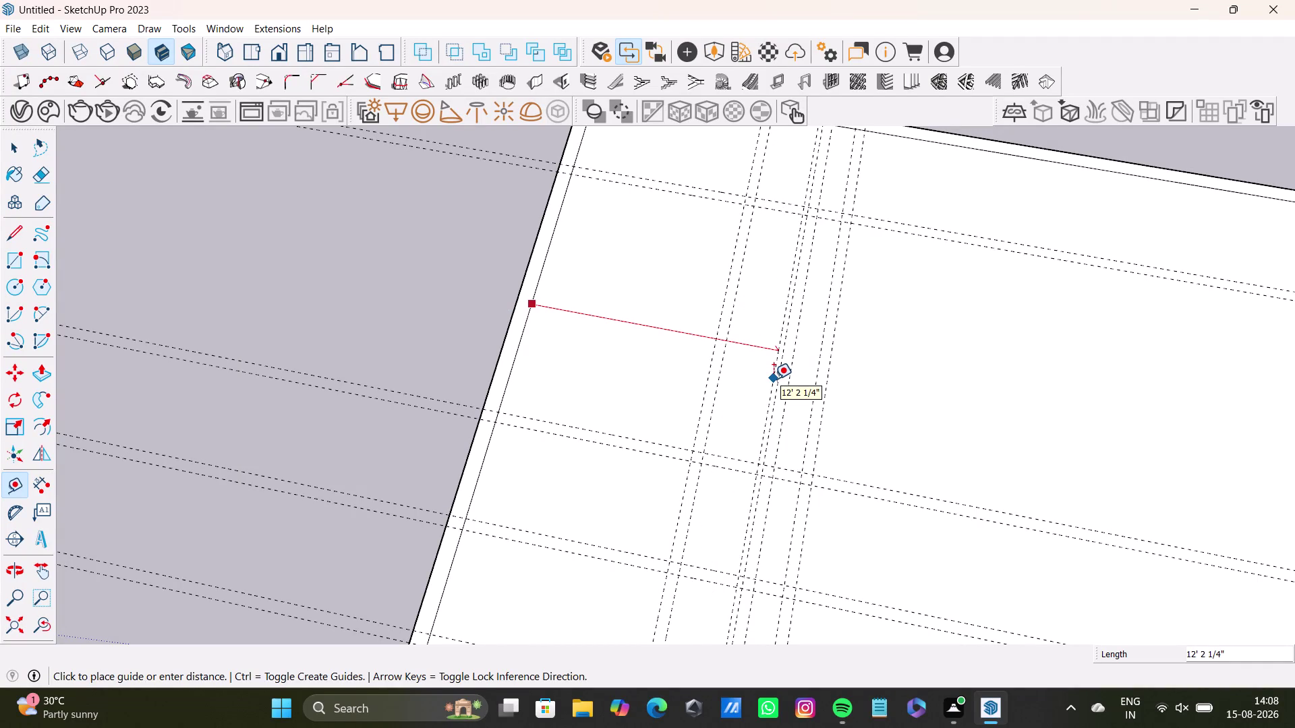
Cancel and remove a misplaced guide line.
key(1)
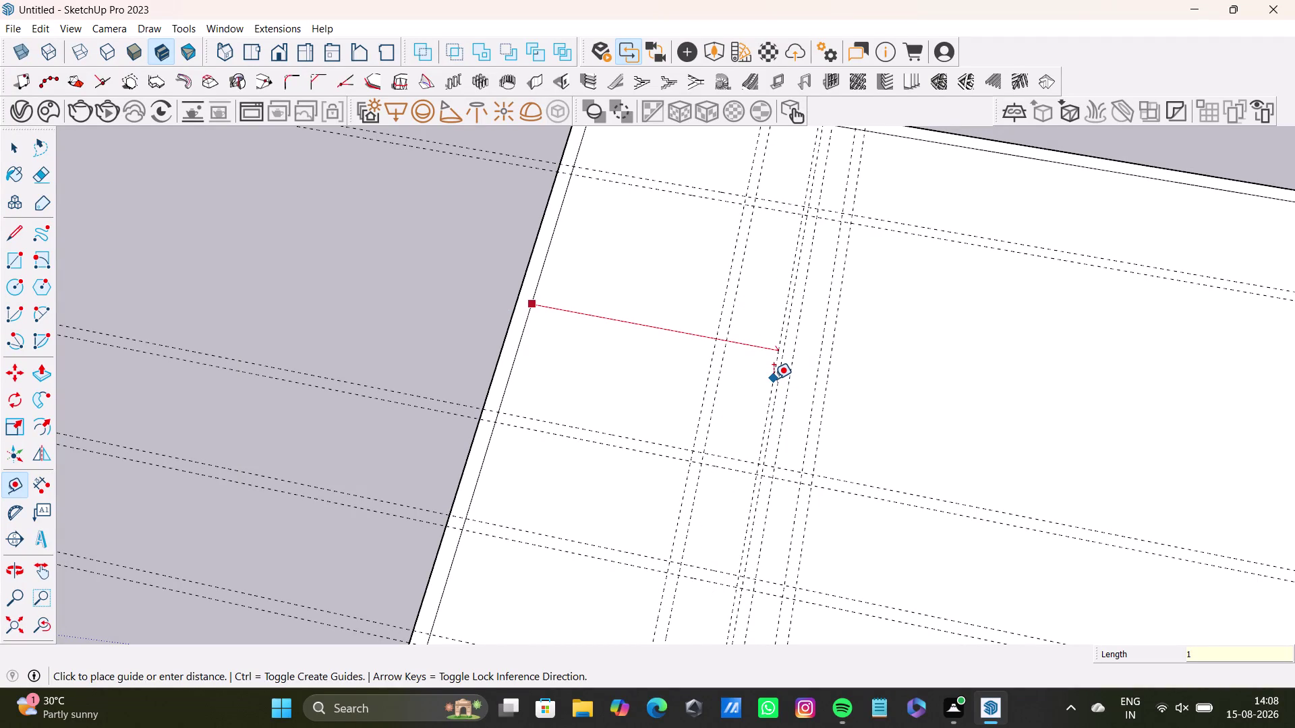
key(BackSpace)
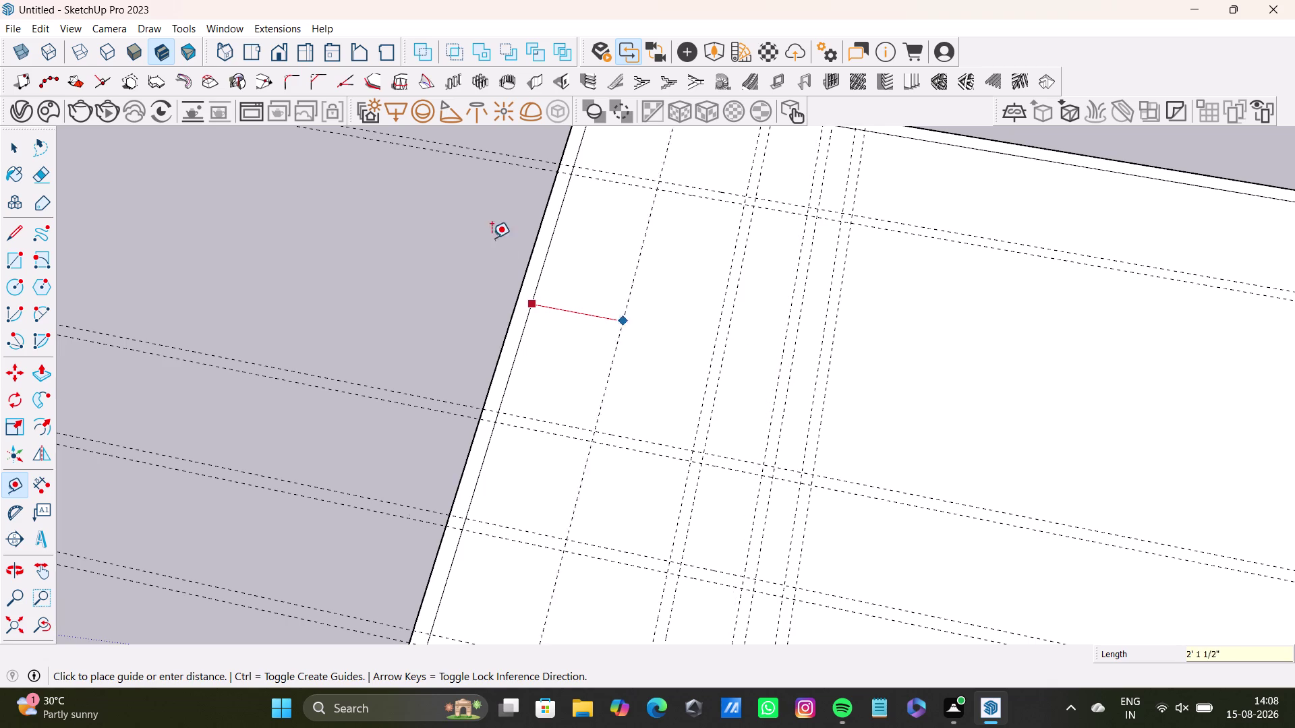
key(space)
key(space)
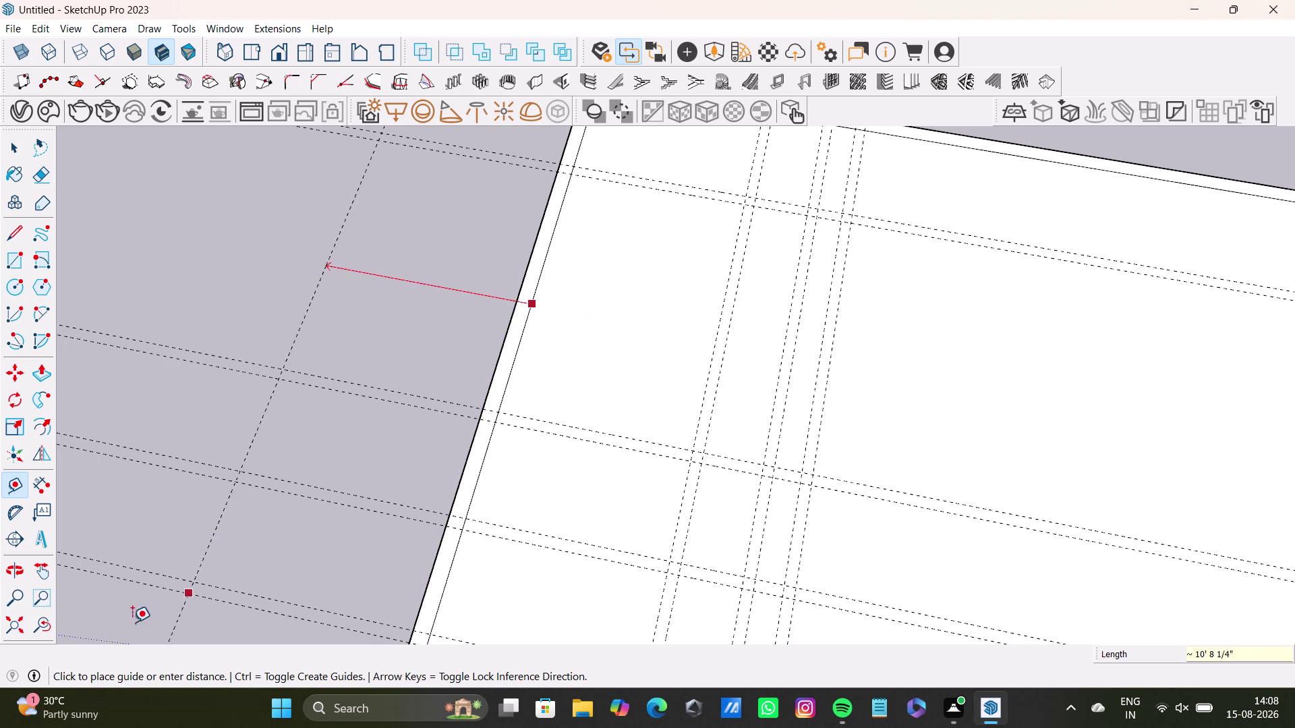
key(Return)
key(space)
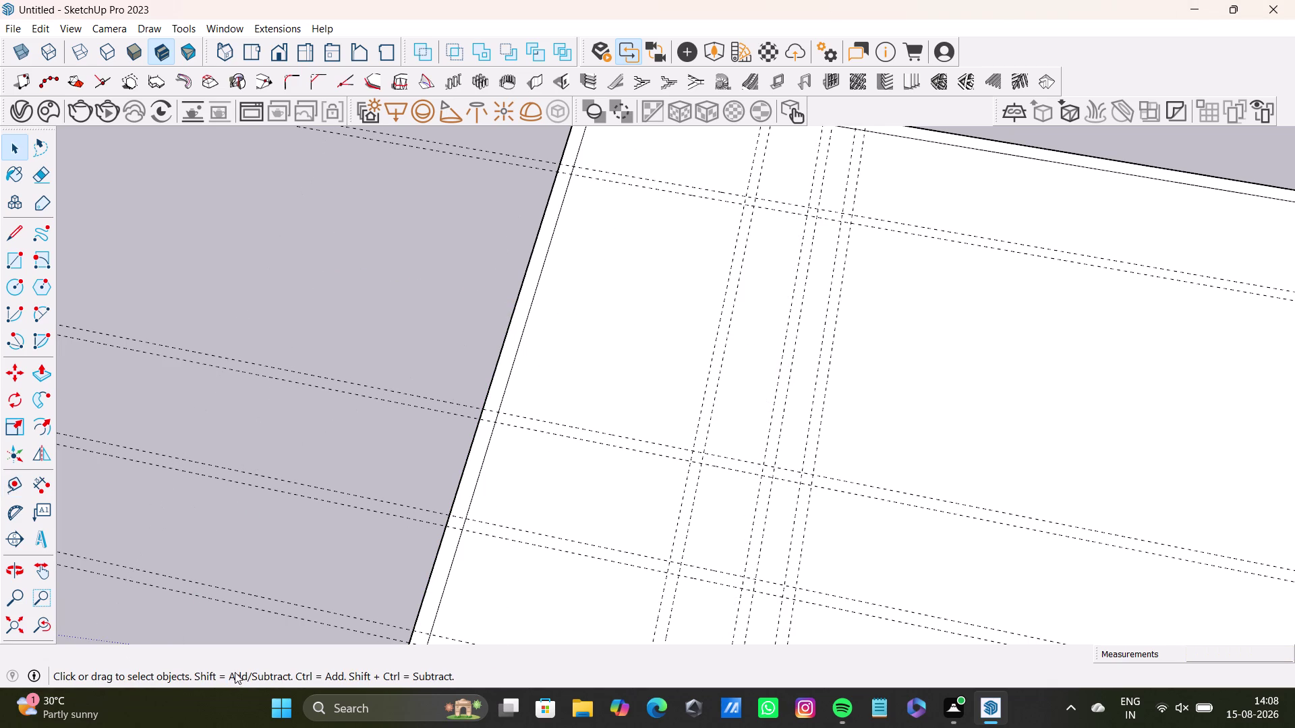
click(12, 484)
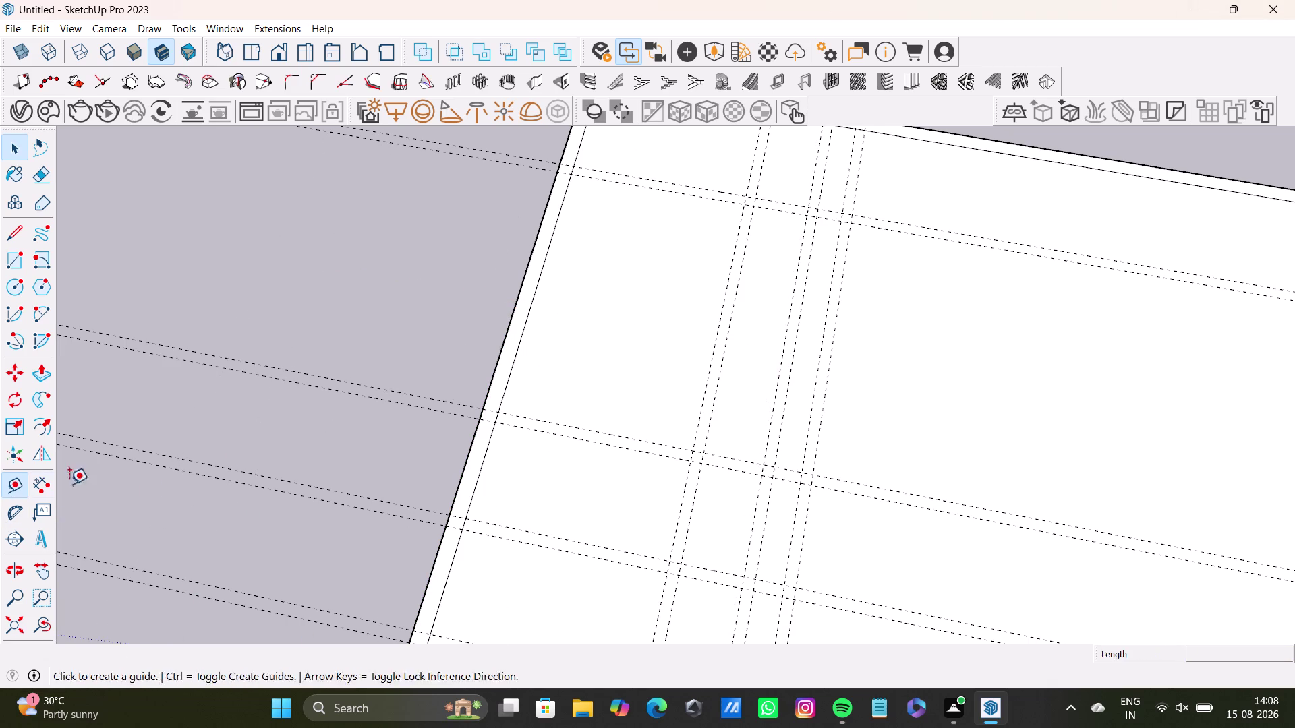
scroll(up, 3)
click(627, 396)
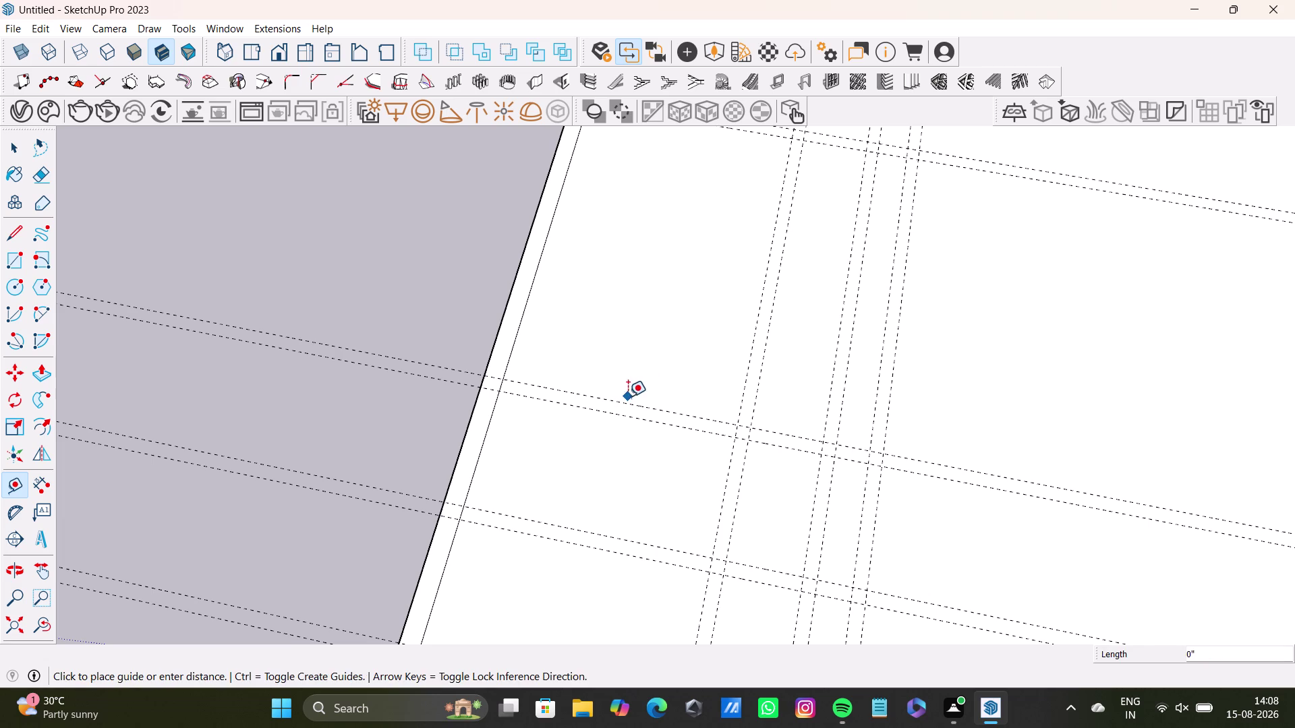
key(space)
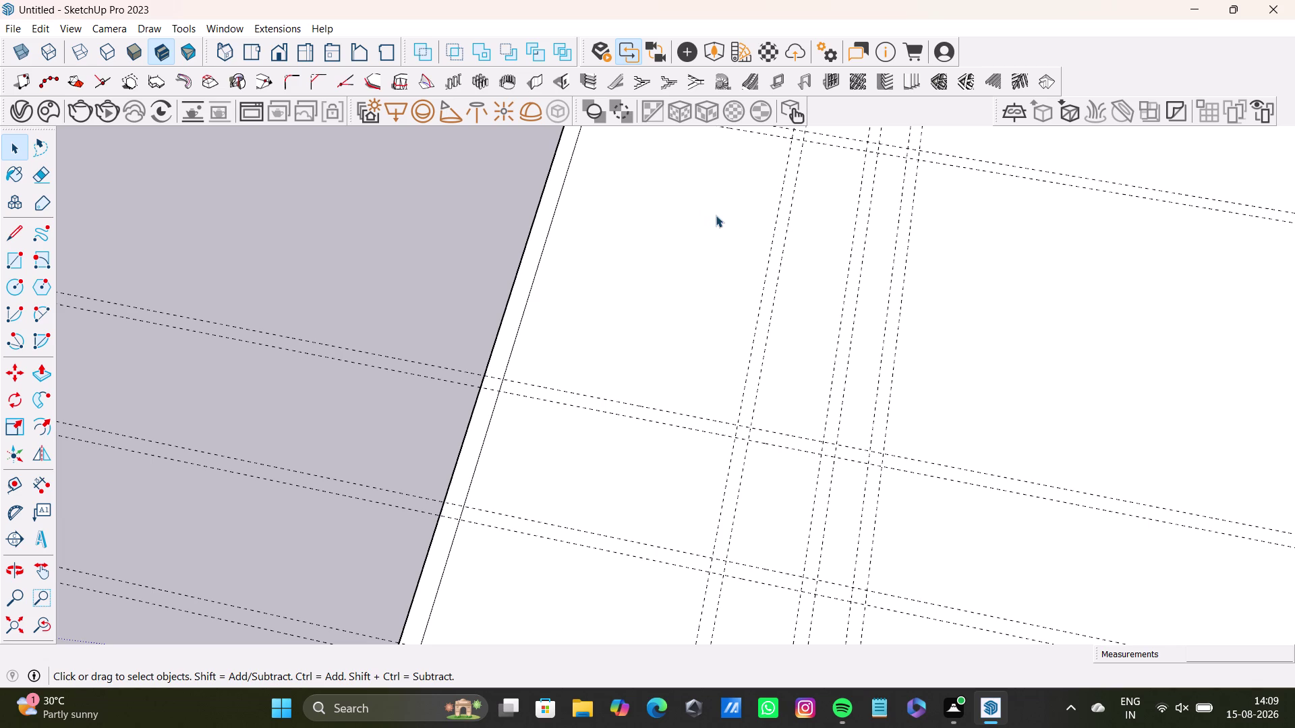
Orbit to see the whole slab and start measuring a guide from an existing guide.
scroll(down, 3)
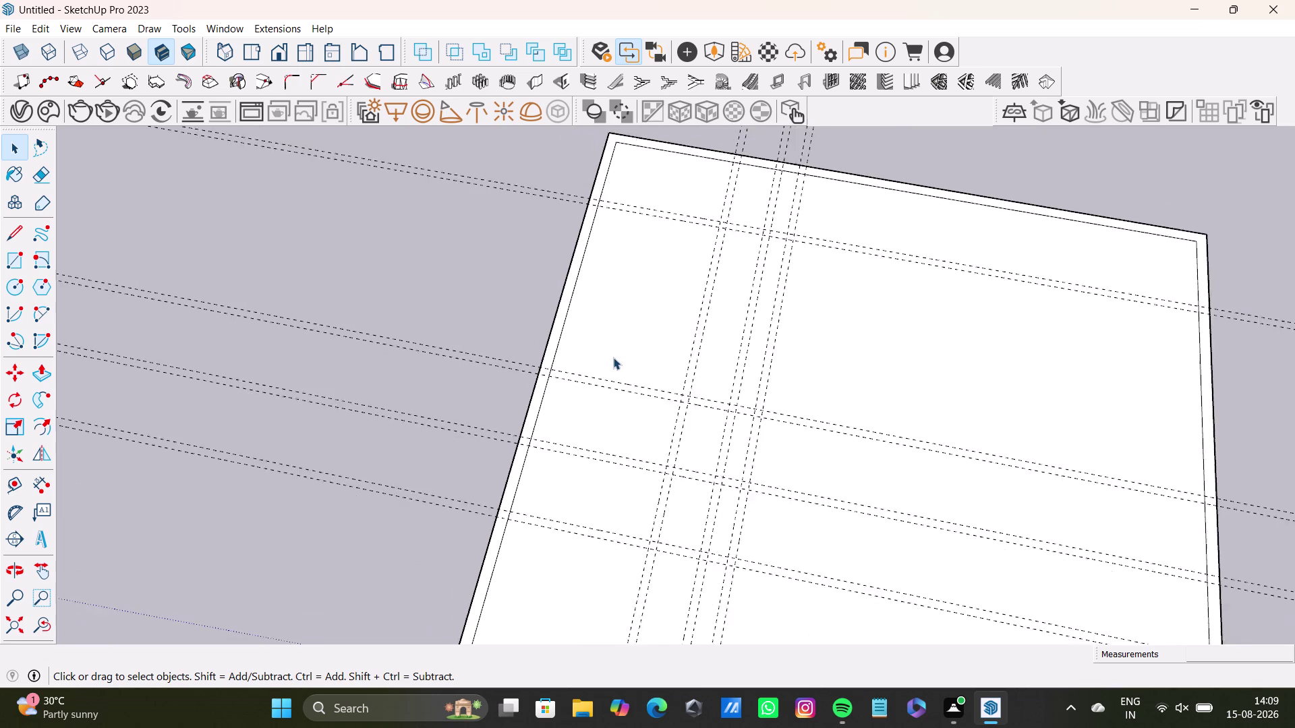
scroll(down, 3)
middle_drag(613, 358, 562, 437)
middle_drag(591, 405, 583, 287)
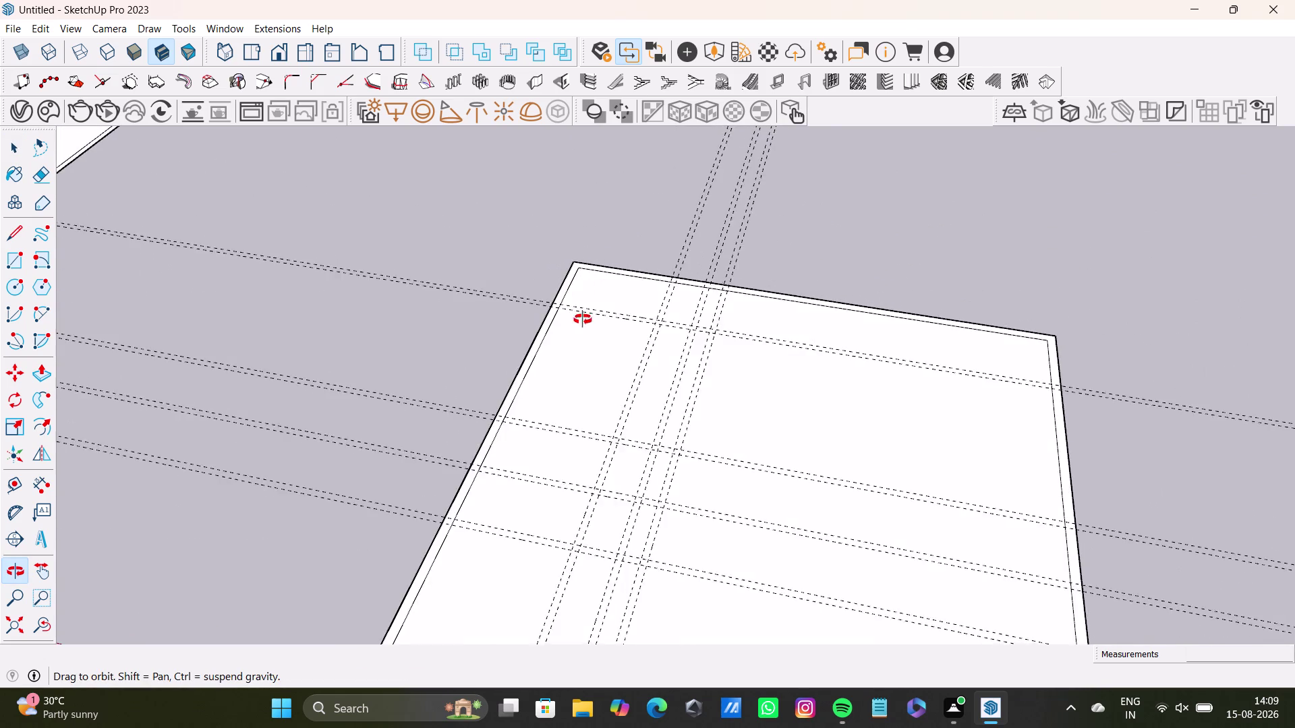
middle_drag(582, 288, 592, 436)
key(space)
click(17, 488)
scroll(up, 3)
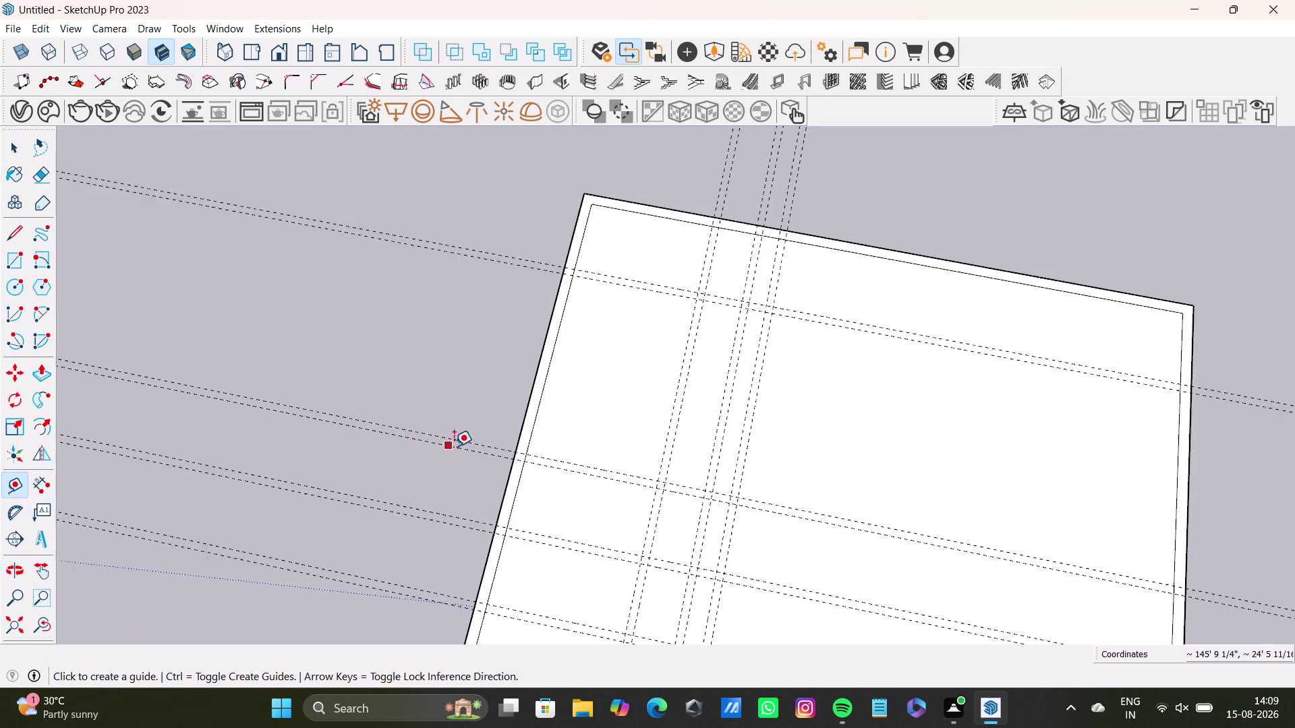
scroll(up, 3)
click(599, 464)
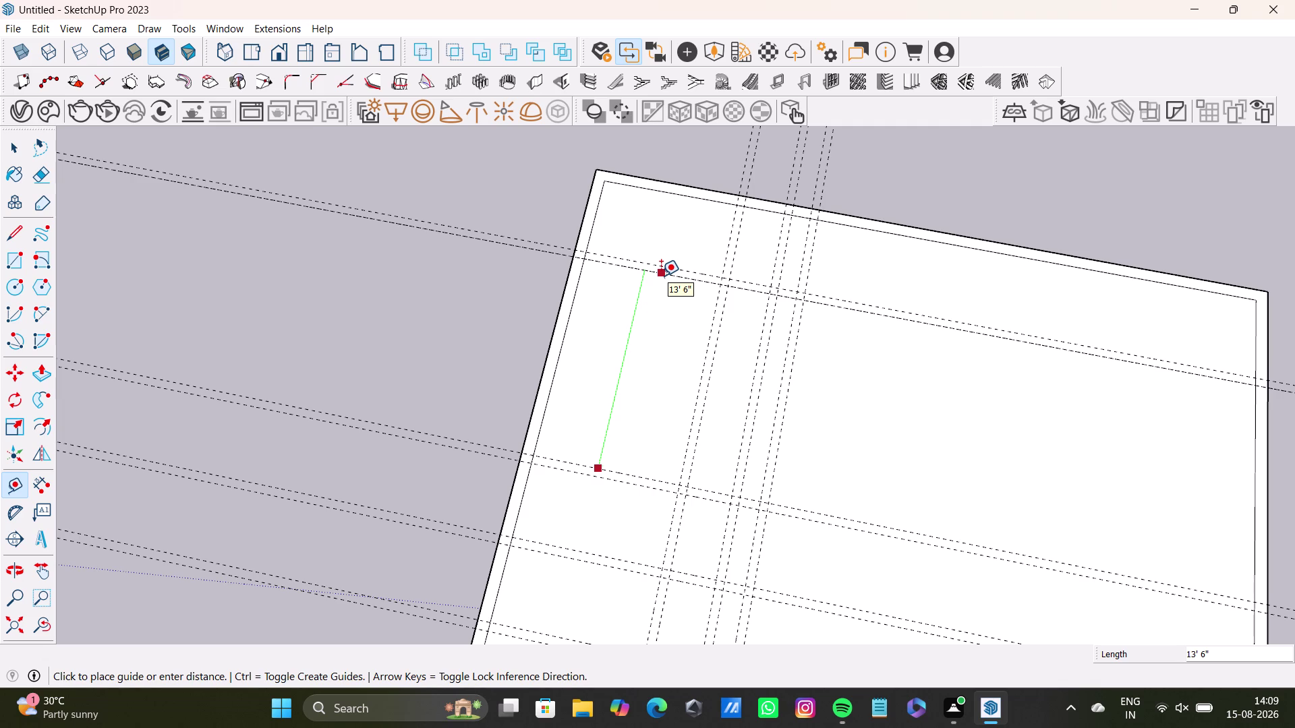
key(space)
key(t)
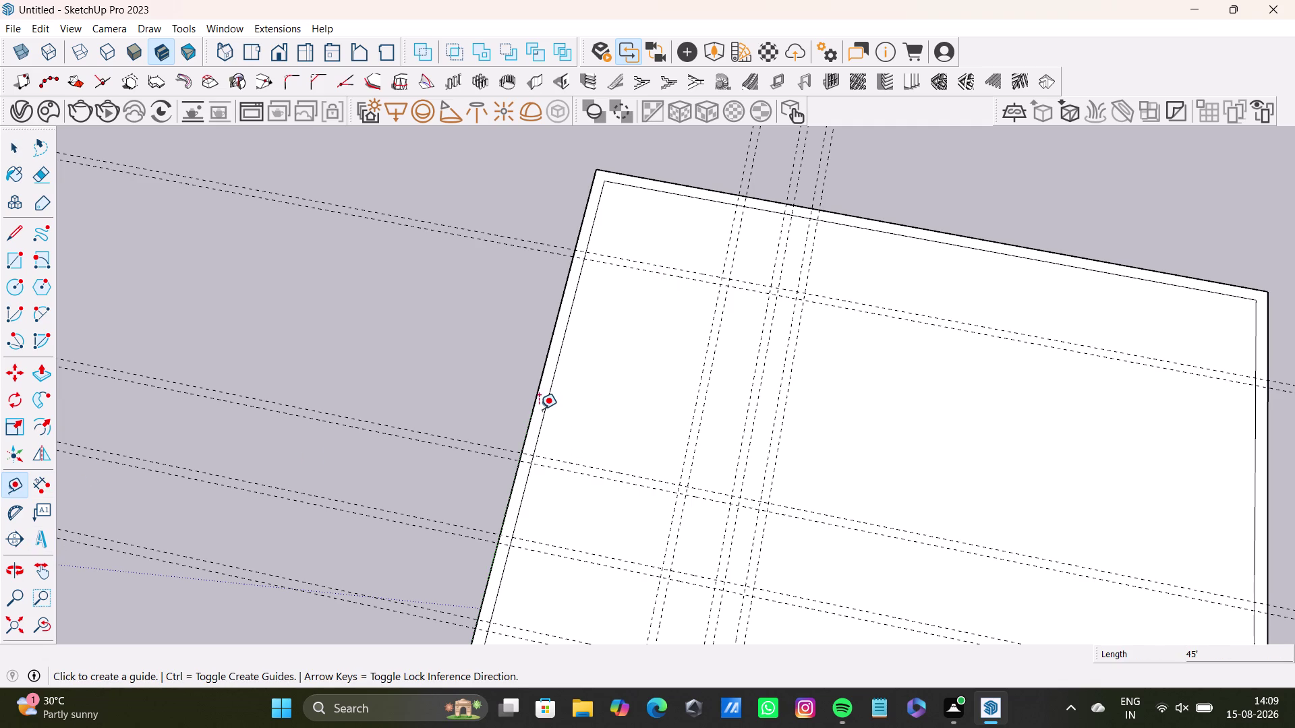
Place a dashed guide 12' in from the slab's left edge.
click(545, 409)
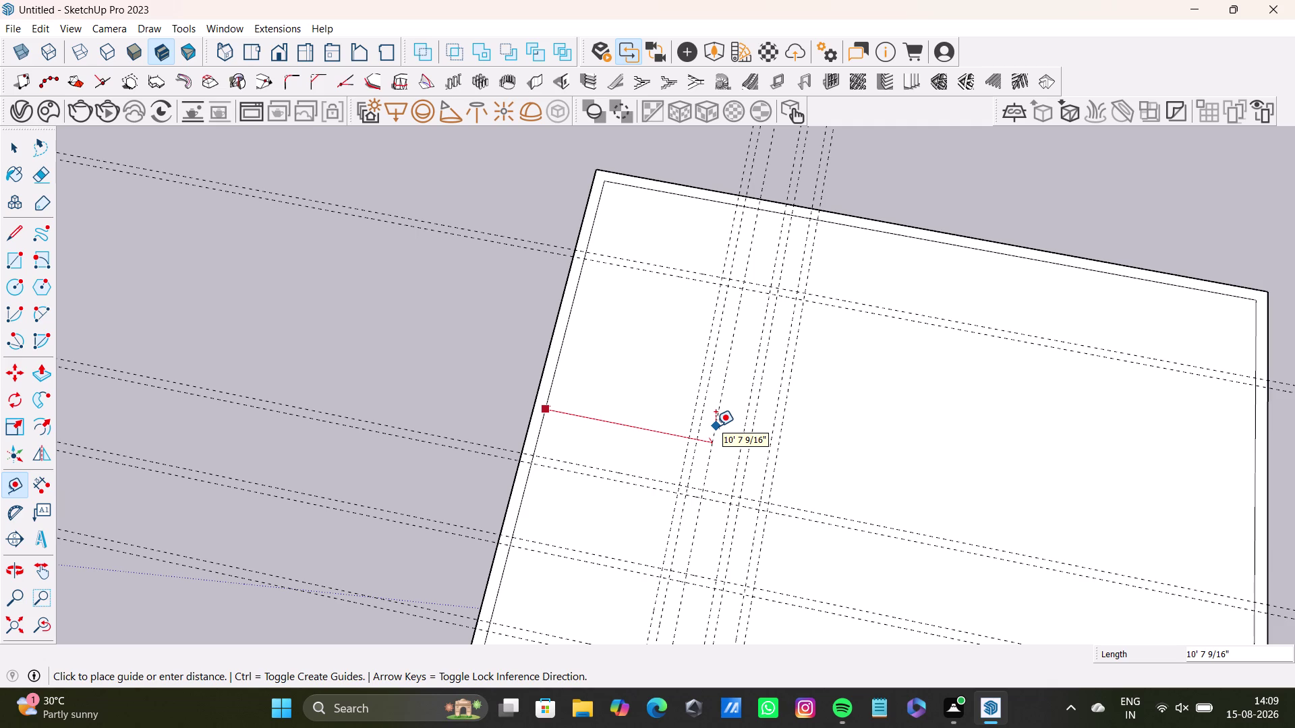
text(12)
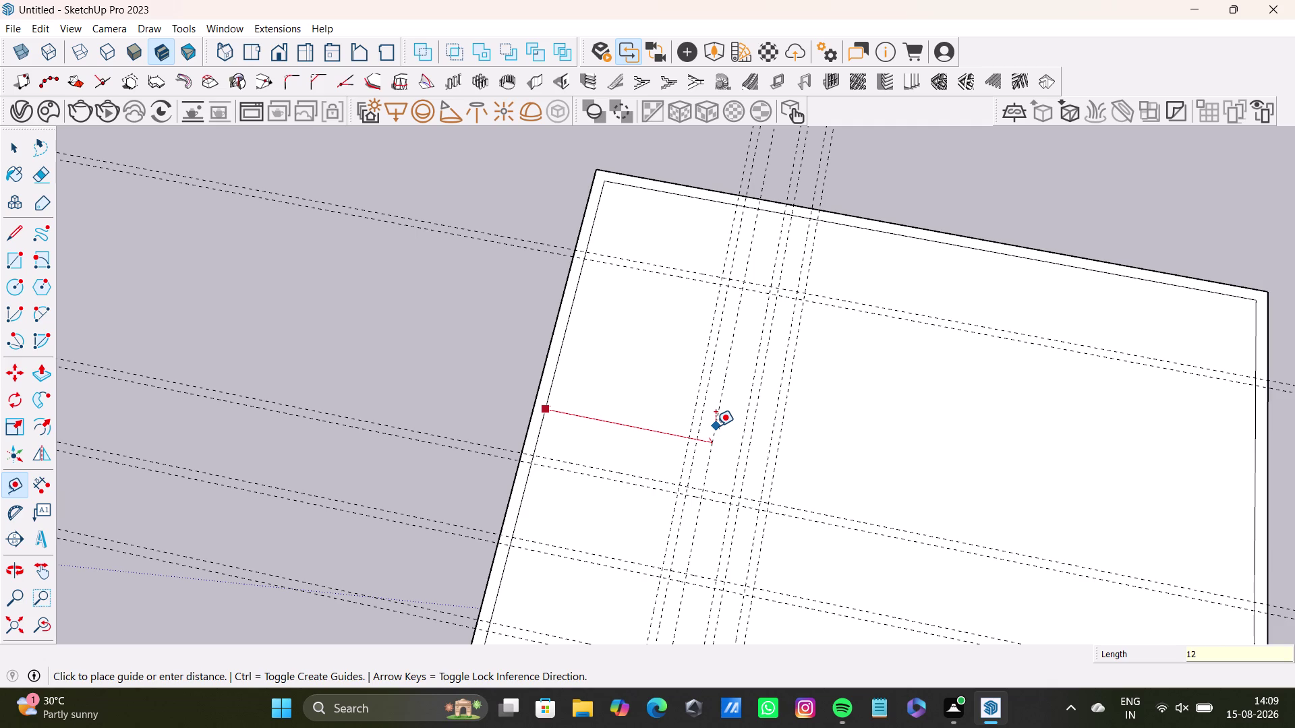
key(apostrophe)
key(Return)
key(space)
scroll(down, 3)
middle_drag(656, 499, 677, 308)
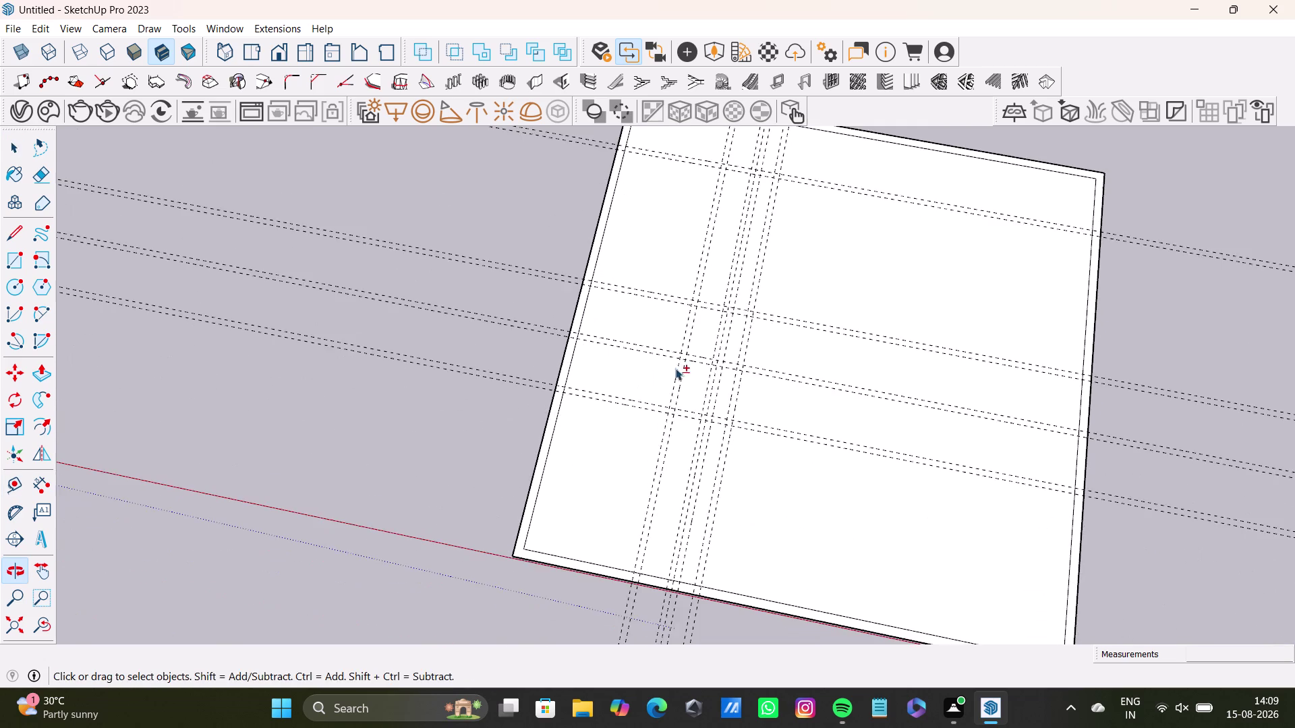
scroll(up, 3)
drag(10, 237, 15, 236)
Draw a wall line from the slab's left edge to the vertical guide, with a short return.
scroll(up, 3)
middle_drag(647, 503, 616, 332)
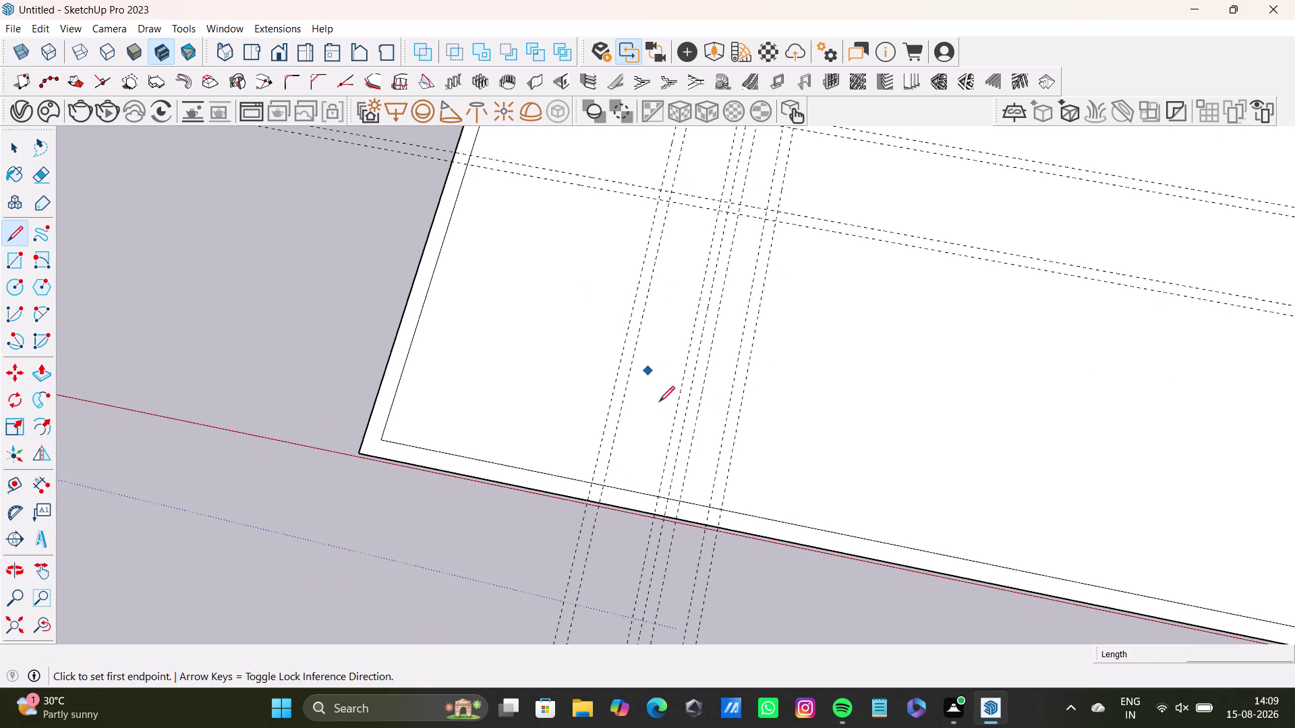
middle_drag(659, 402, 635, 410)
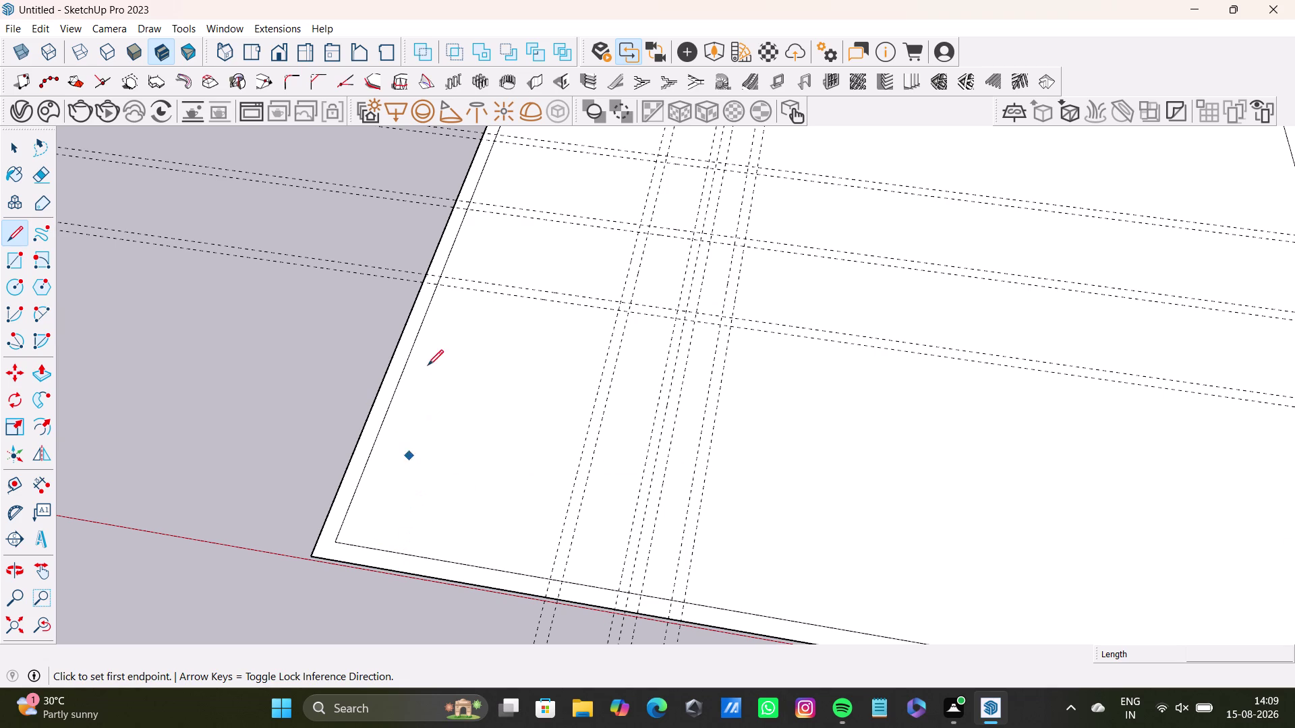
click(436, 285)
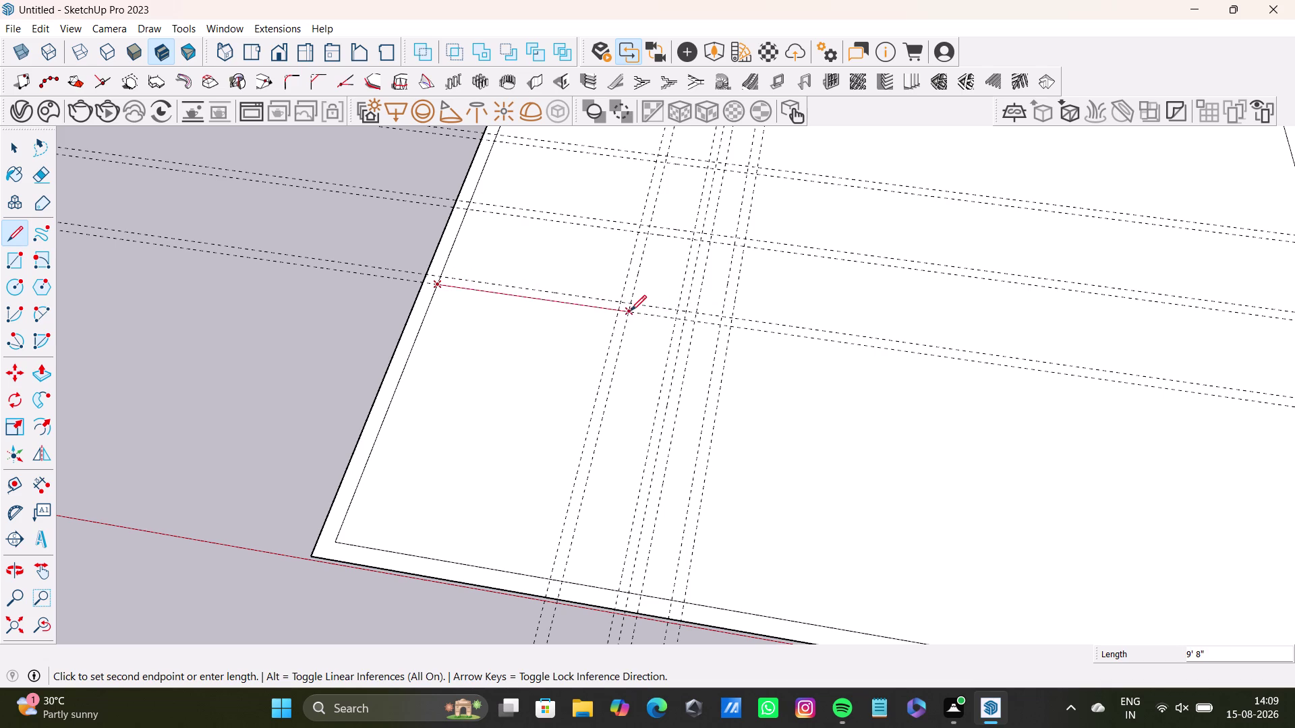
click(630, 311)
click(633, 302)
click(440, 277)
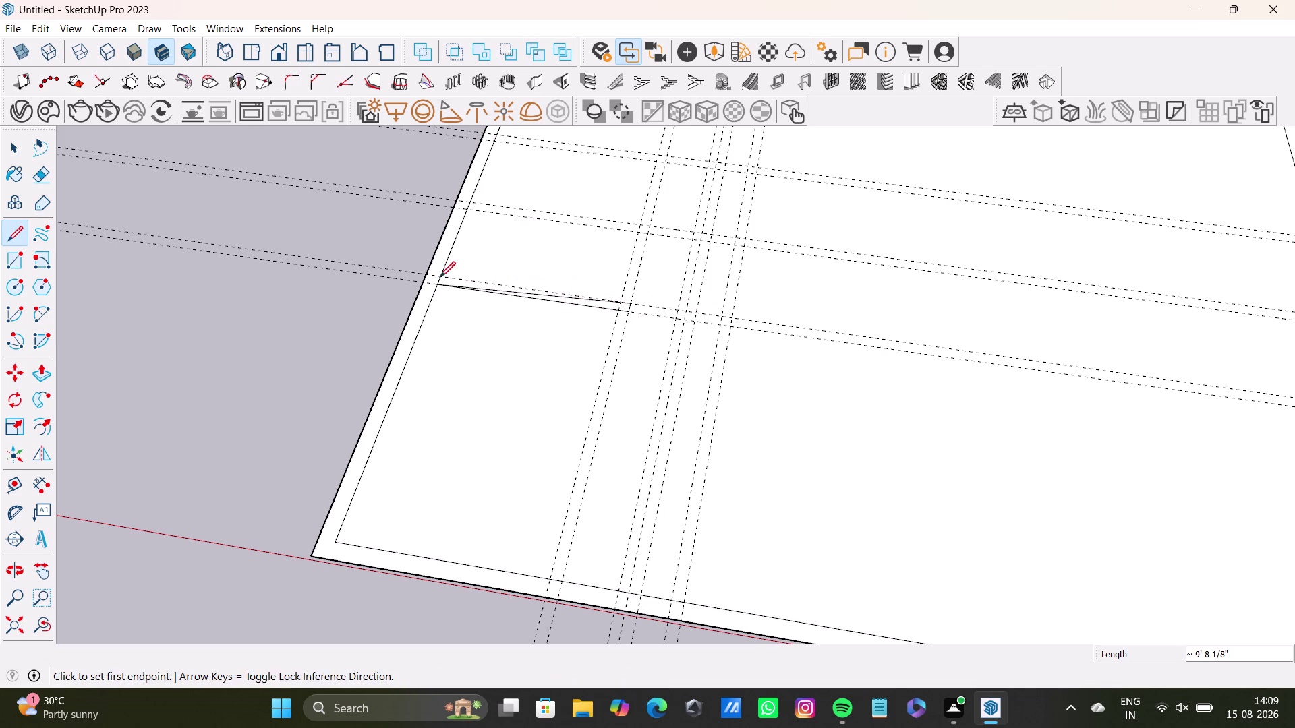
click(436, 288)
Undo the last stray segment and zoom in on the new wall line.
key(ctrl+z)
scroll(up, 3)
middle_drag(495, 310, 475, 497)
scroll(up, 3)
middle_drag(501, 423, 474, 519)
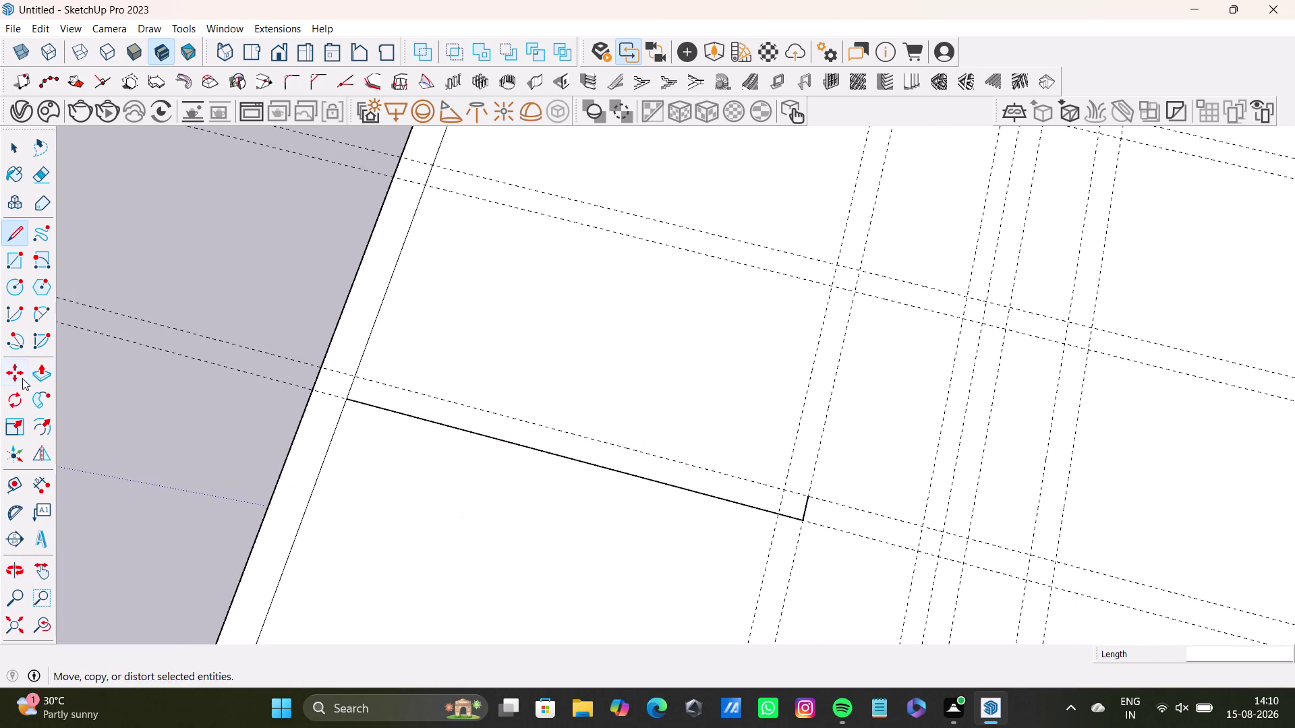
Sketch trial lines from the slab's left edge and orbit to show the upper guides.
key(l)
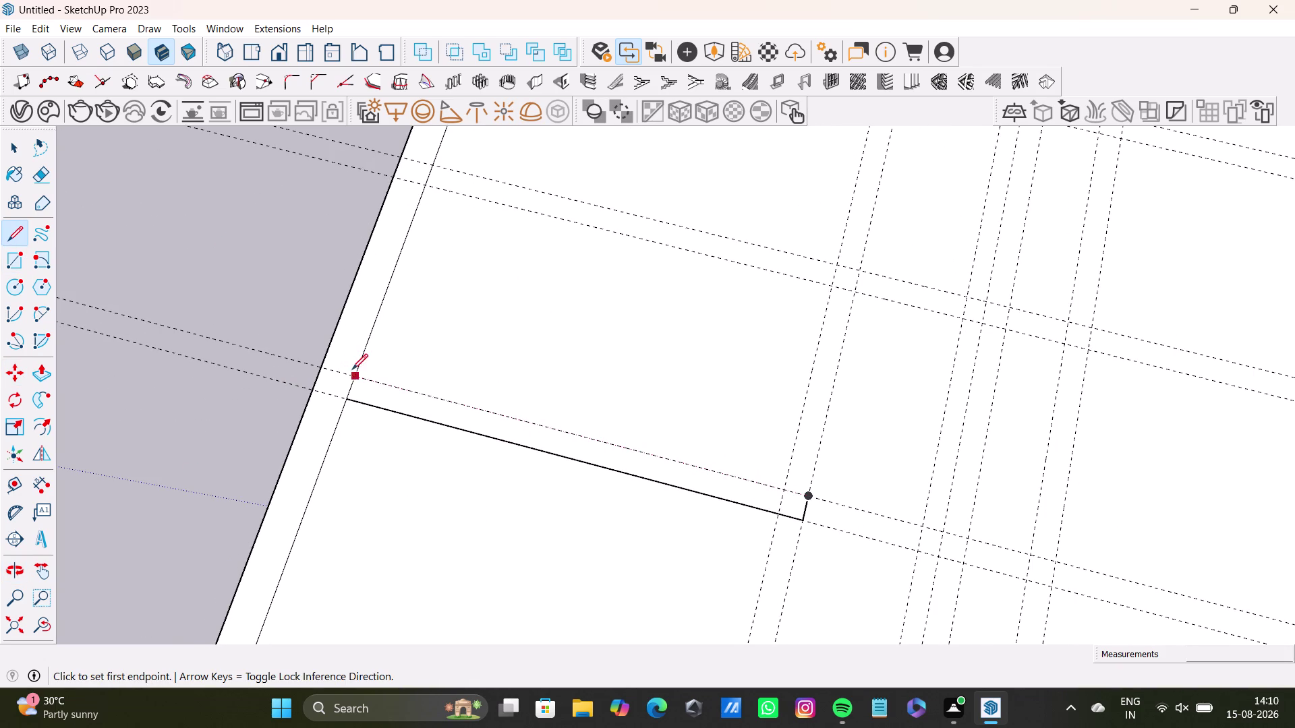
click(354, 376)
click(805, 496)
key(space)
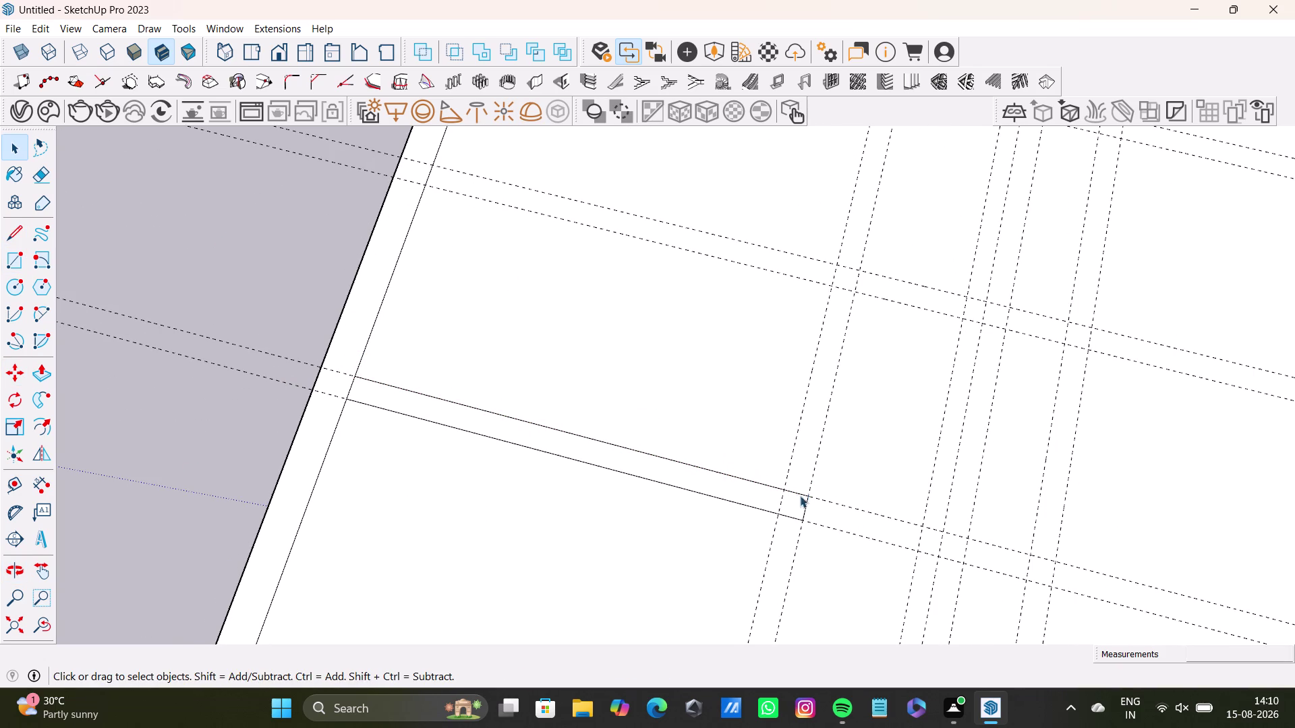
key(l)
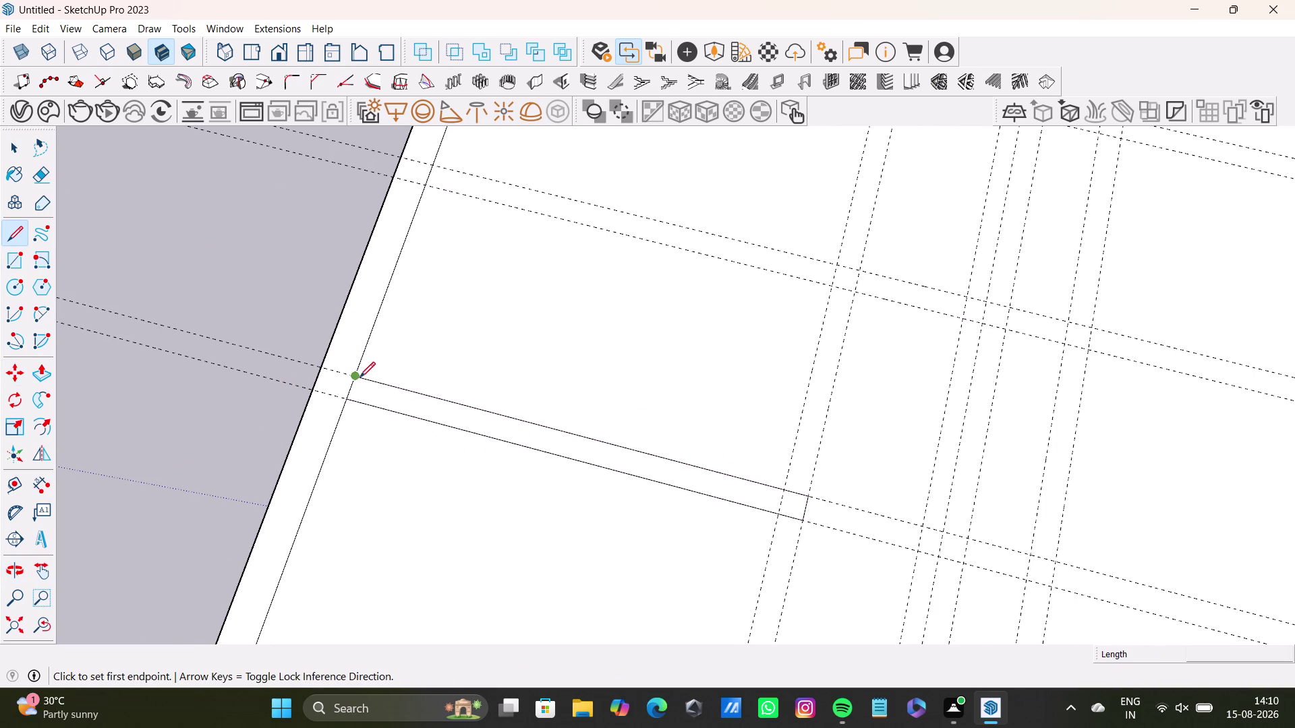
click(358, 377)
click(343, 403)
scroll(down, 3)
scroll(down, 3)
middle_drag(771, 388, 668, 436)
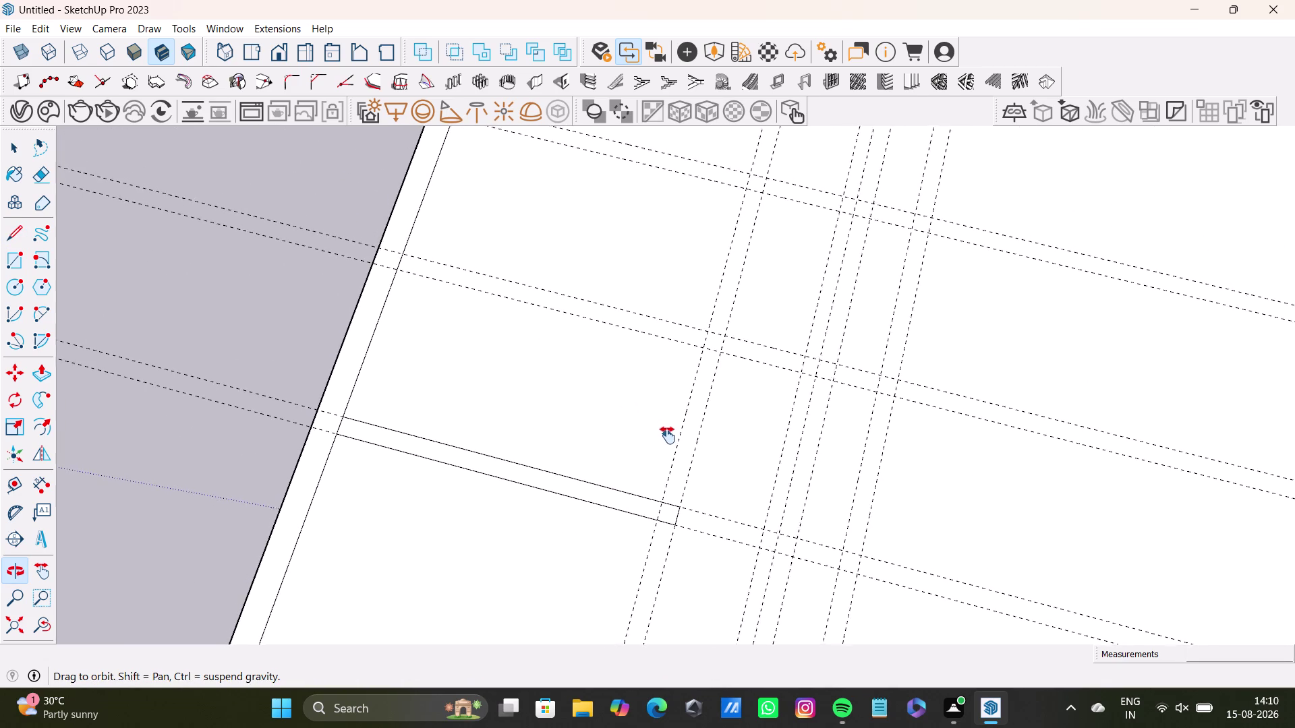
middle_drag(667, 436, 699, 441)
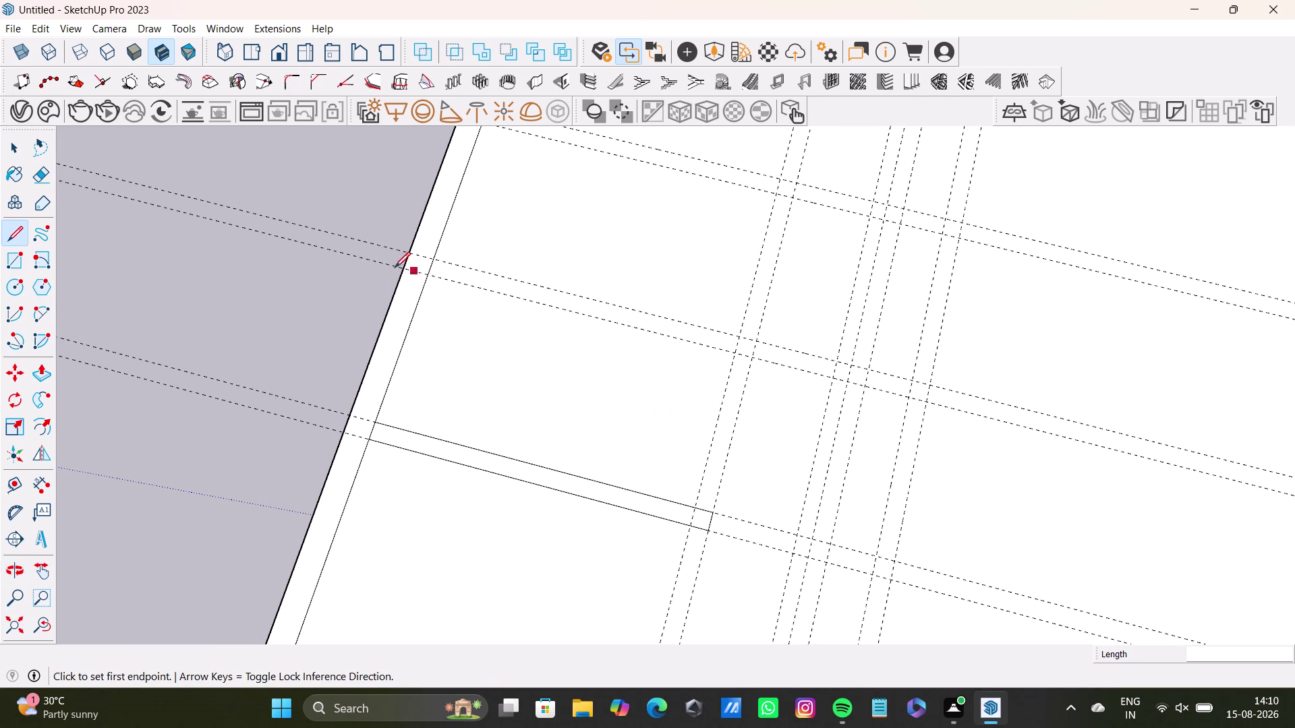
Draw the lower wall line from the slab's left edge to the guide crossing.
click(431, 259)
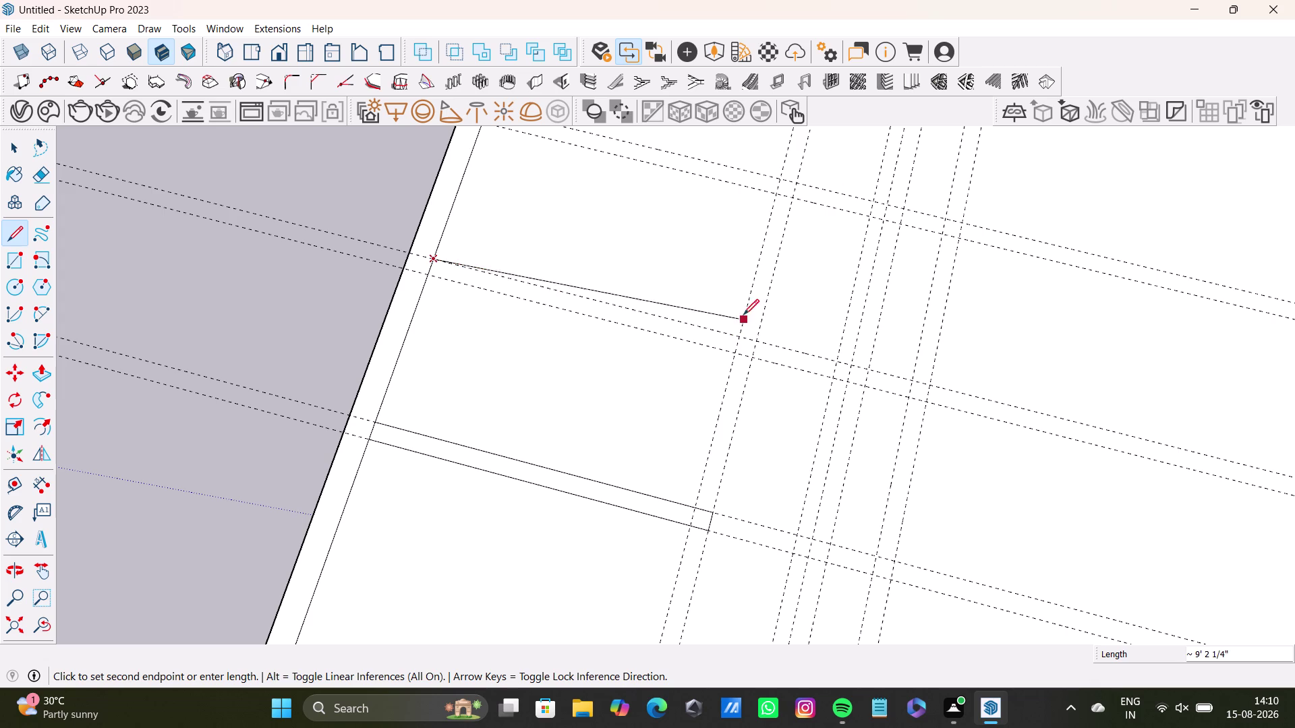
click(743, 337)
middle_drag(786, 199, 744, 419)
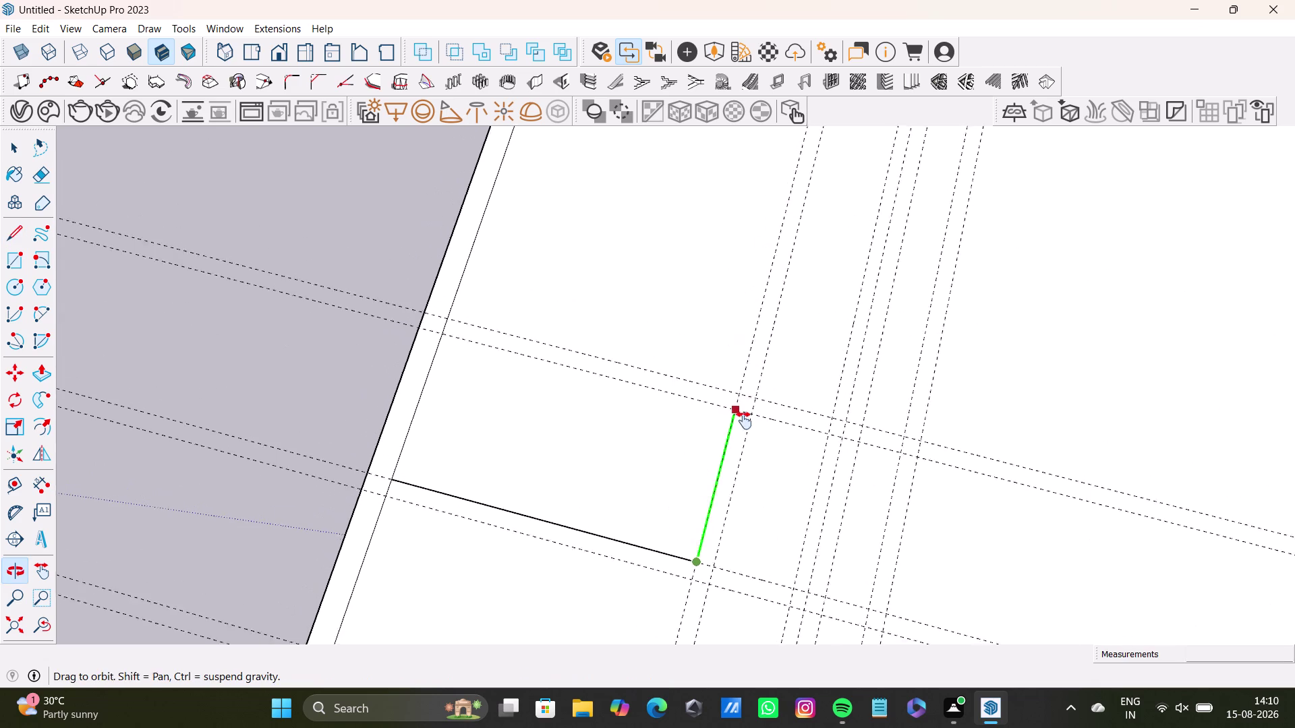
middle_drag(744, 419, 744, 422)
Run the strip up the vertical guide with a short return and close the L outline.
click(757, 314)
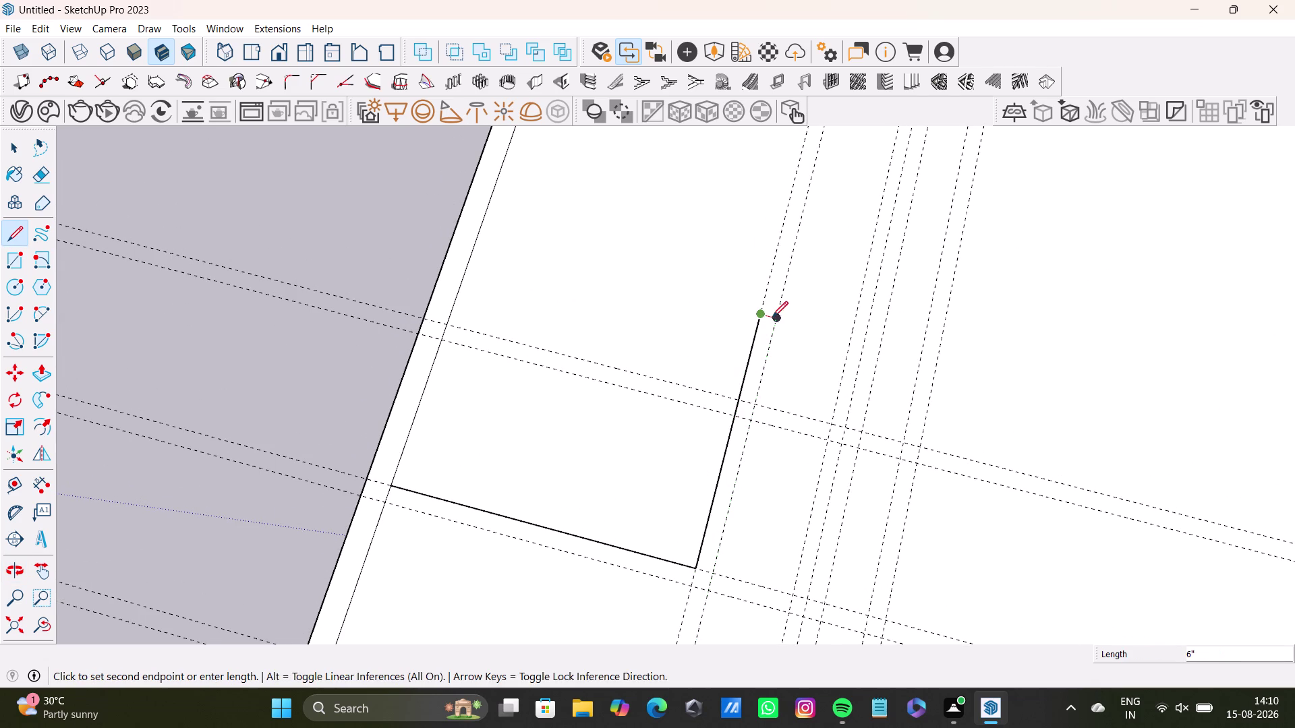
click(774, 317)
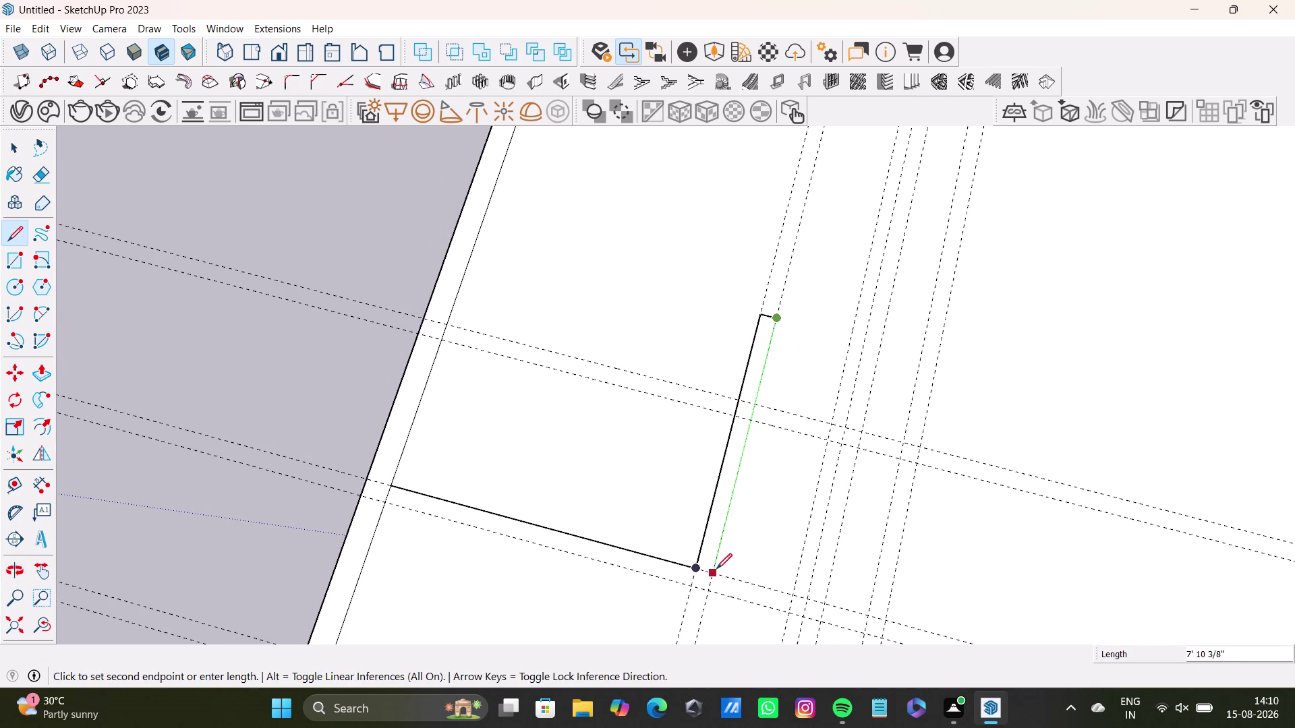
click(708, 594)
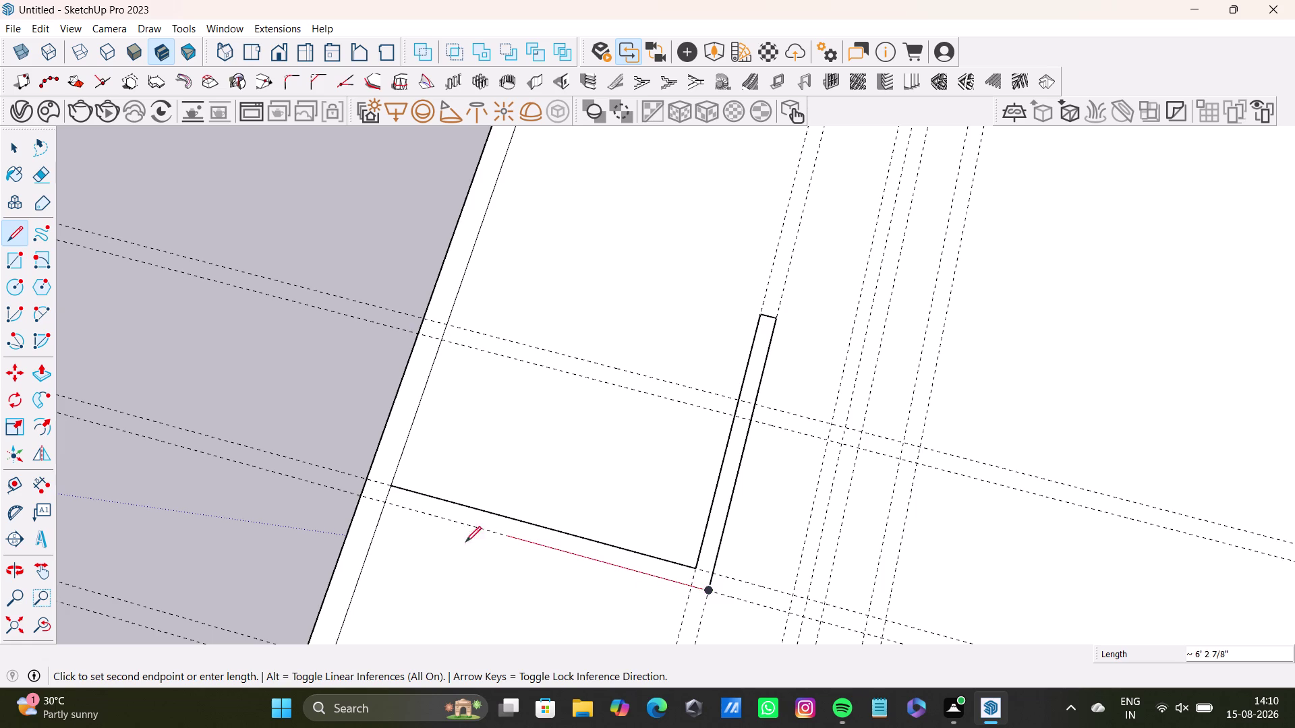
click(383, 504)
click(390, 486)
key(space)
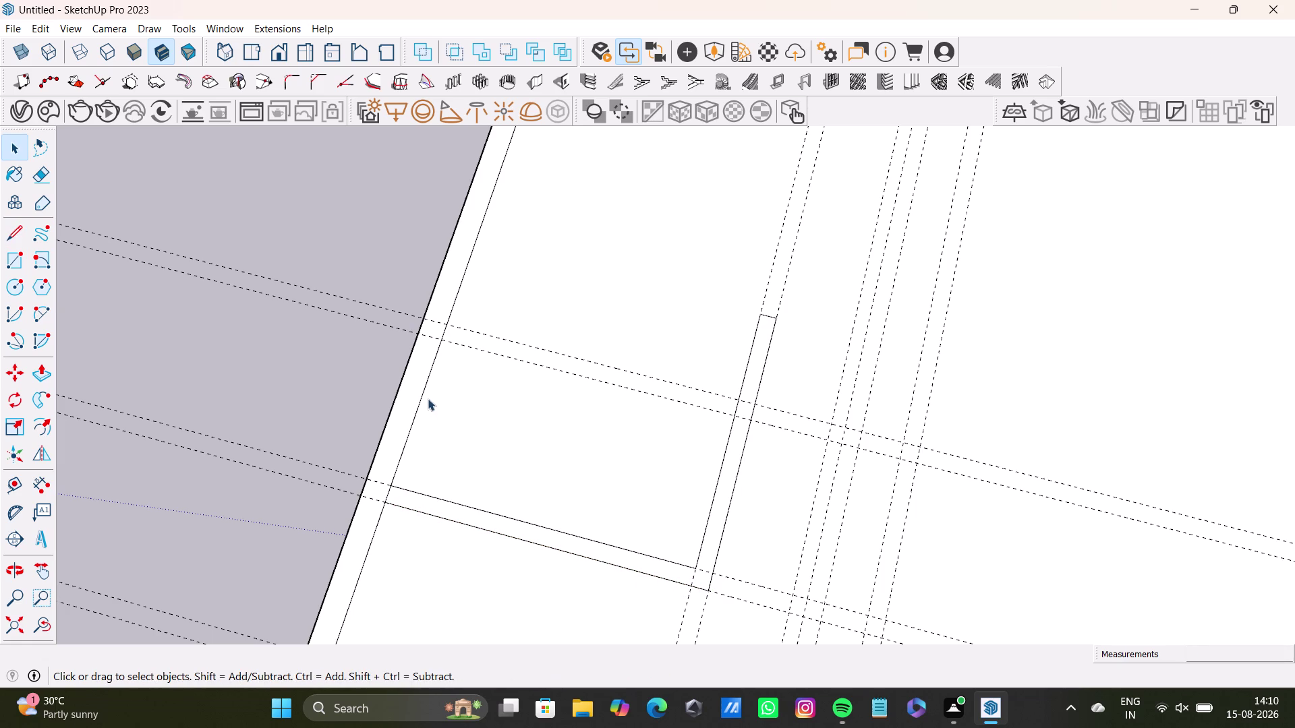
Draw two parallel edges from the slab edge to the vertical strip and close their end.
key(l)
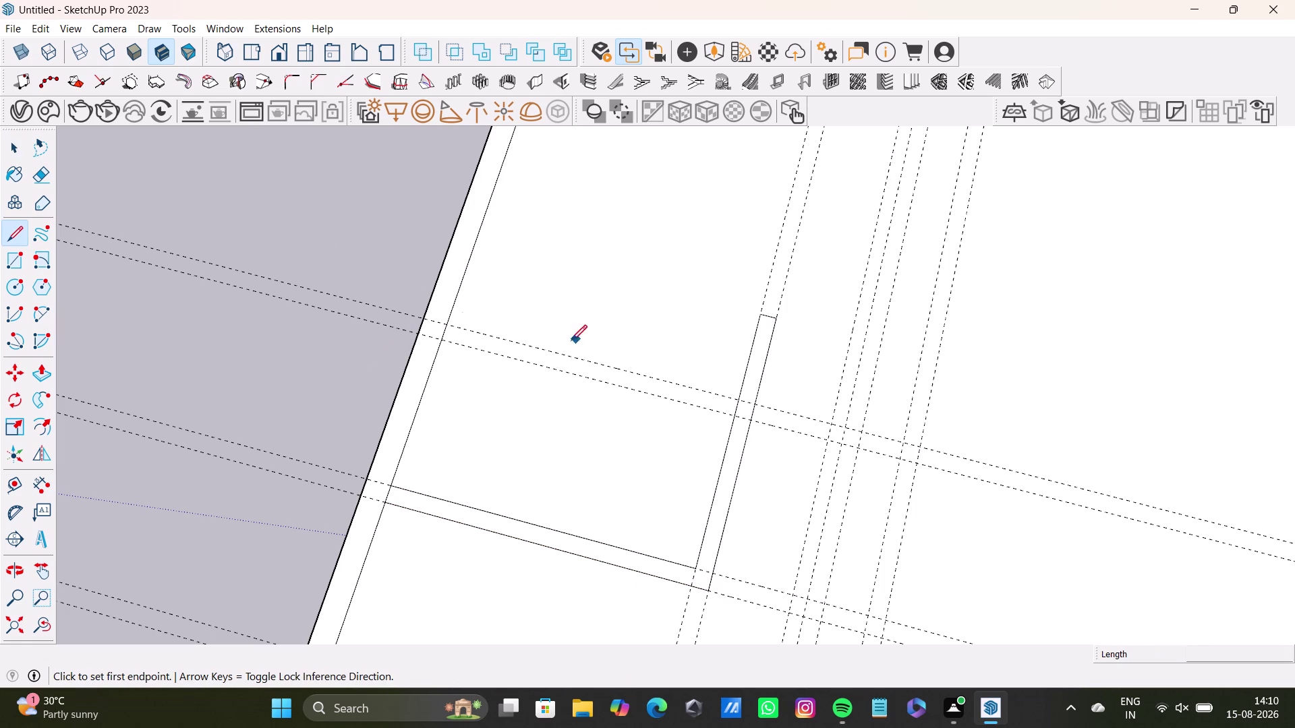
click(446, 325)
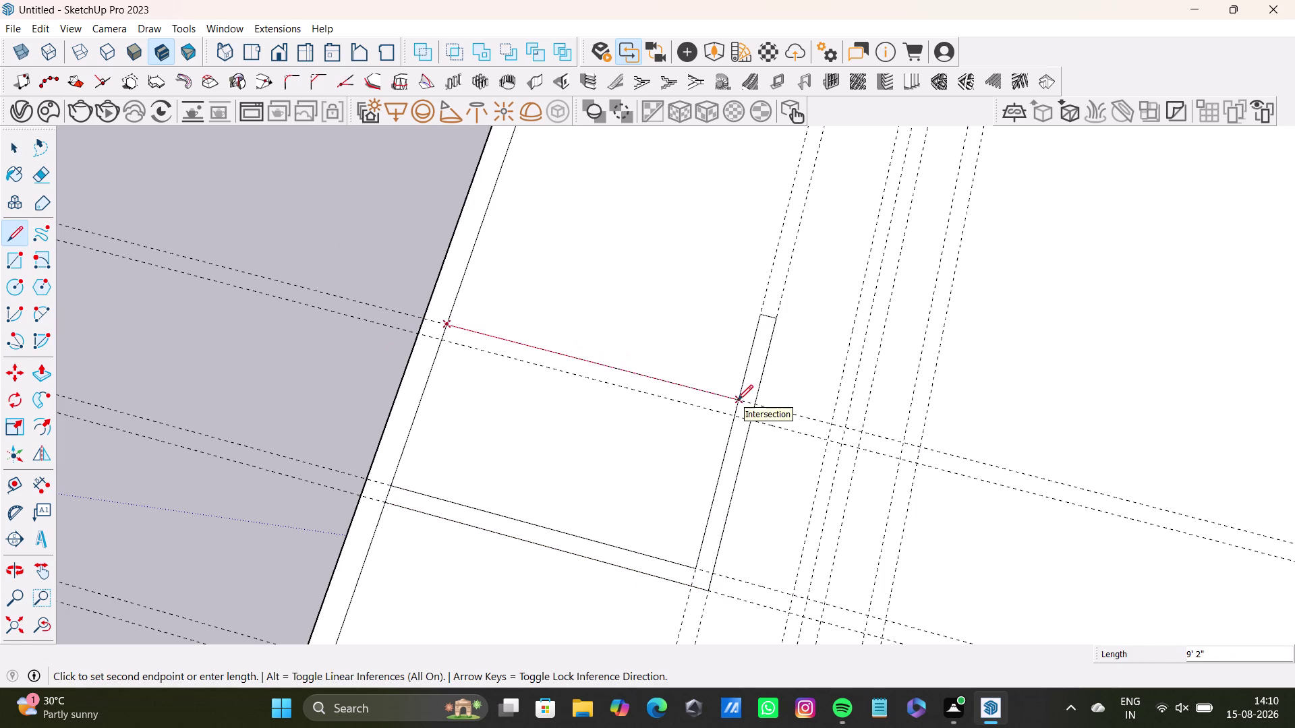
click(737, 400)
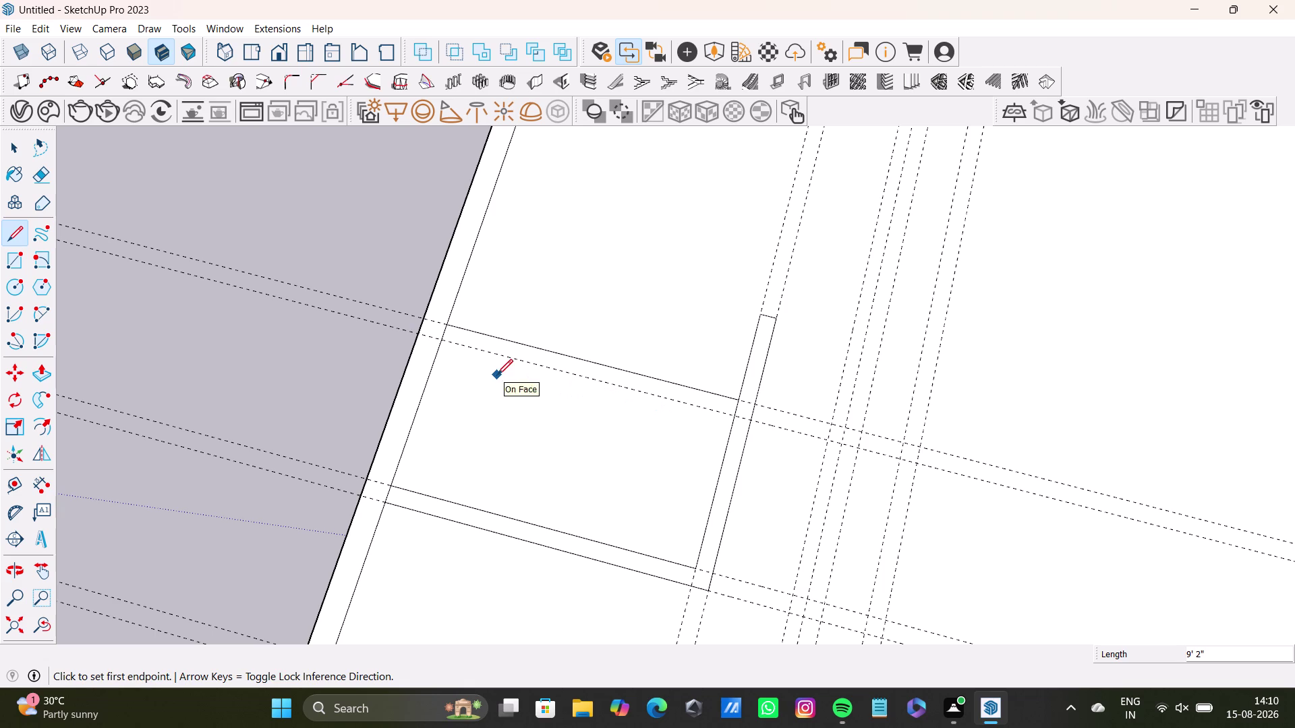
click(439, 340)
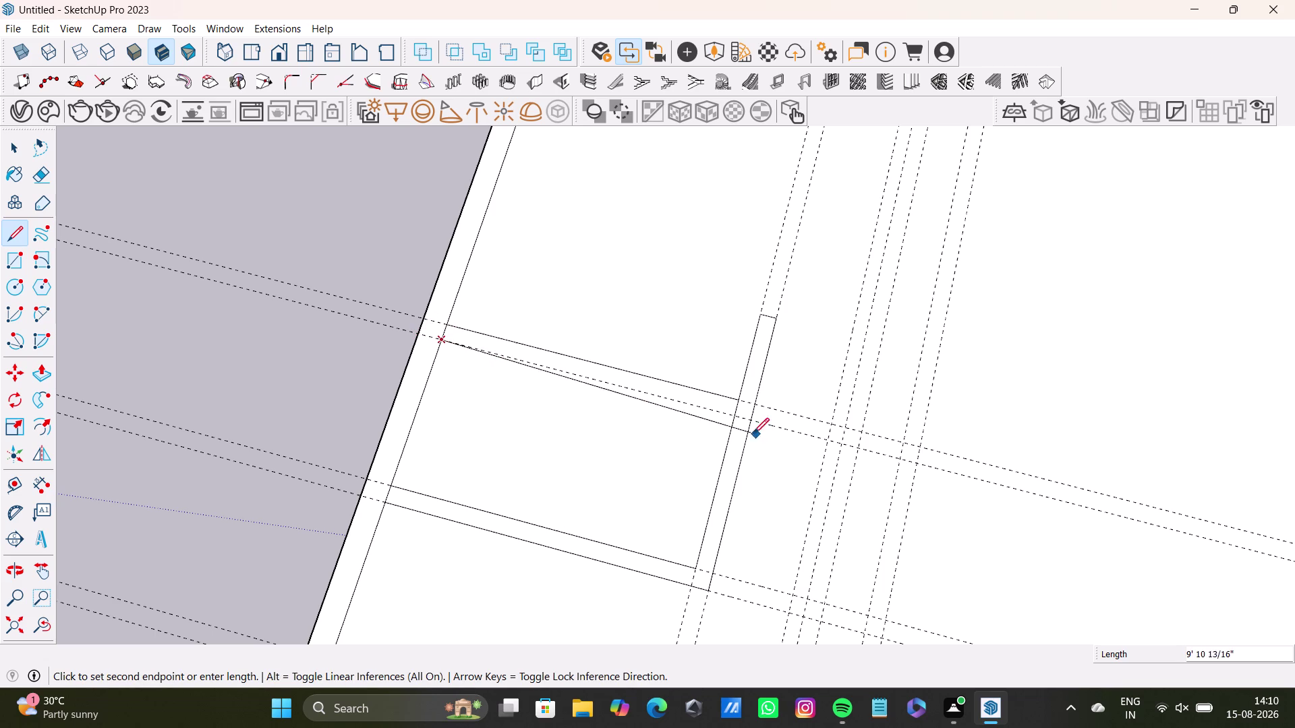
click(732, 421)
click(449, 322)
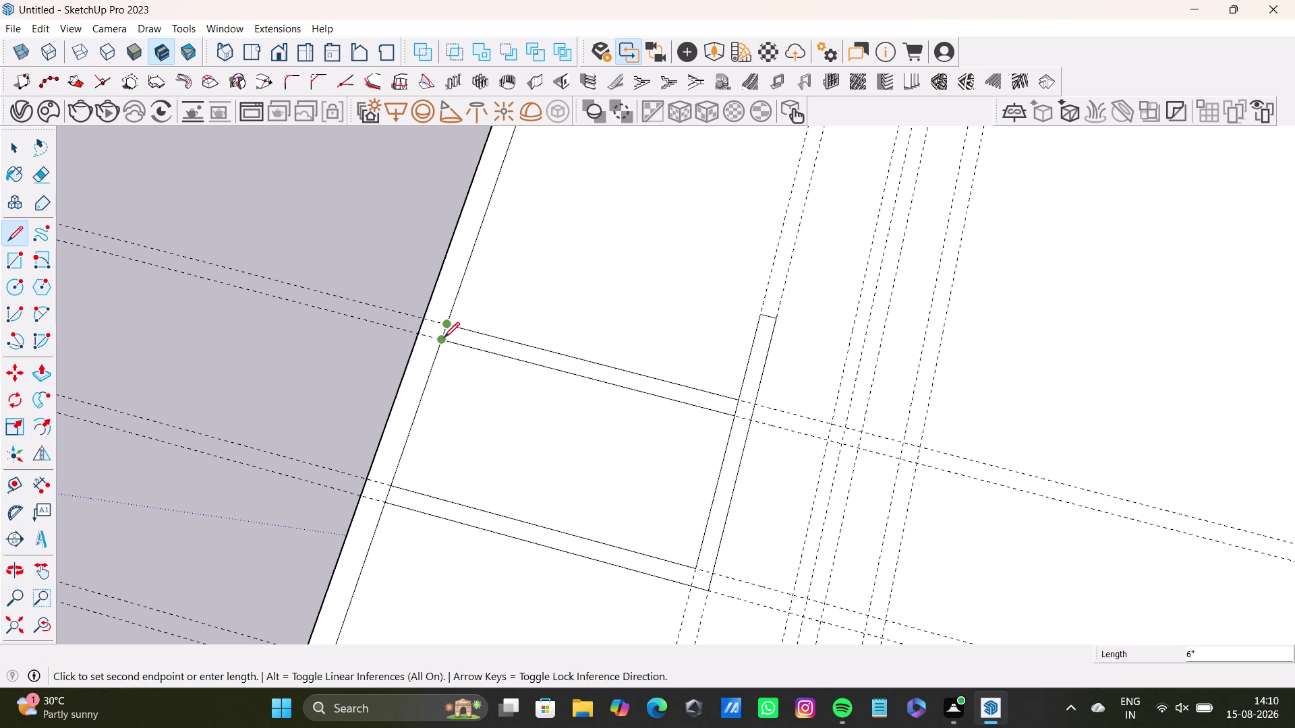
click(443, 339)
key(space)
Delete a stray edge at the strip junction.
scroll(up, 3)
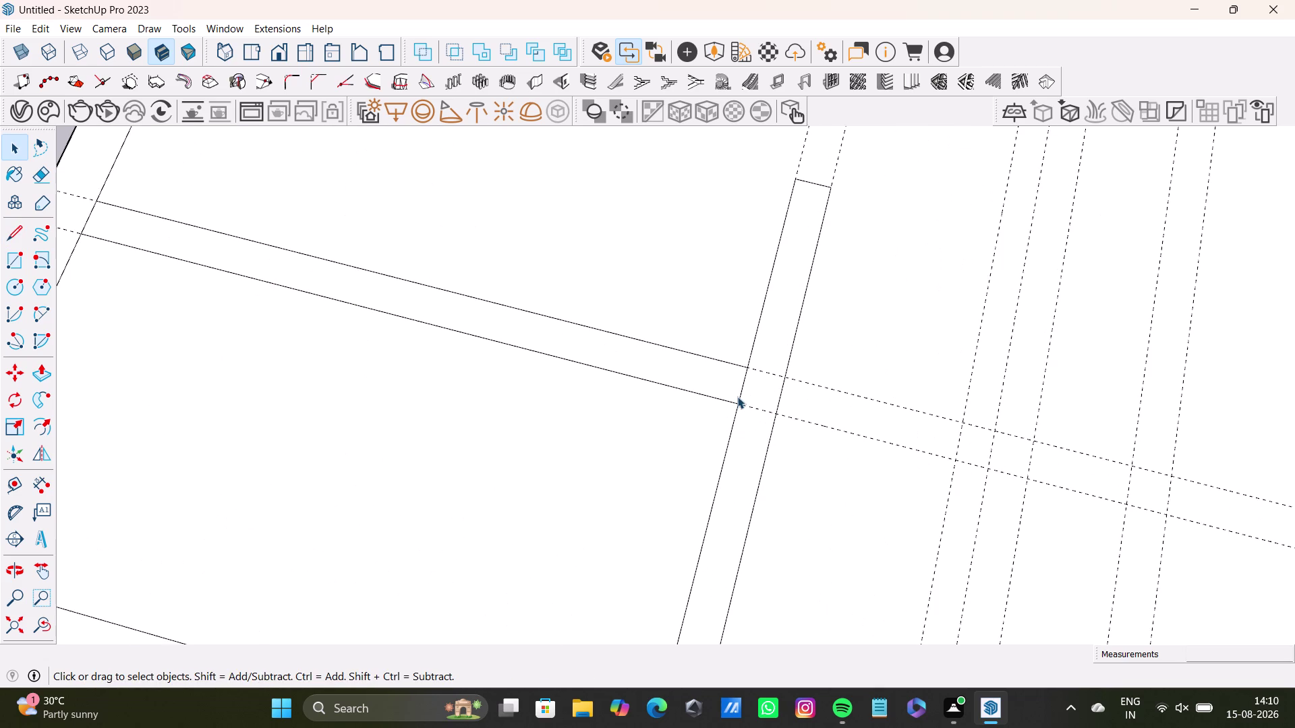
click(737, 396)
click(739, 392)
key(Delete)
Orbit and pan to inspect the junction of the wall strips.
scroll(down, 3)
middle_drag(727, 493, 694, 561)
scroll(up, 3)
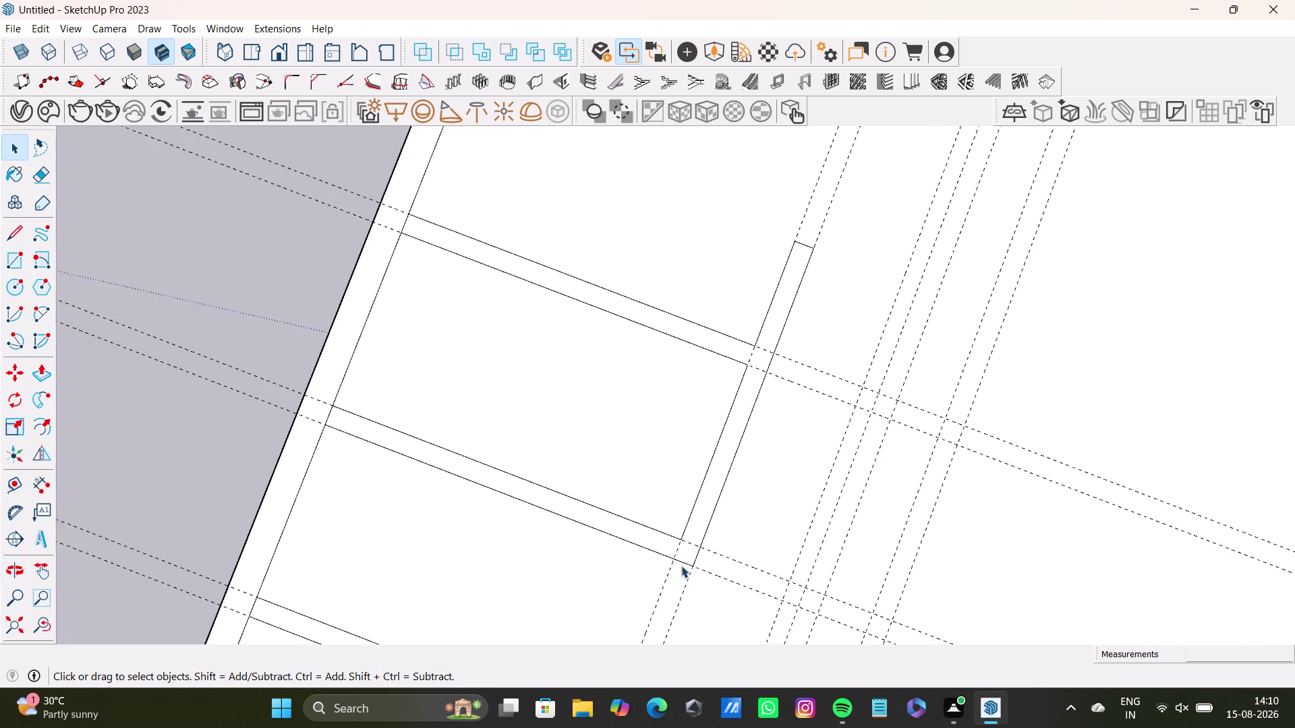
scroll(up, 3)
middle_drag(695, 544, 660, 450)
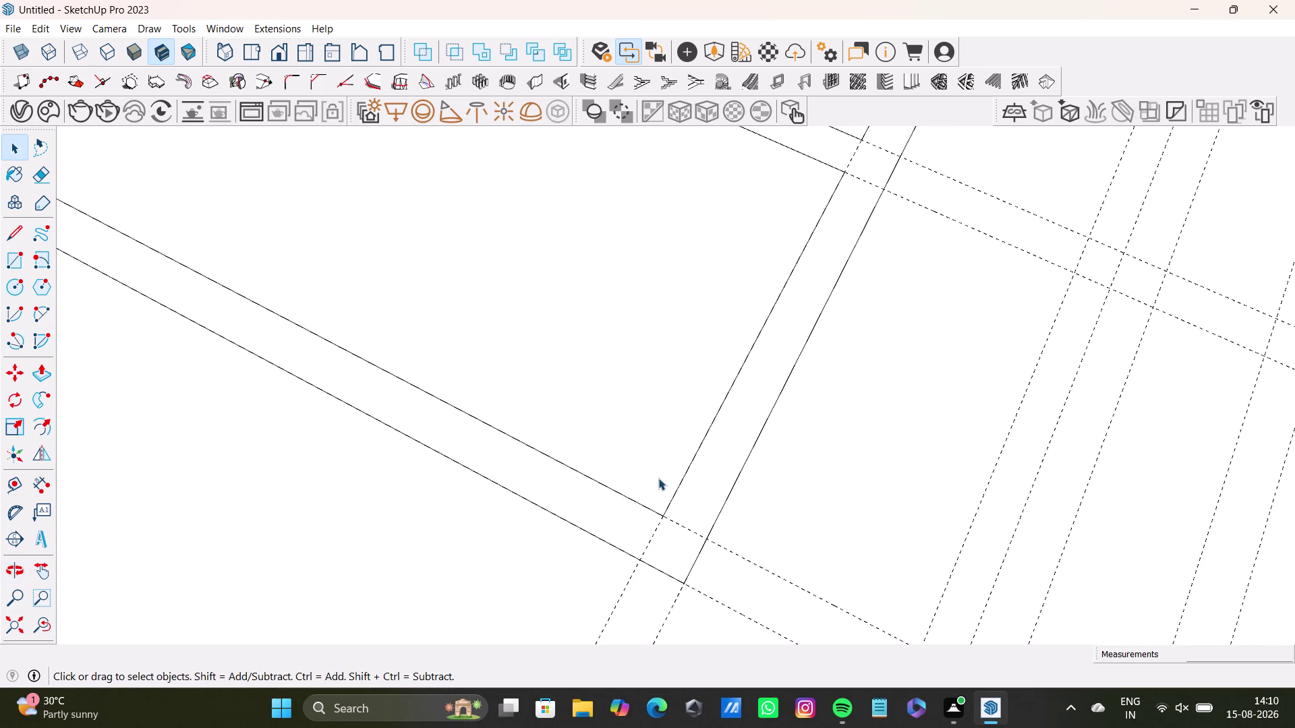
scroll(down, 3)
middle_drag(663, 474, 533, 463)
middle_drag(576, 496, 704, 528)
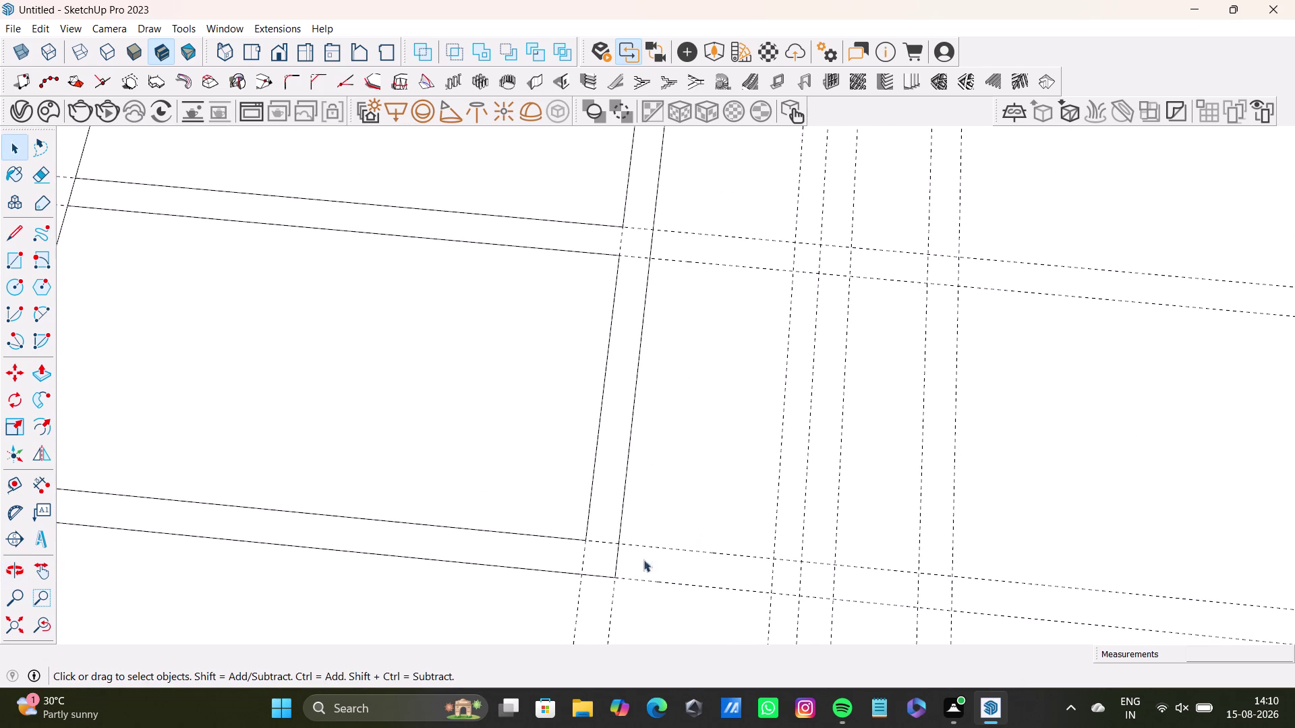
scroll(down, 3)
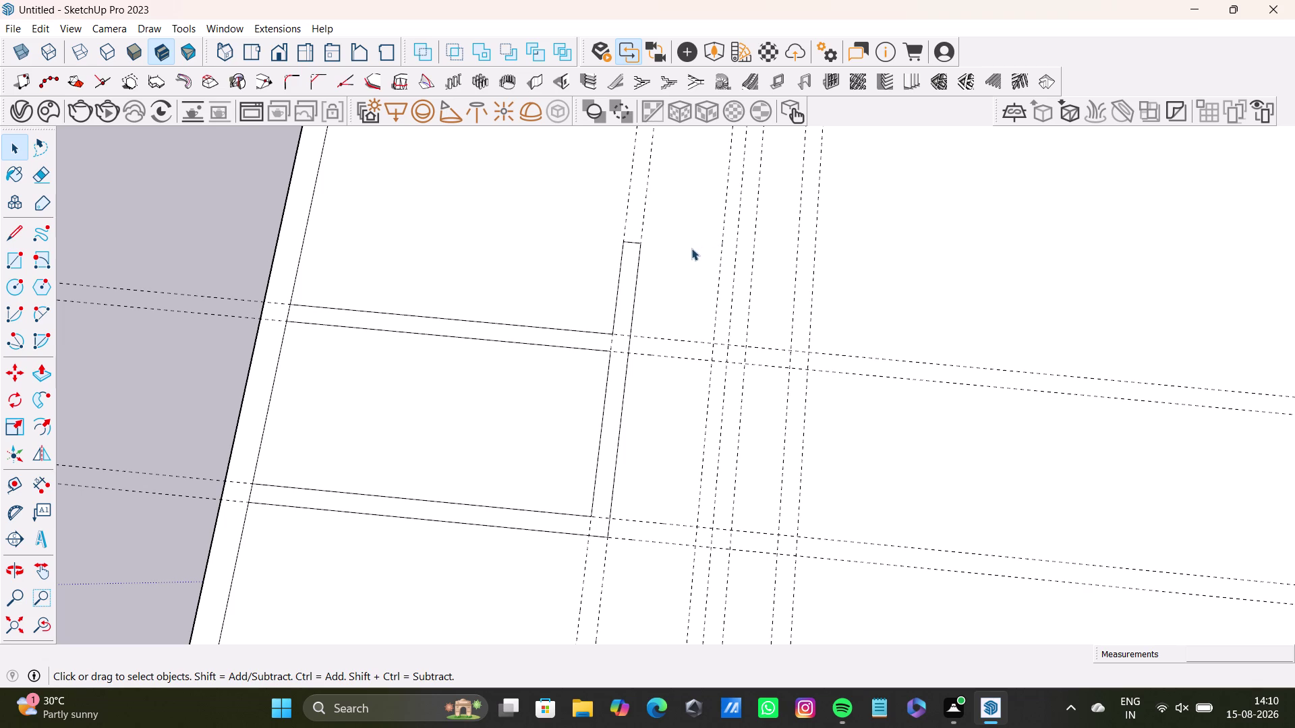
scroll(down, 3)
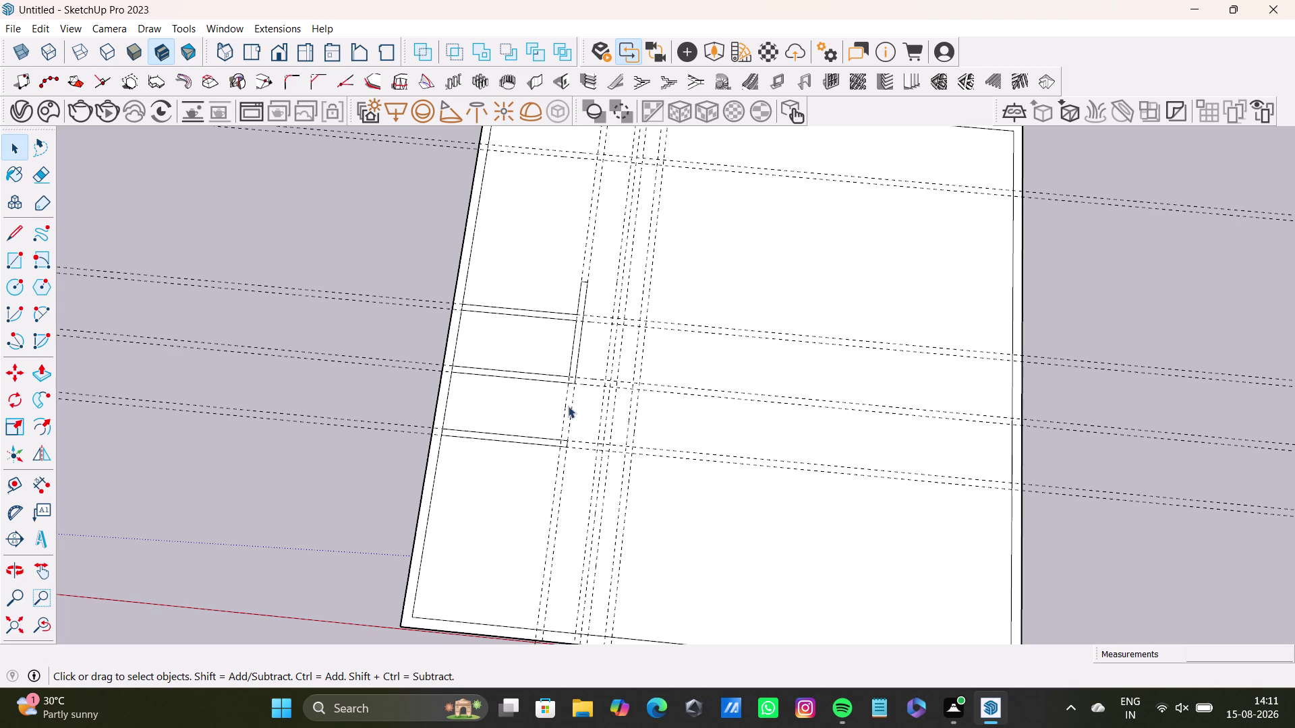
middle_drag(565, 397, 526, 404)
scroll(up, 3)
middle_drag(537, 405, 567, 367)
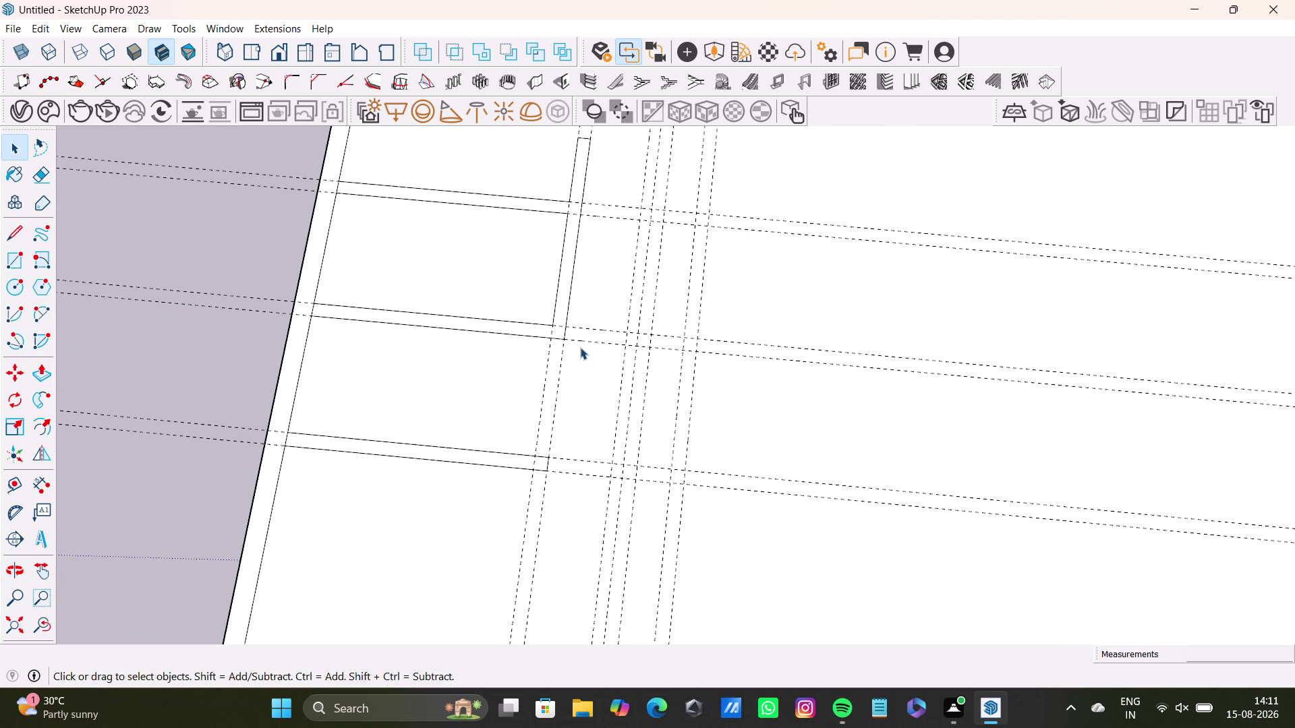
Start a short stub line dropping down from the strip junction.
key(l)
scroll(up, 3)
click(548, 333)
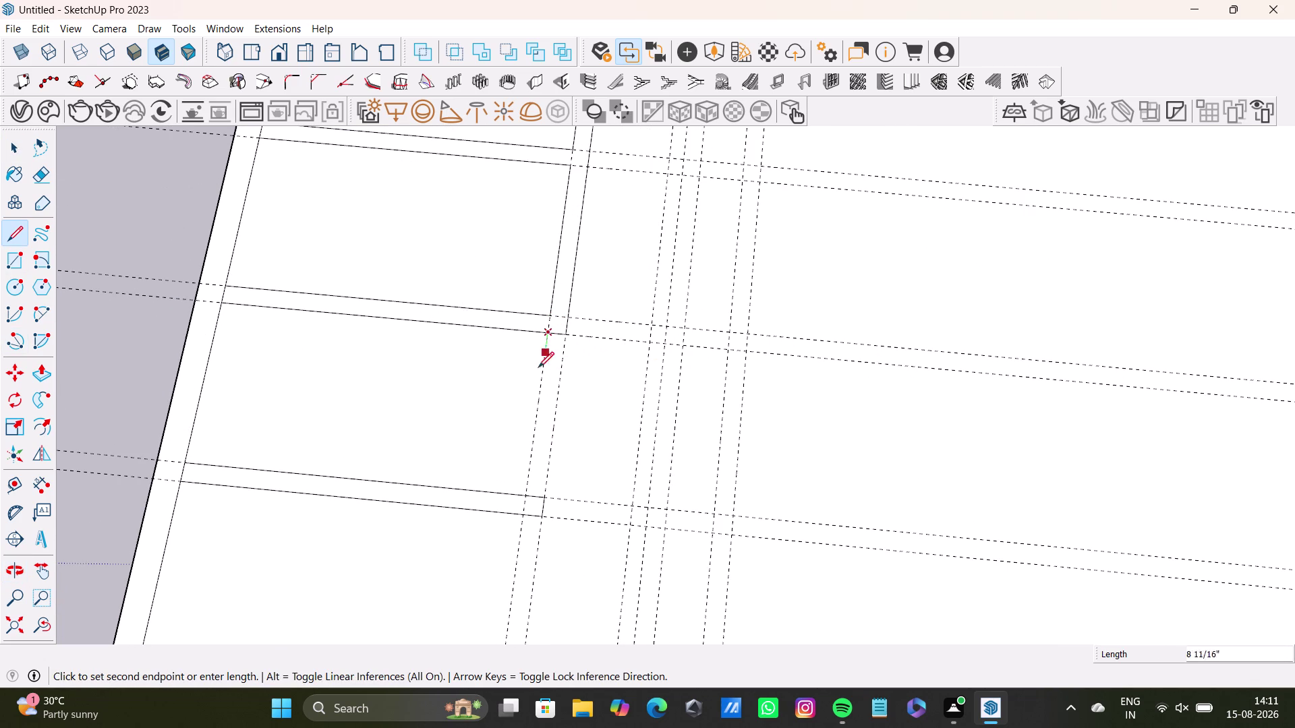
click(542, 398)
Close the short stub outline below the strip junction.
click(558, 398)
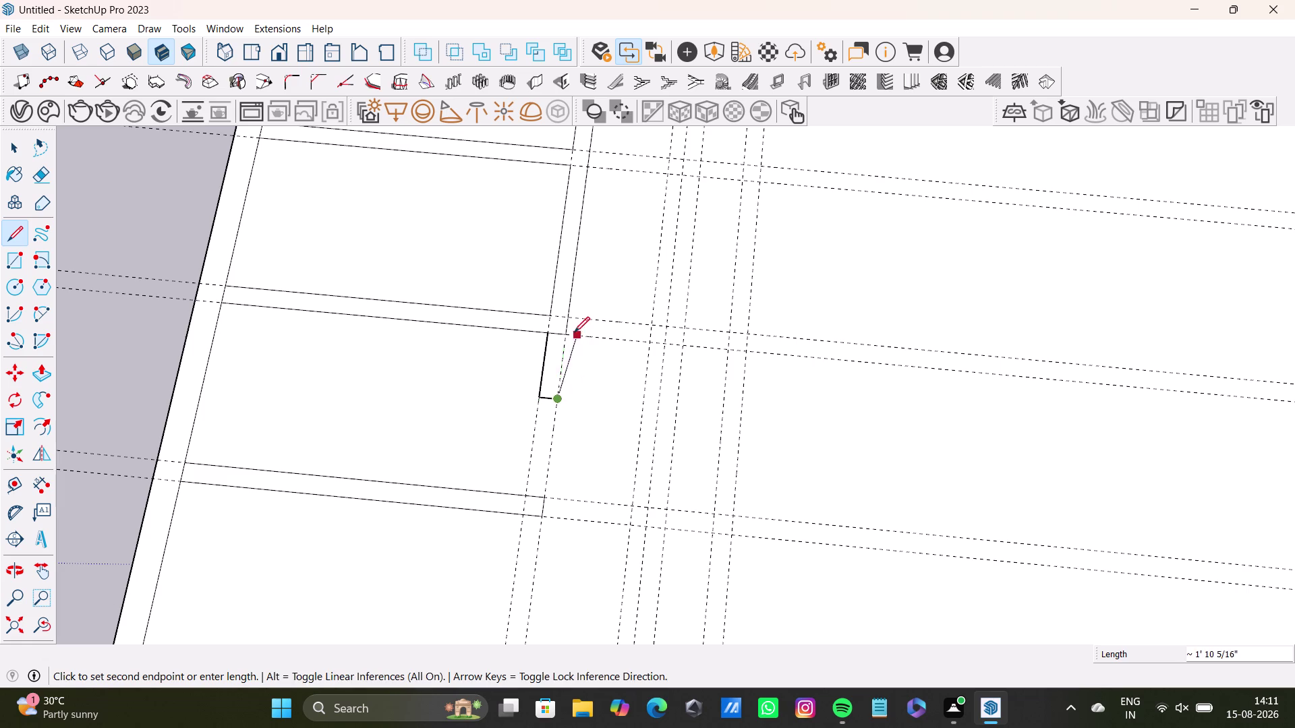
click(568, 331)
key(space)
scroll(down, 3)
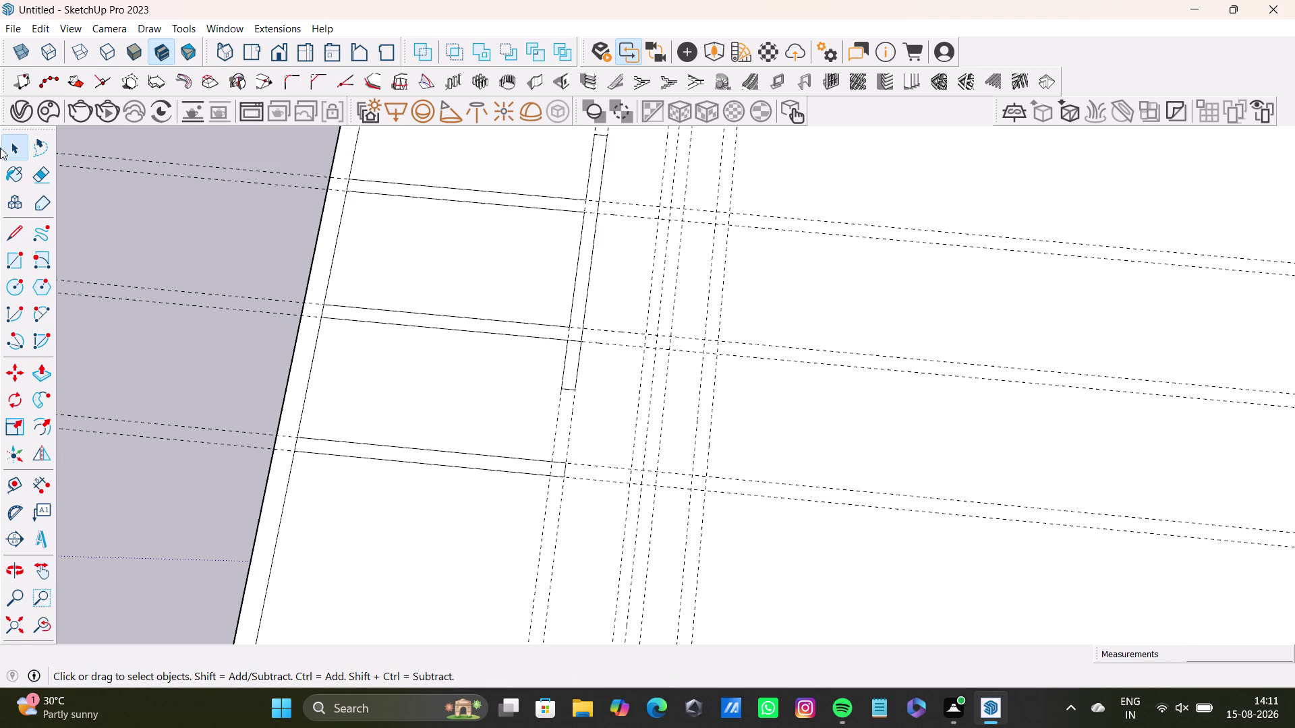
Draw a top edge rightward from the junction, then undo it.
click(15, 235)
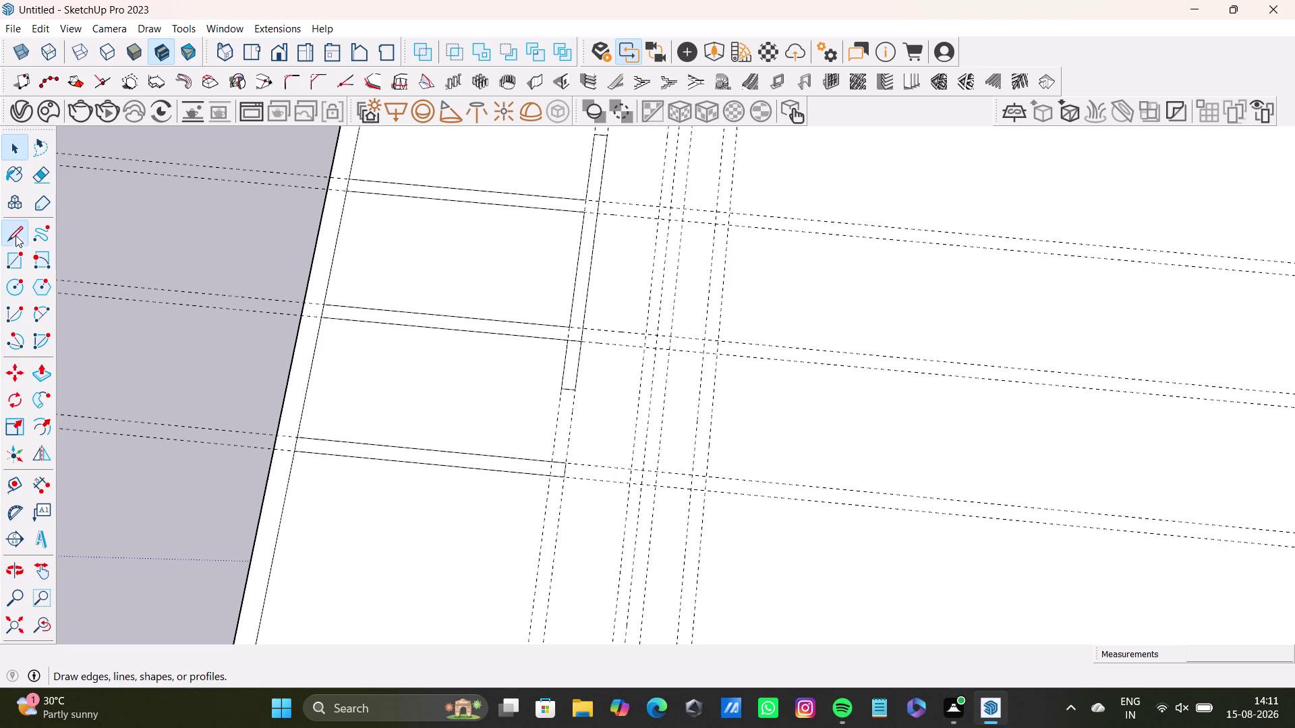
scroll(up, 3)
click(591, 334)
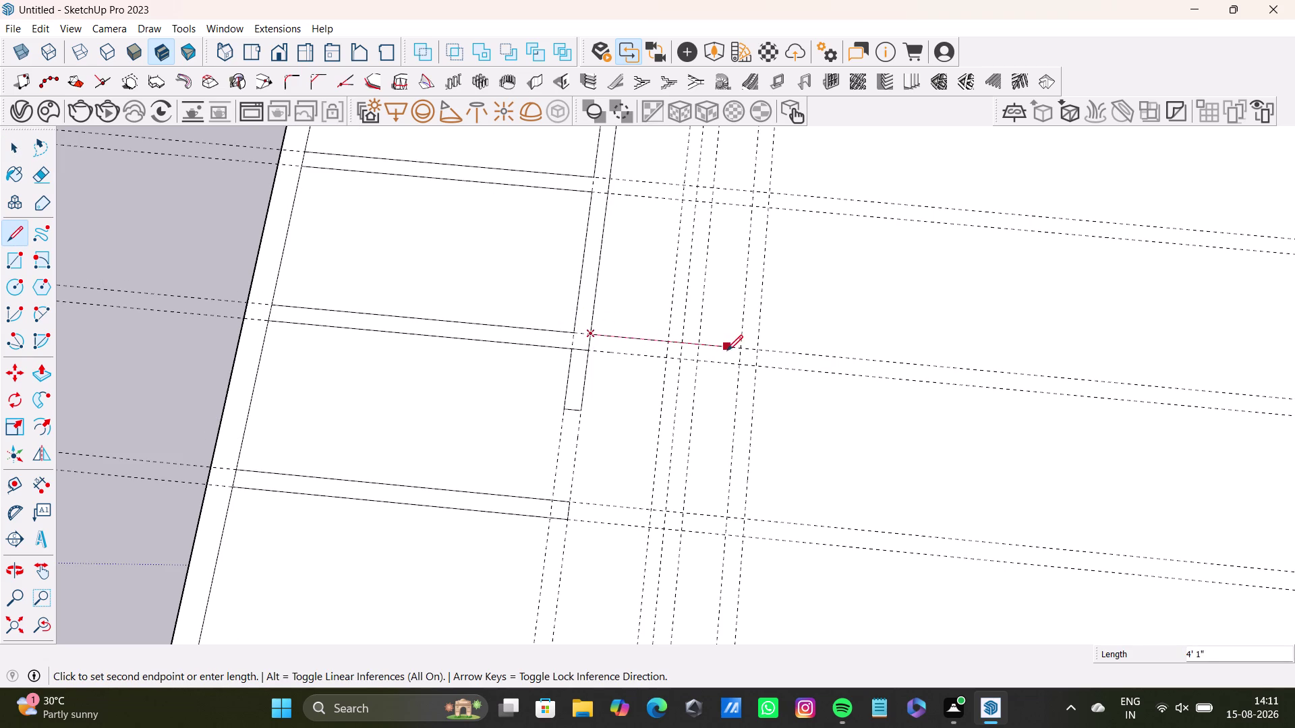
click(763, 352)
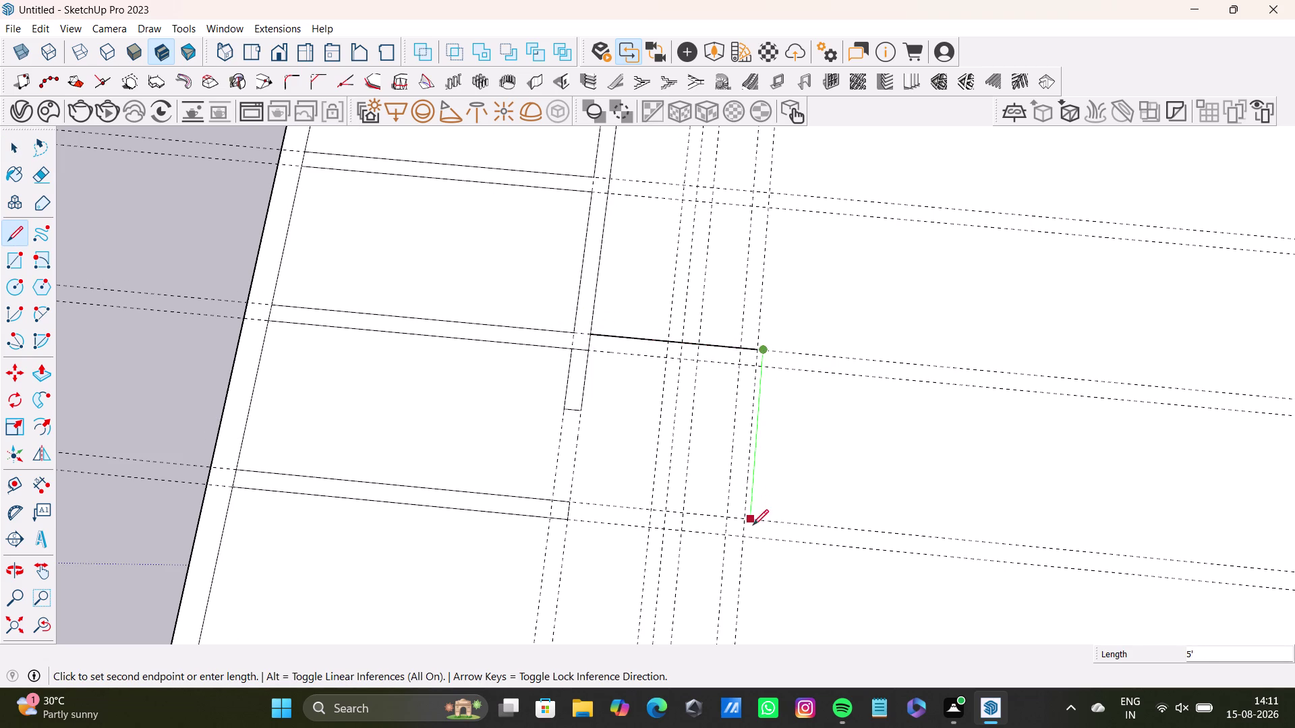
key(ctrl+z)
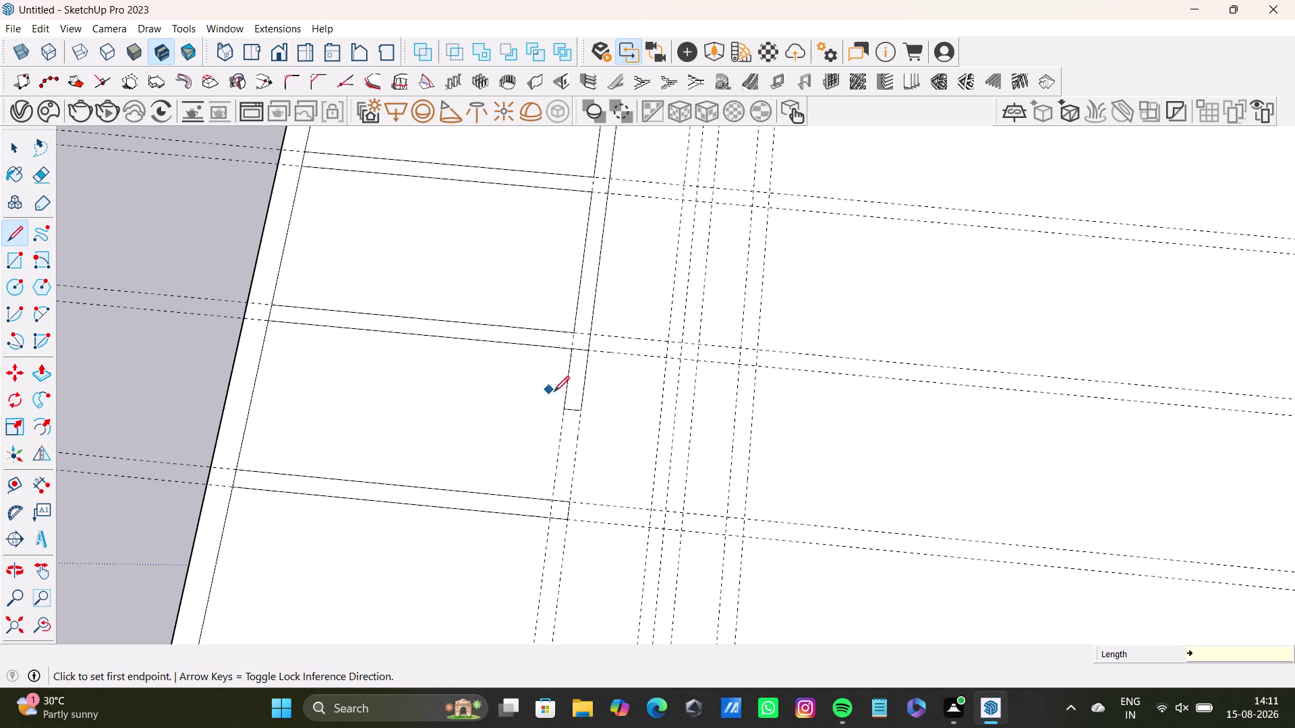
key(l)
Outline the narrow strip: top edge to the right guide, down, and back up.
drag(588, 334, 598, 334)
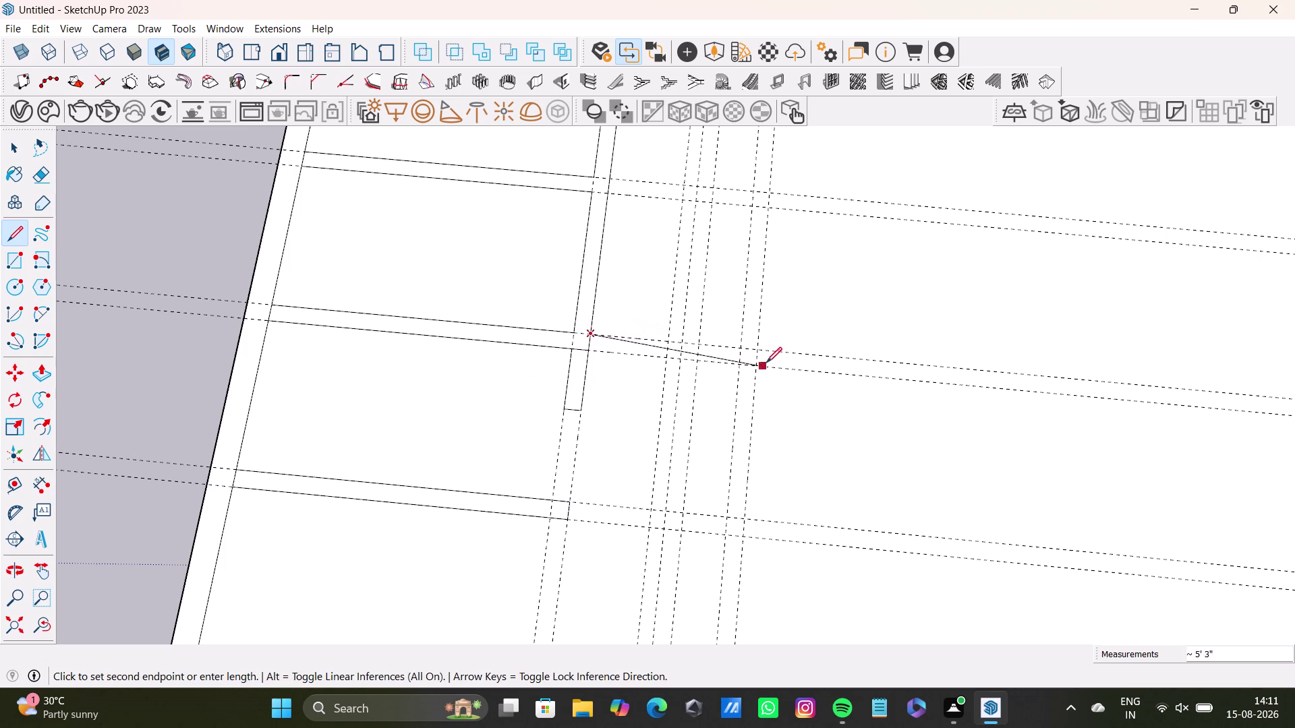
click(762, 347)
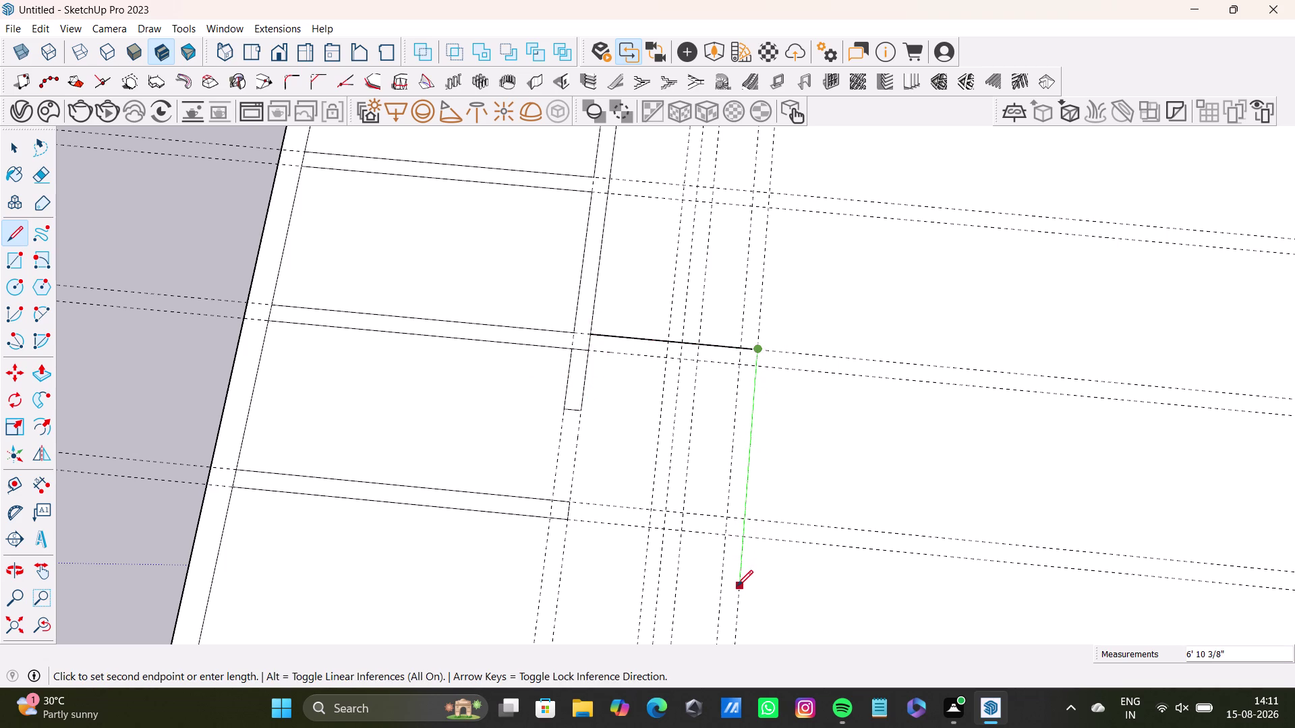
click(736, 633)
click(715, 632)
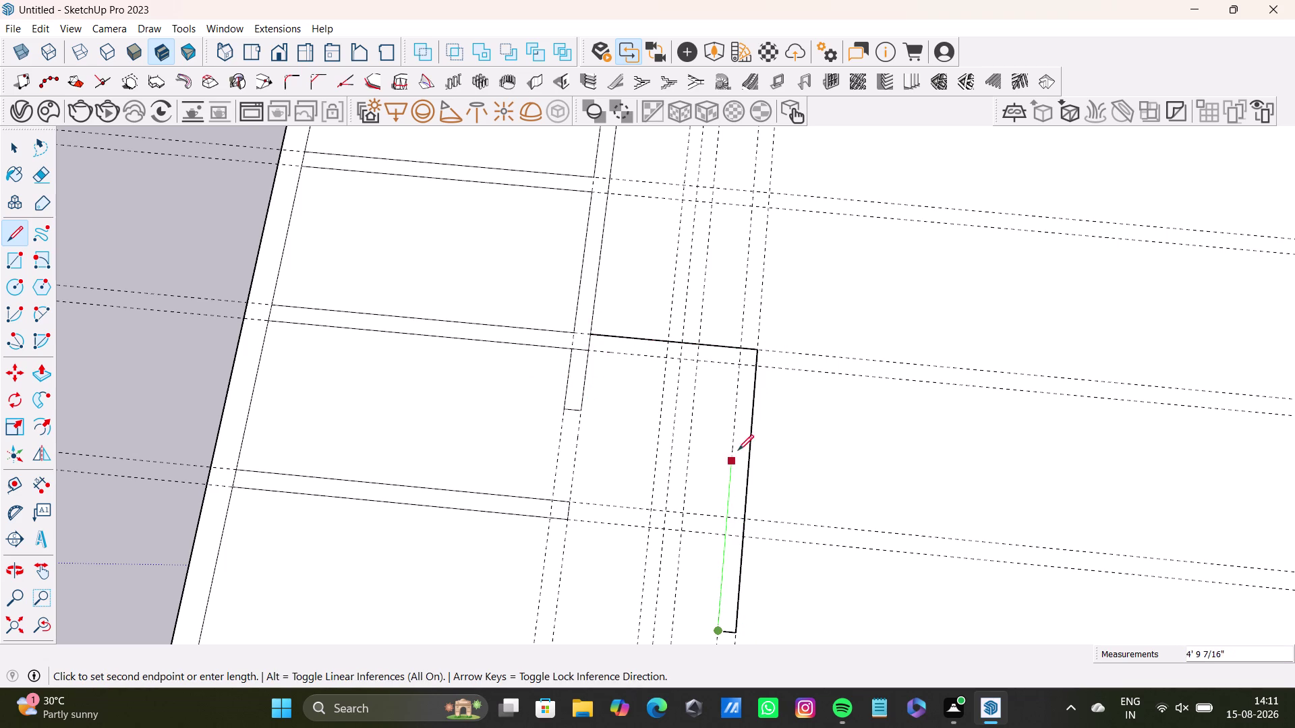
click(742, 365)
click(585, 355)
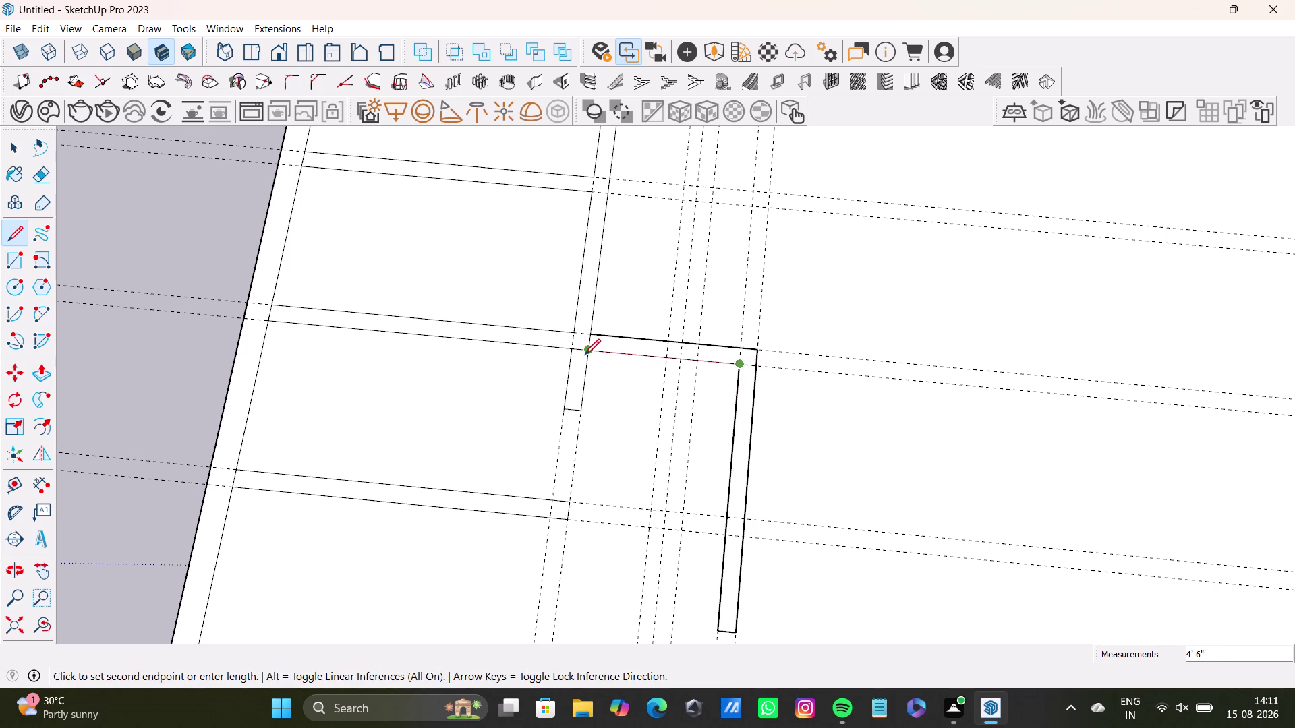
key(space)
scroll(down, 3)
middle_drag(673, 417, 685, 242)
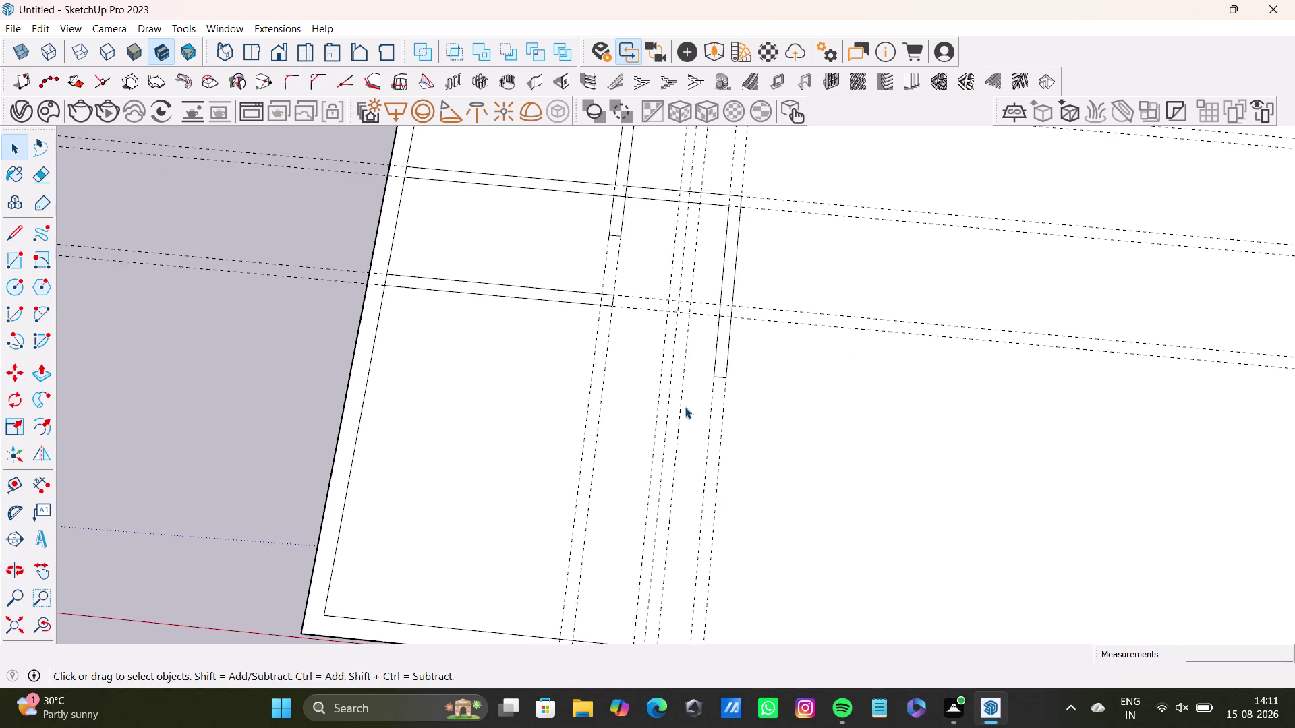
scroll(down, 3)
middle_drag(693, 435, 696, 358)
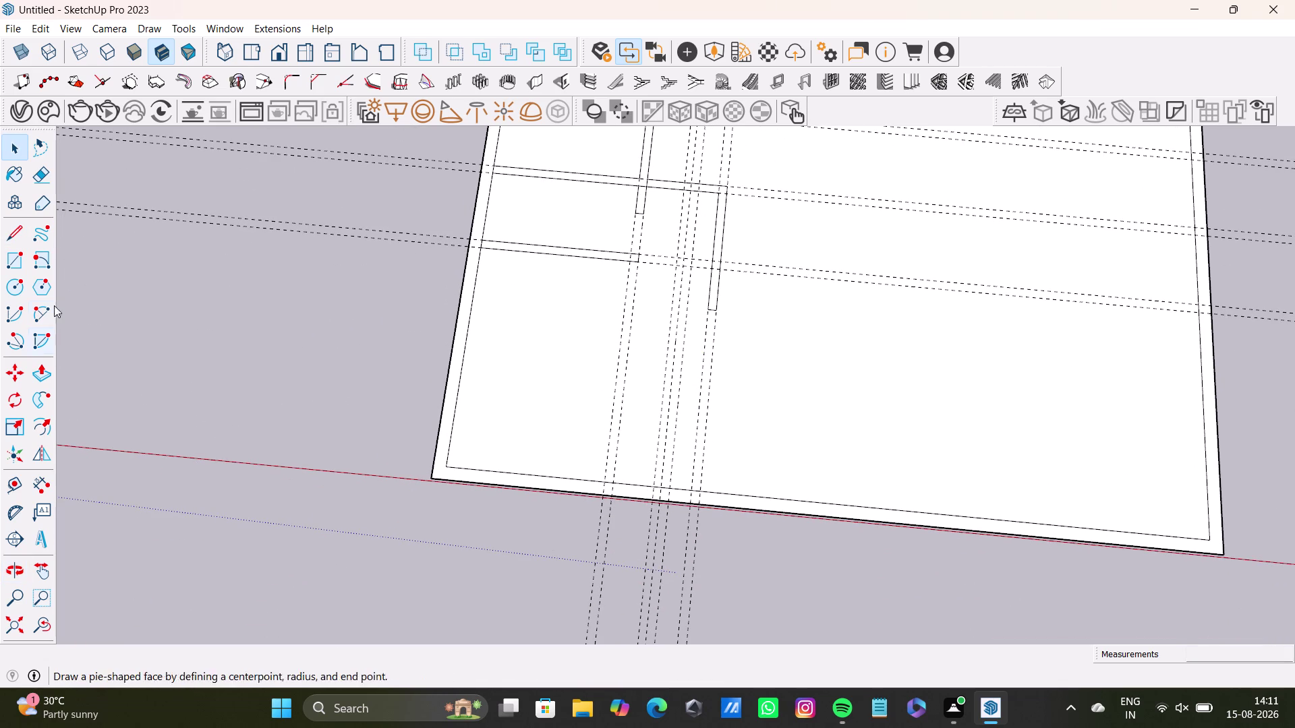
key(l)
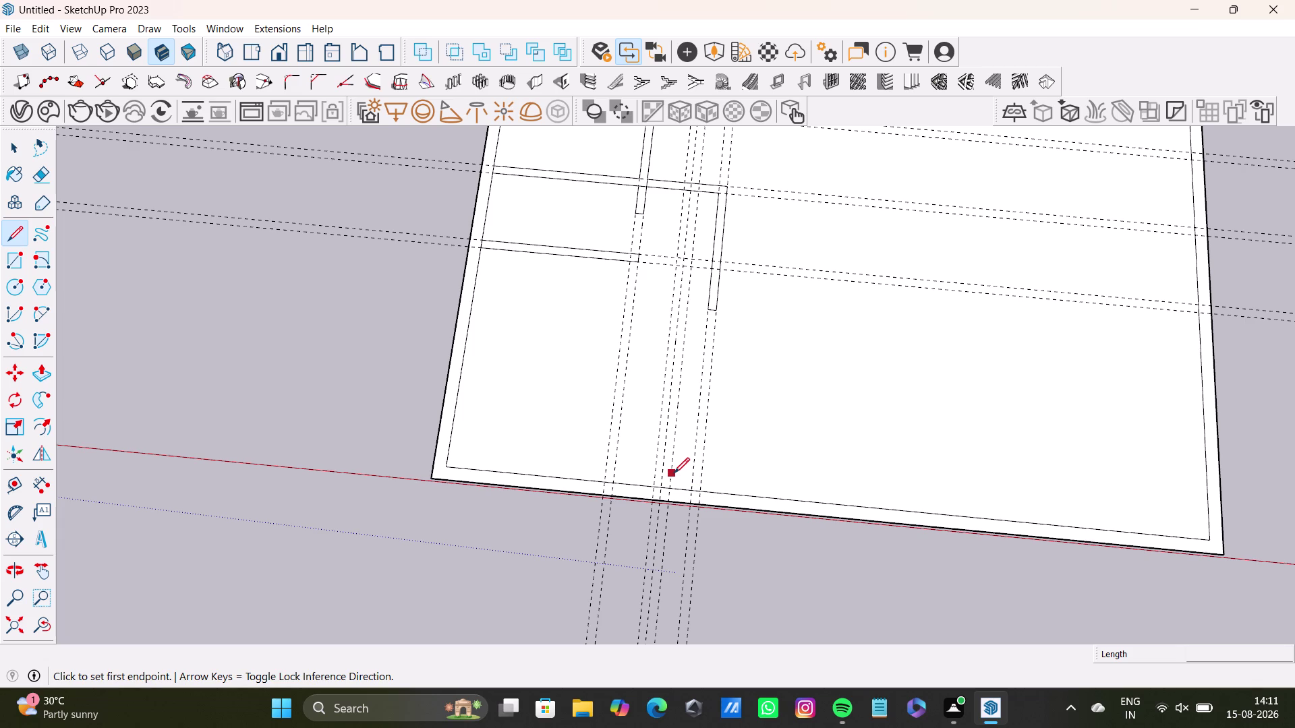
scroll(up, 3)
click(702, 512)
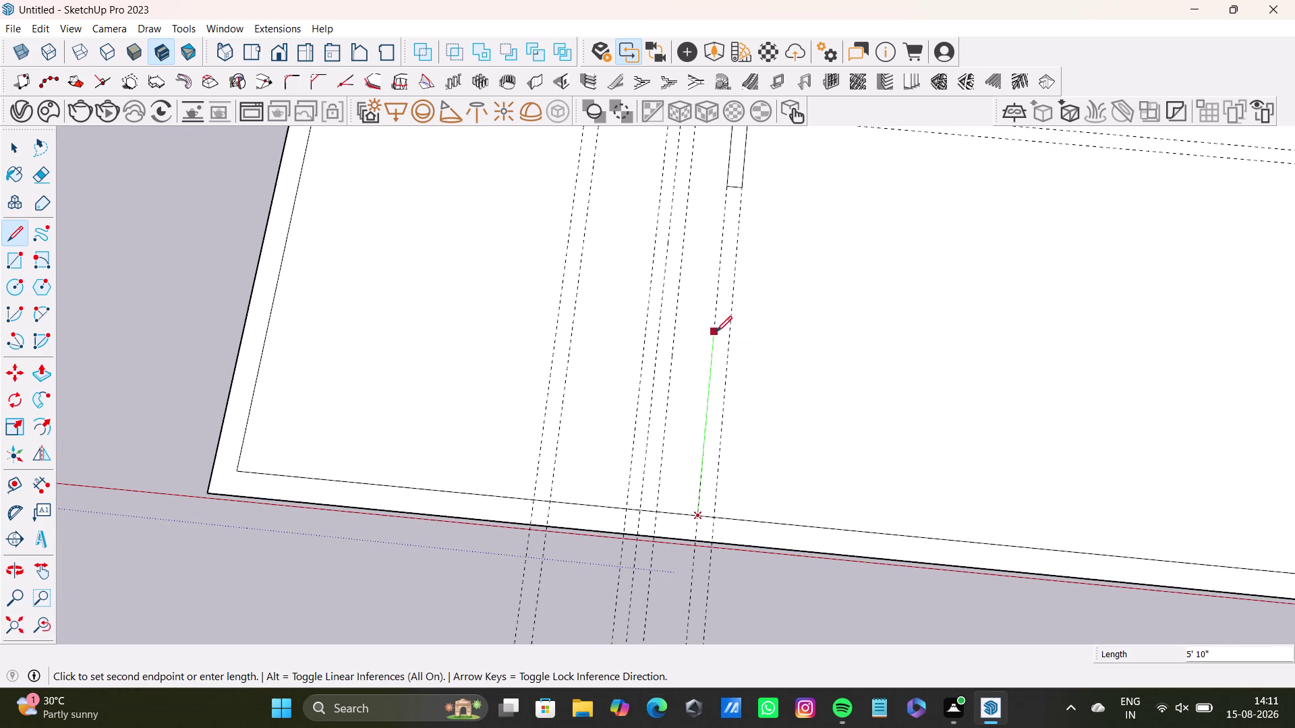
click(716, 331)
click(729, 335)
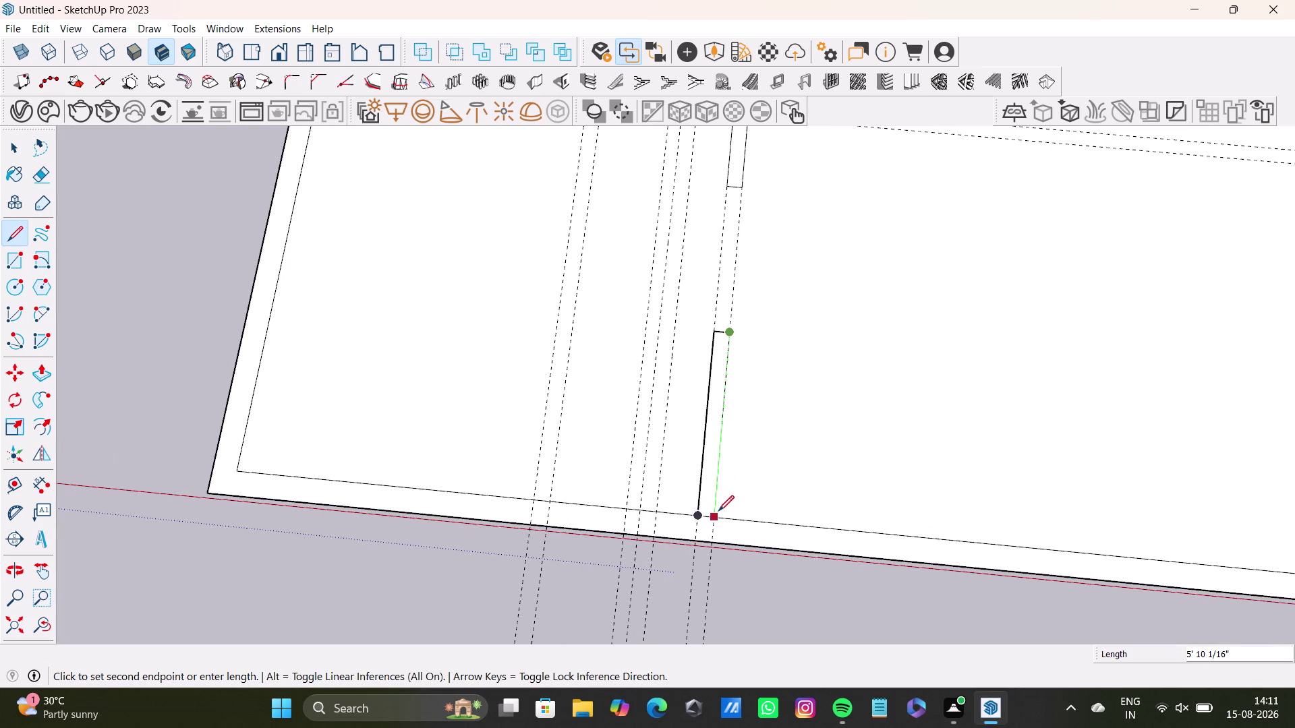
click(718, 511)
key(space)
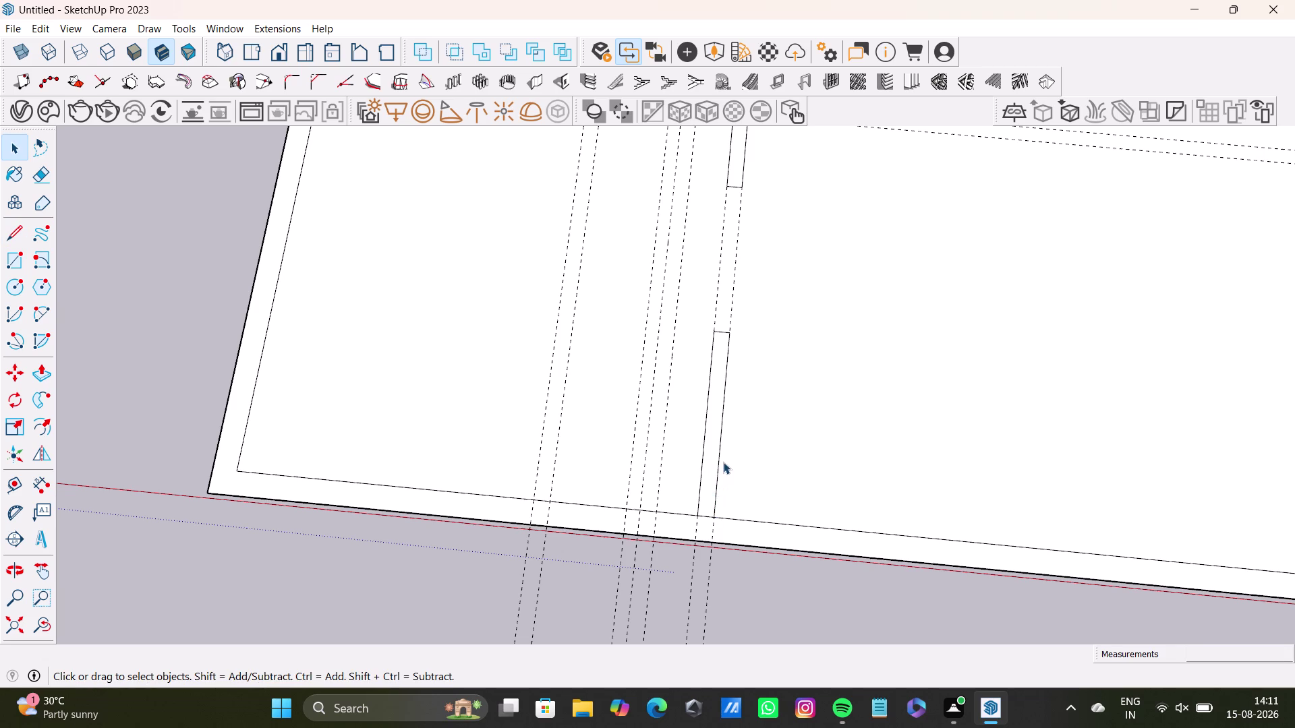
scroll(down, 3)
middle_drag(667, 404, 610, 602)
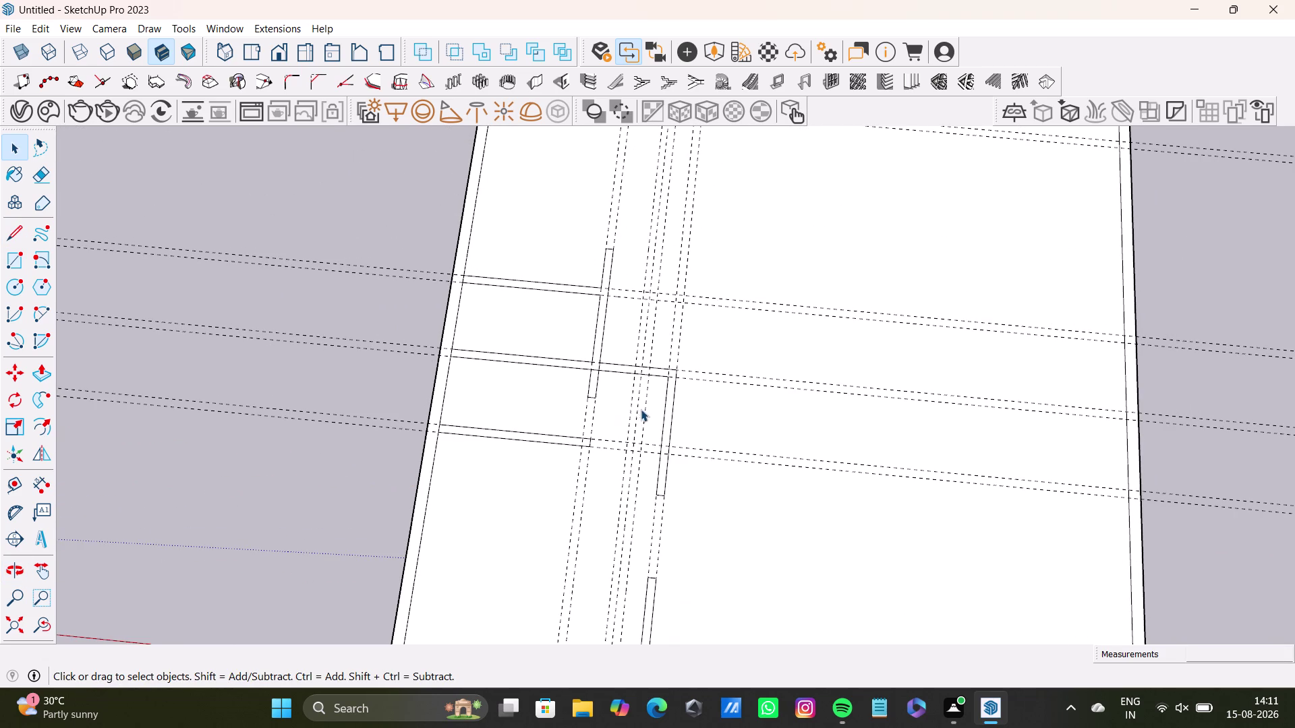
middle_drag(576, 338, 577, 384)
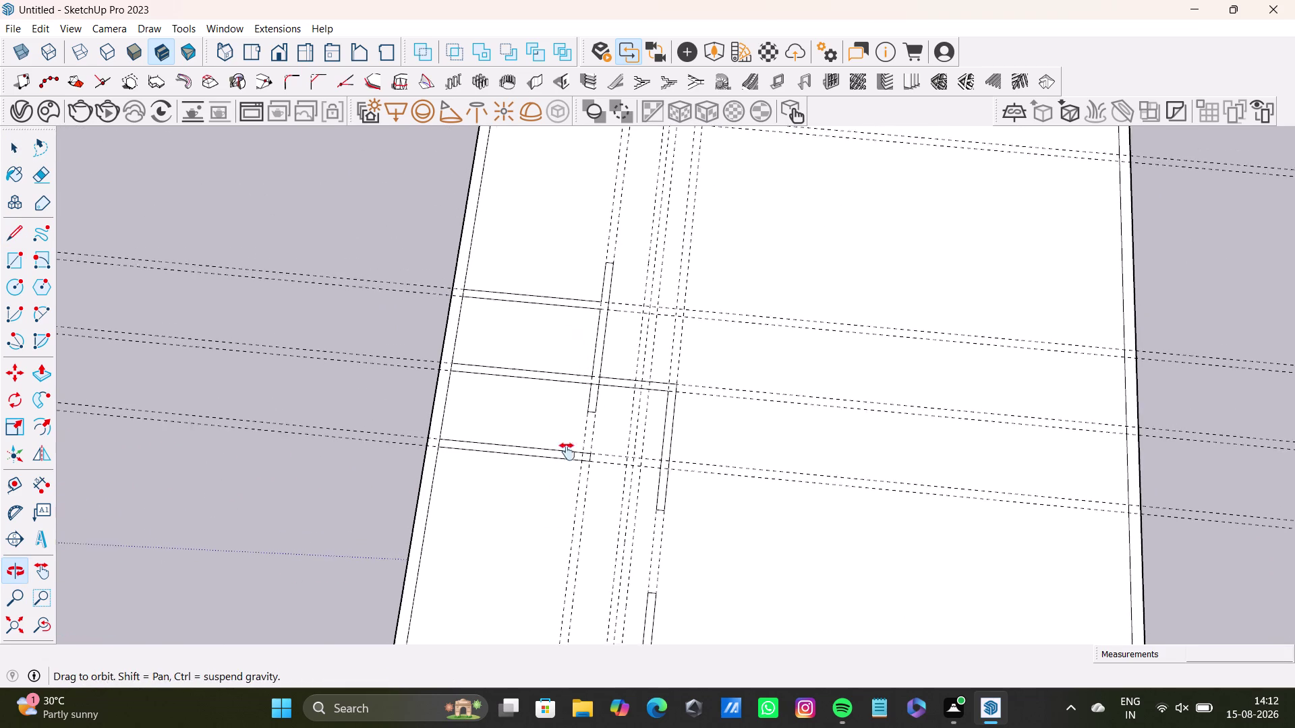
middle_drag(577, 384, 553, 547)
key(l)
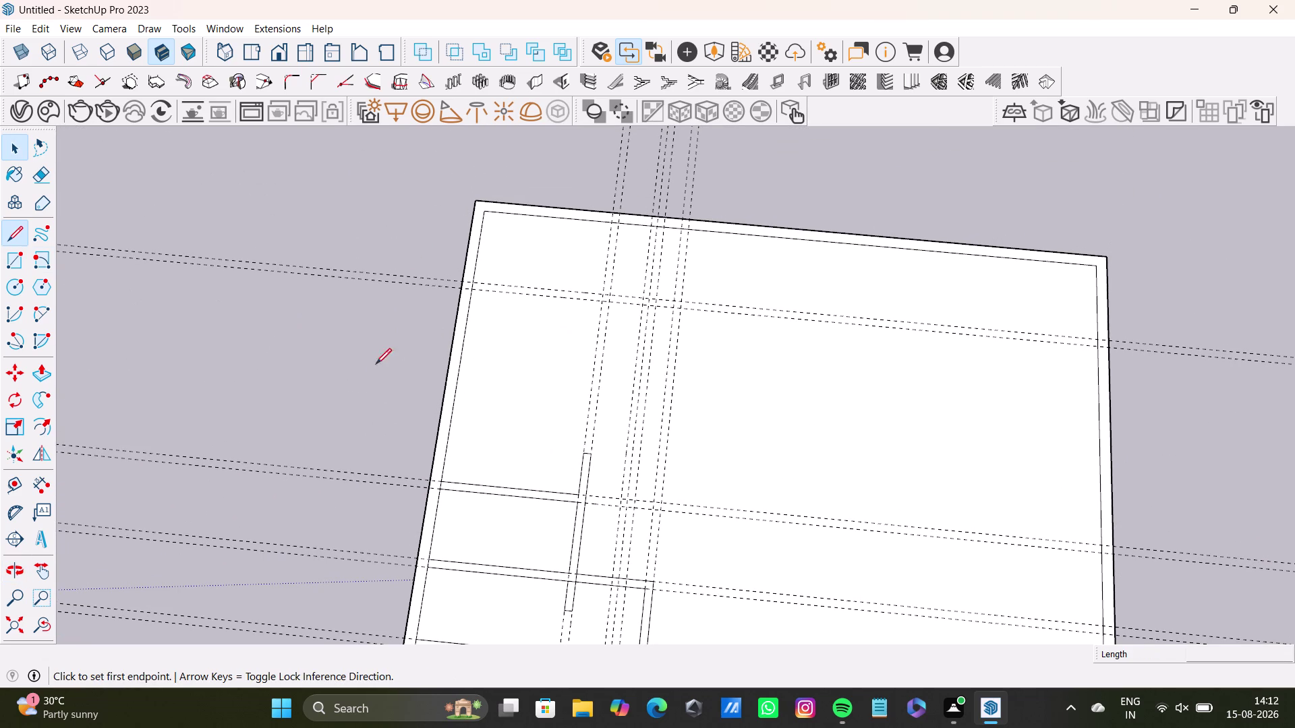
key(Return)
scroll(up, 3)
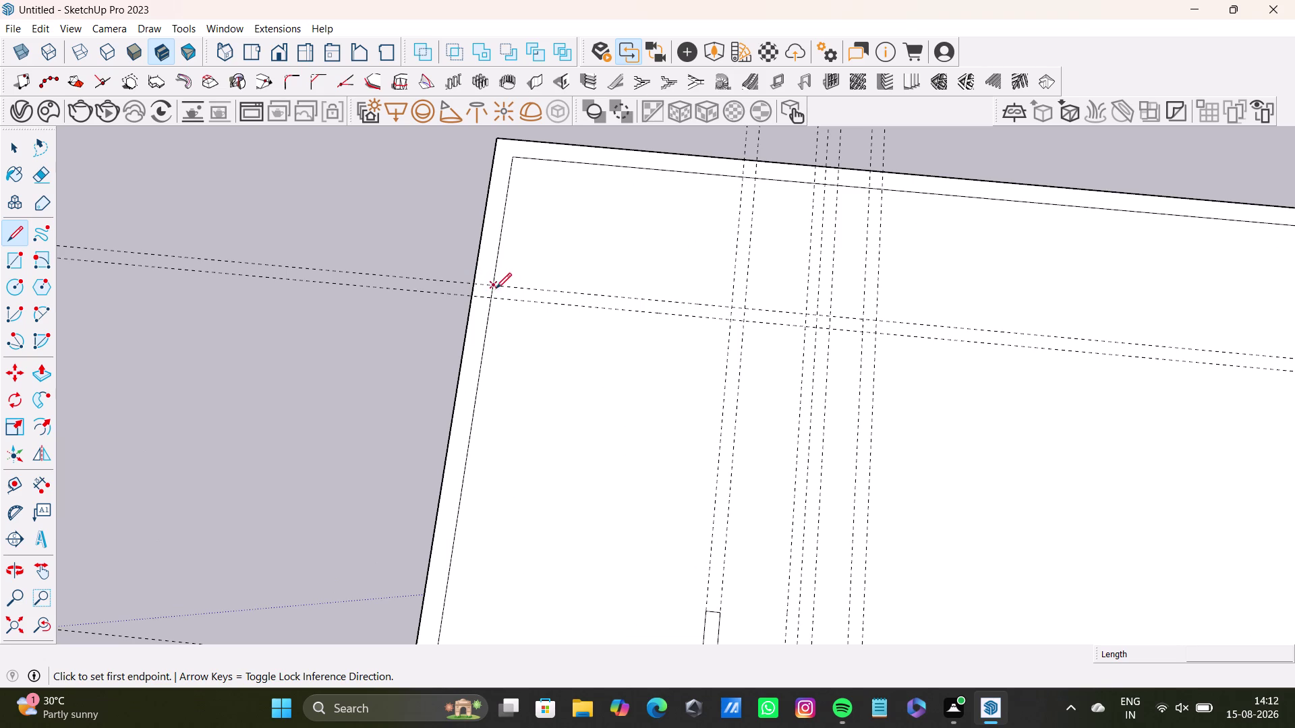
click(491, 287)
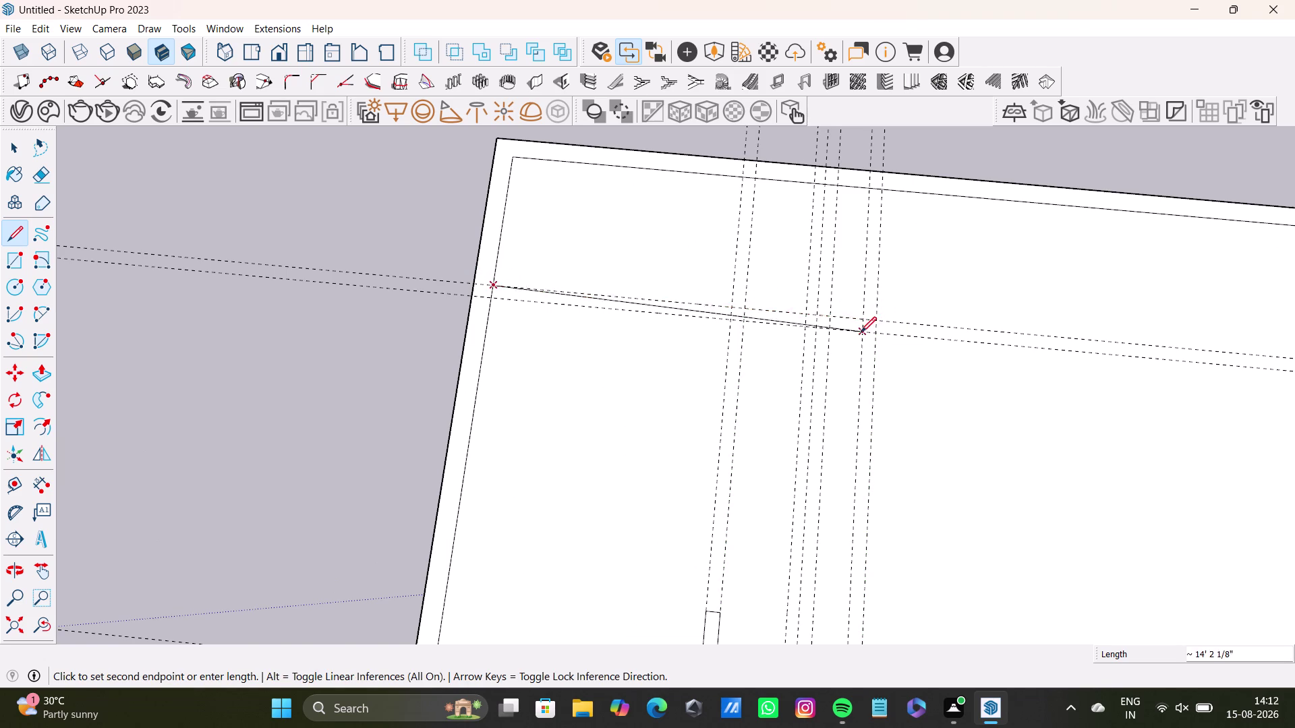
scroll(down, 3)
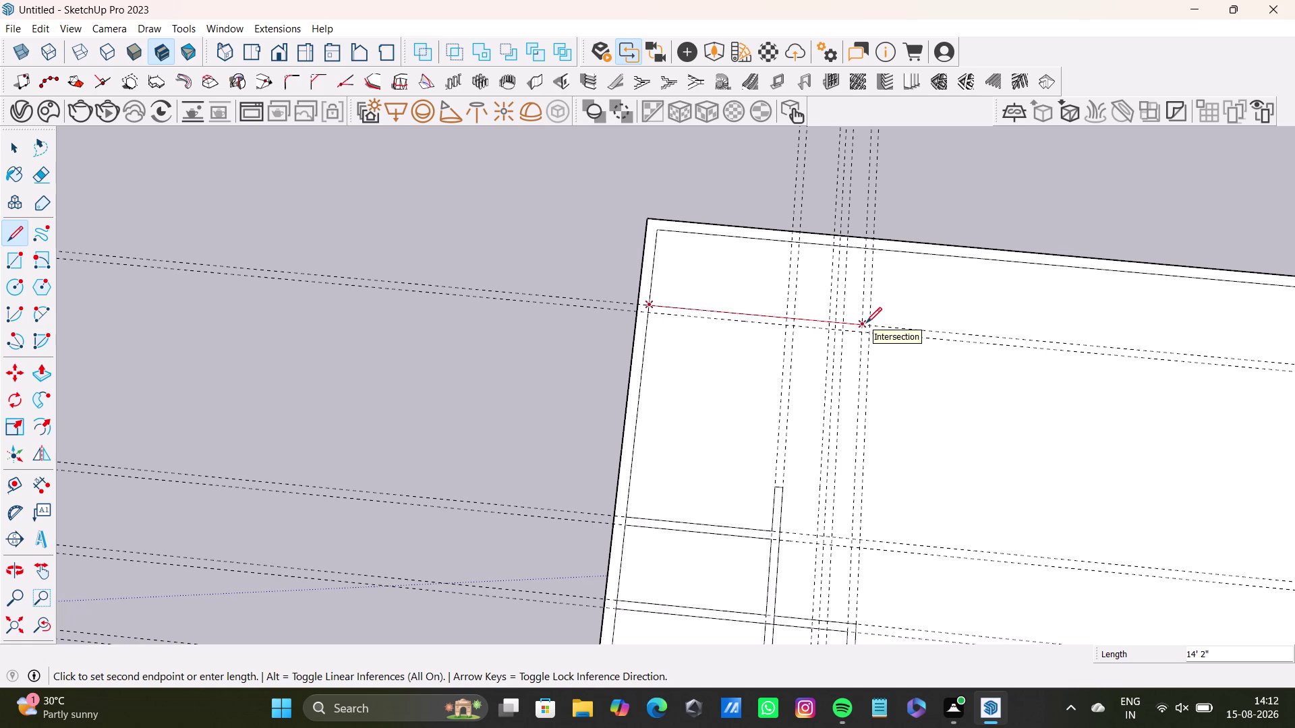
key(space)
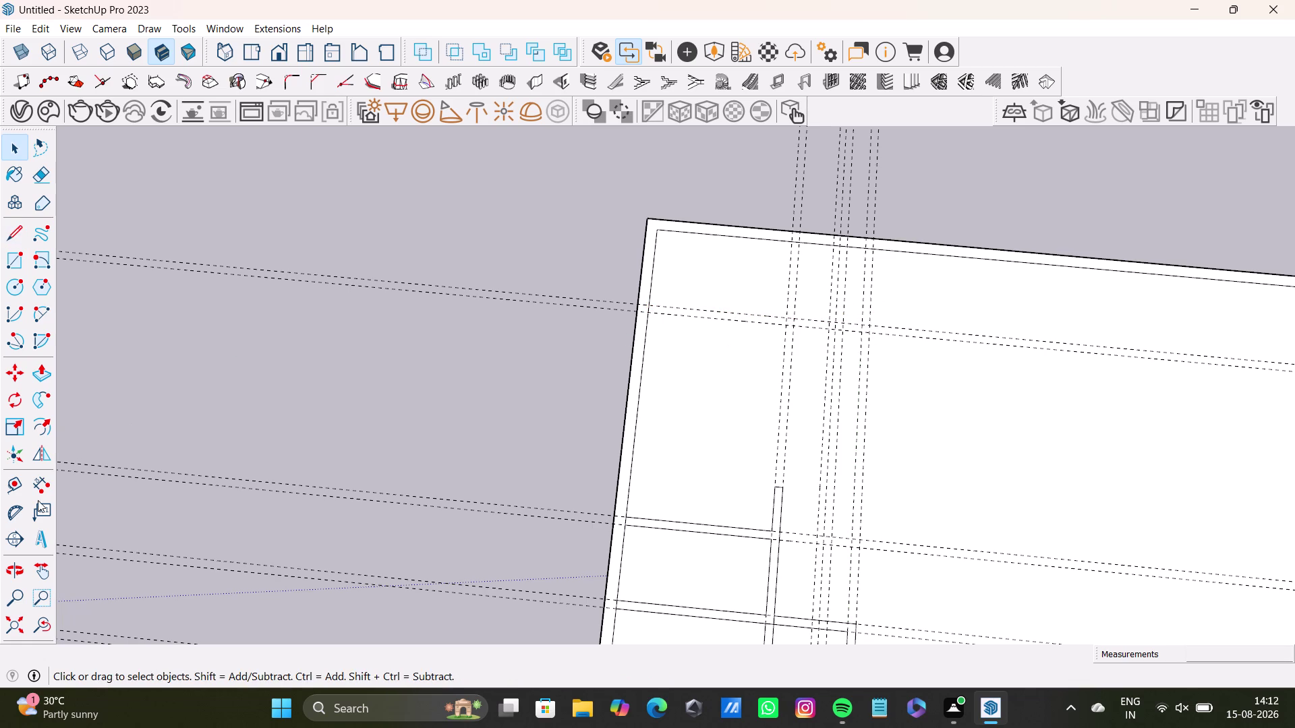
click(14, 488)
scroll(up, 3)
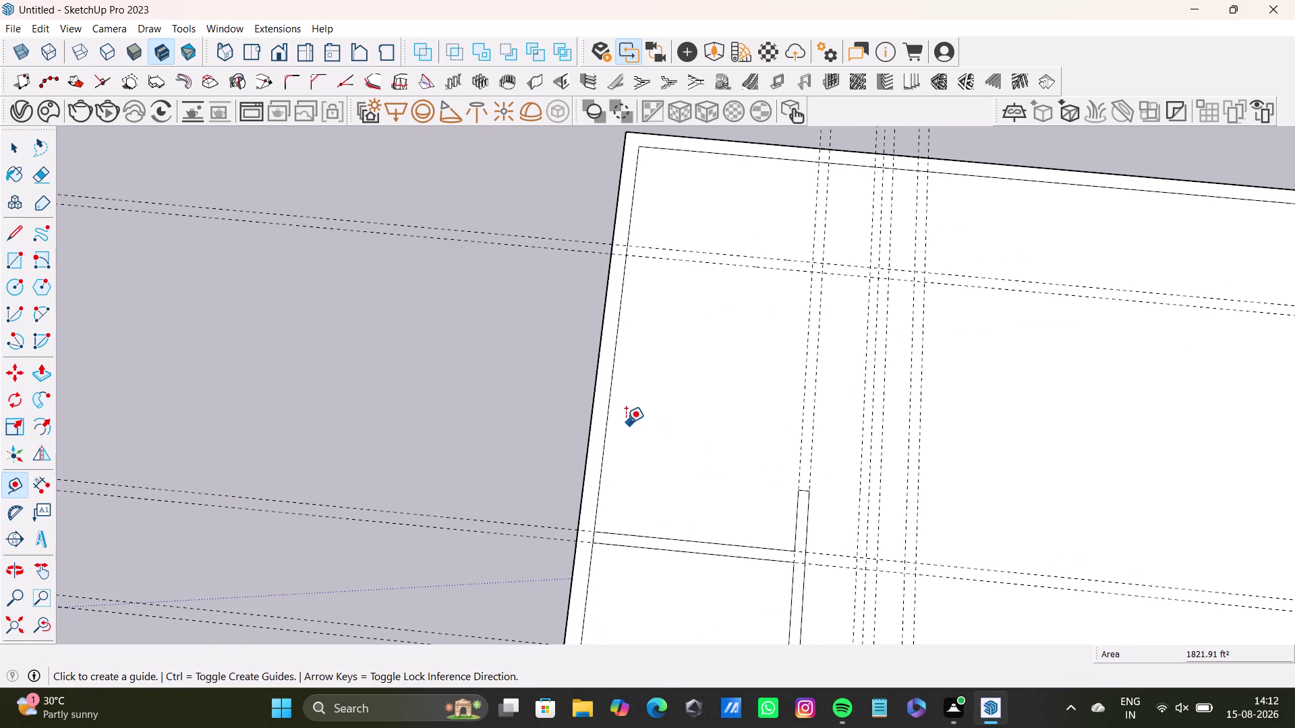
click(607, 426)
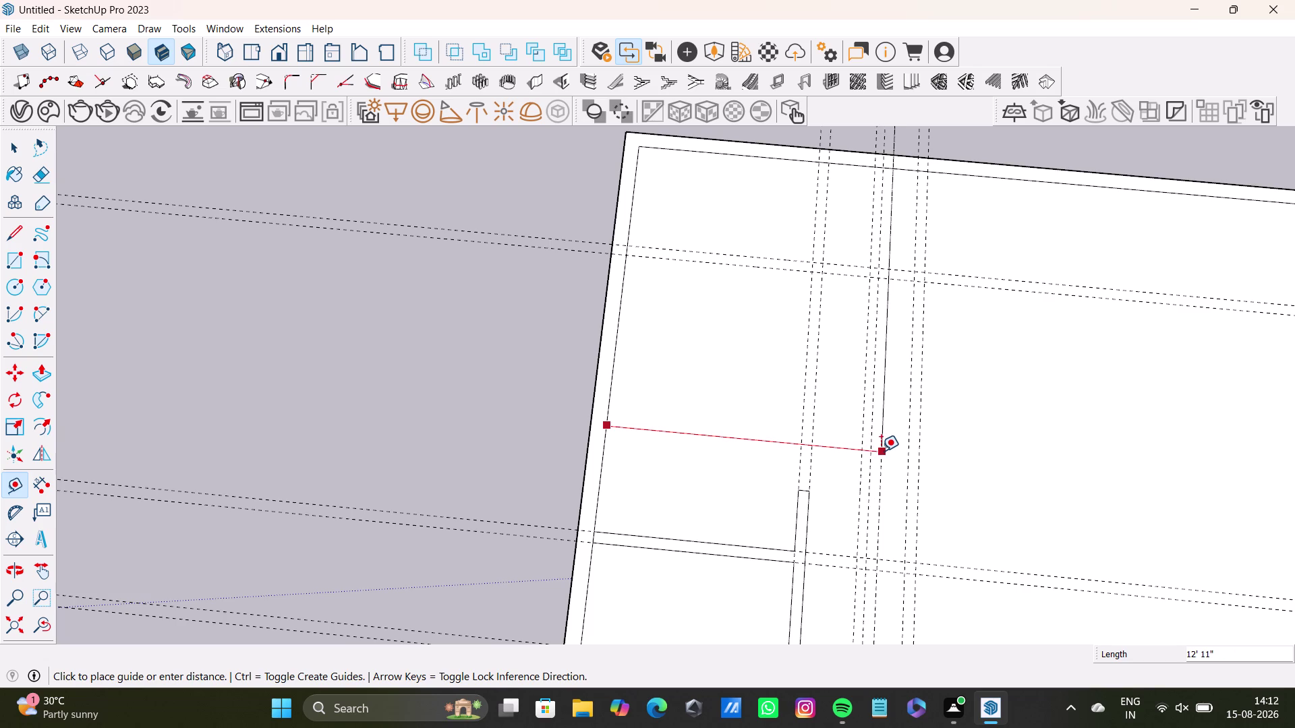
key(space)
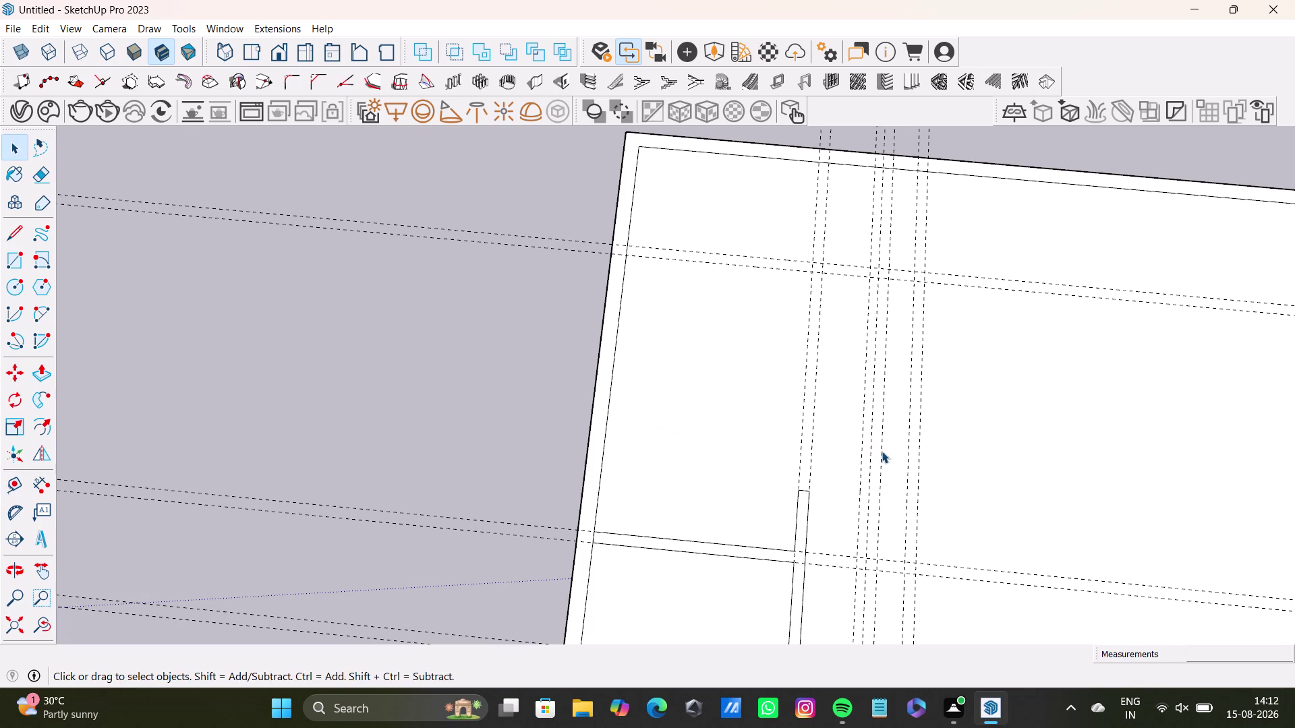
click(10, 234)
Draw a wall line from the slab's left edge along the 12'11" guide to a guide intersection.
scroll(up, 3)
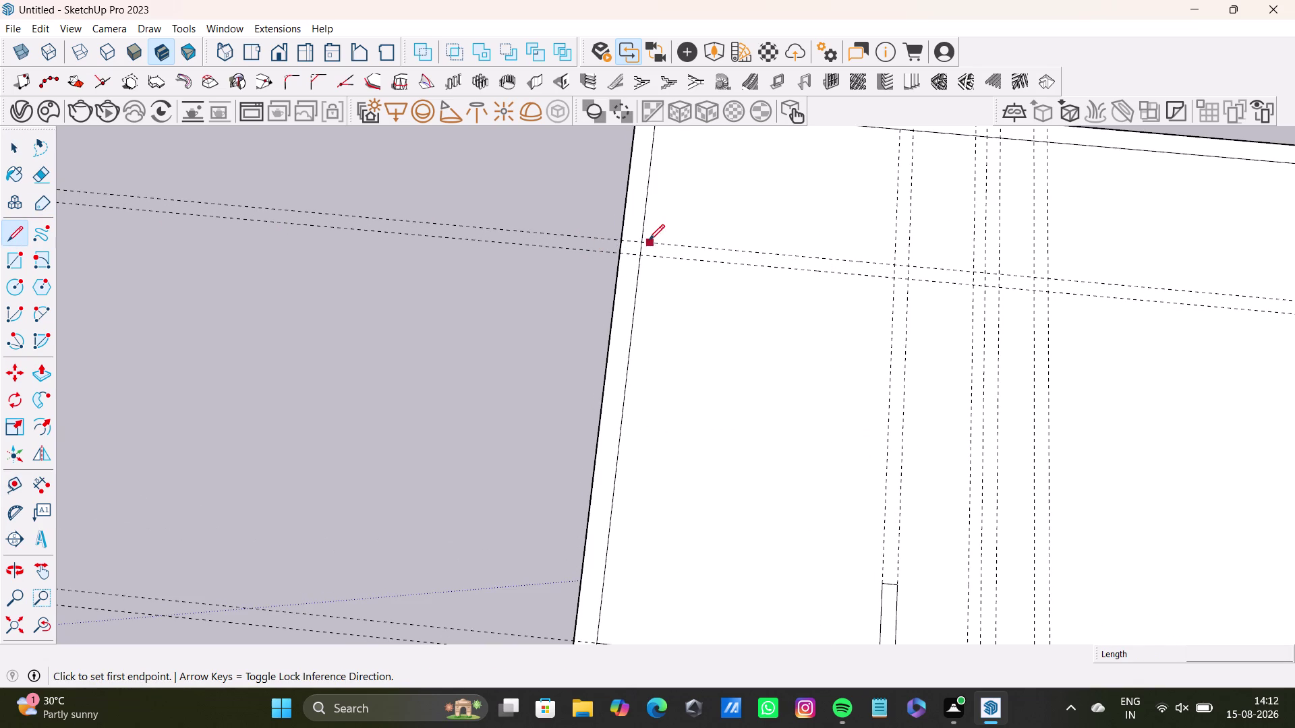
click(649, 240)
key(space)
click(13, 229)
scroll(up, 3)
drag(625, 228, 641, 232)
scroll(down, 3)
middle_drag(1130, 287, 678, 257)
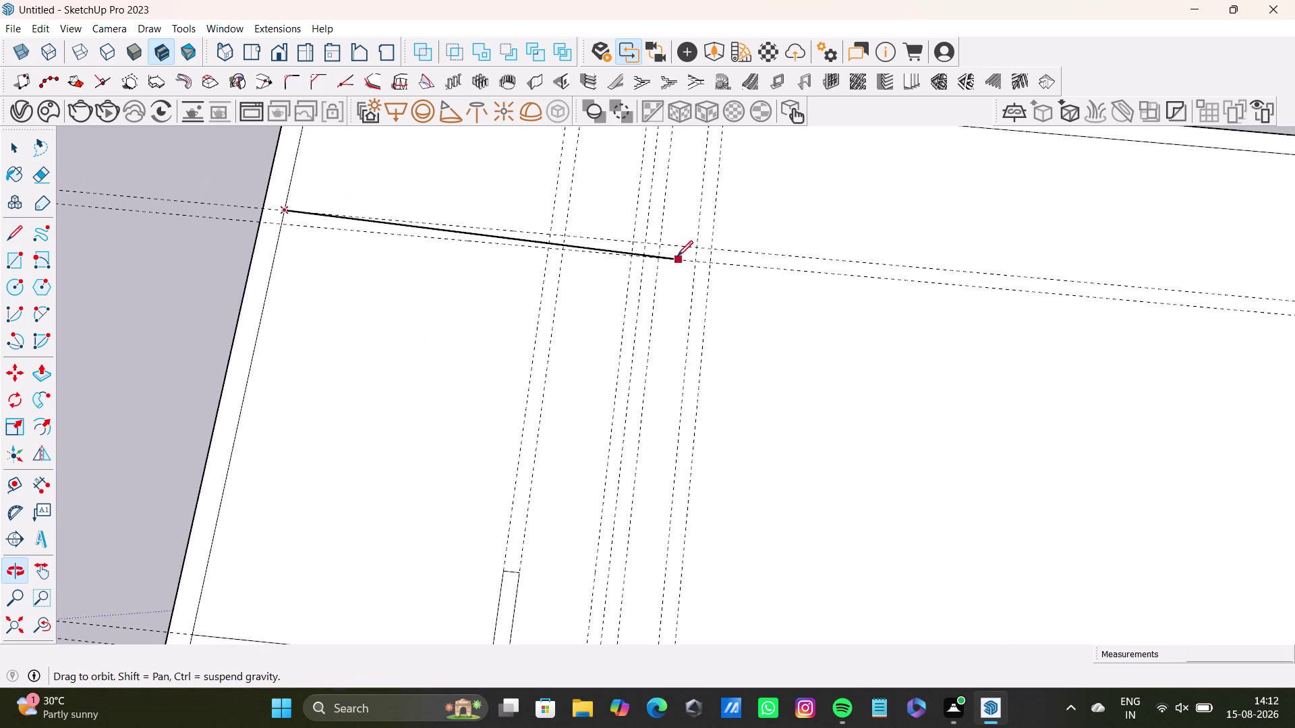
click(657, 243)
Trace and close the thin rectangular strip outline hanging below that line.
scroll(down, 3)
middle_drag(621, 426, 645, 376)
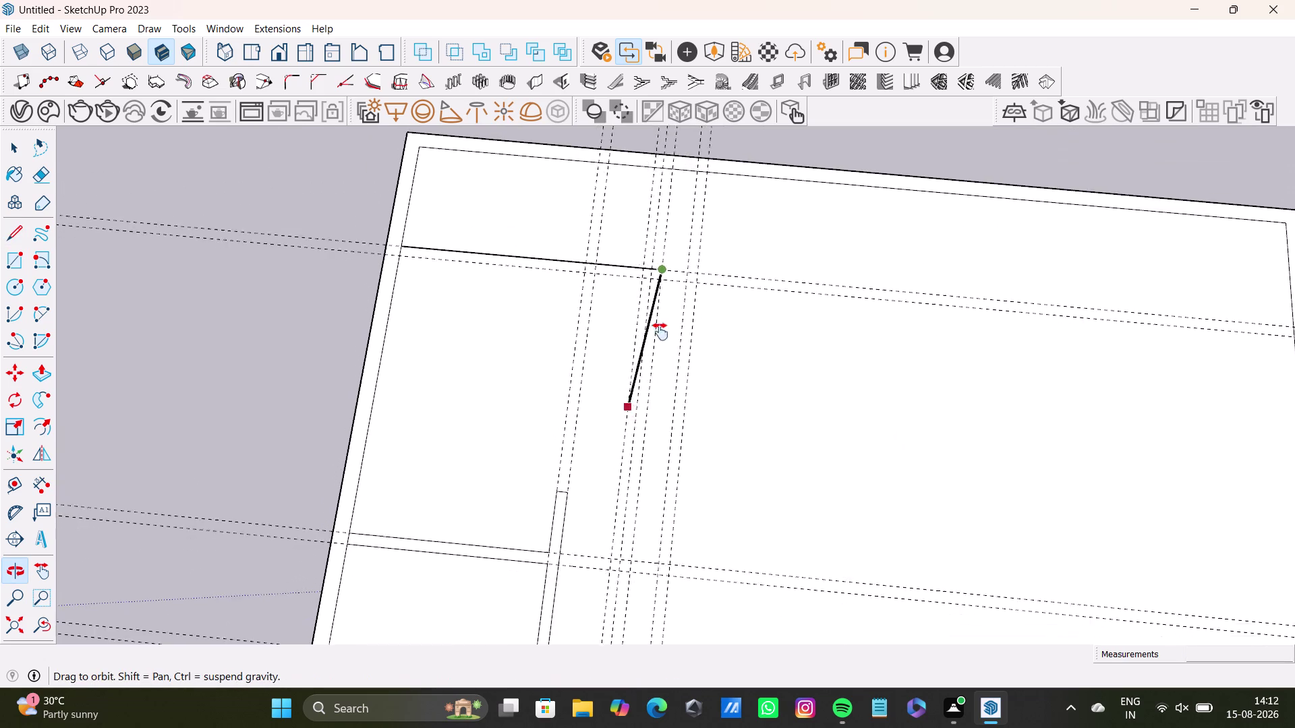
middle_drag(644, 376, 676, 253)
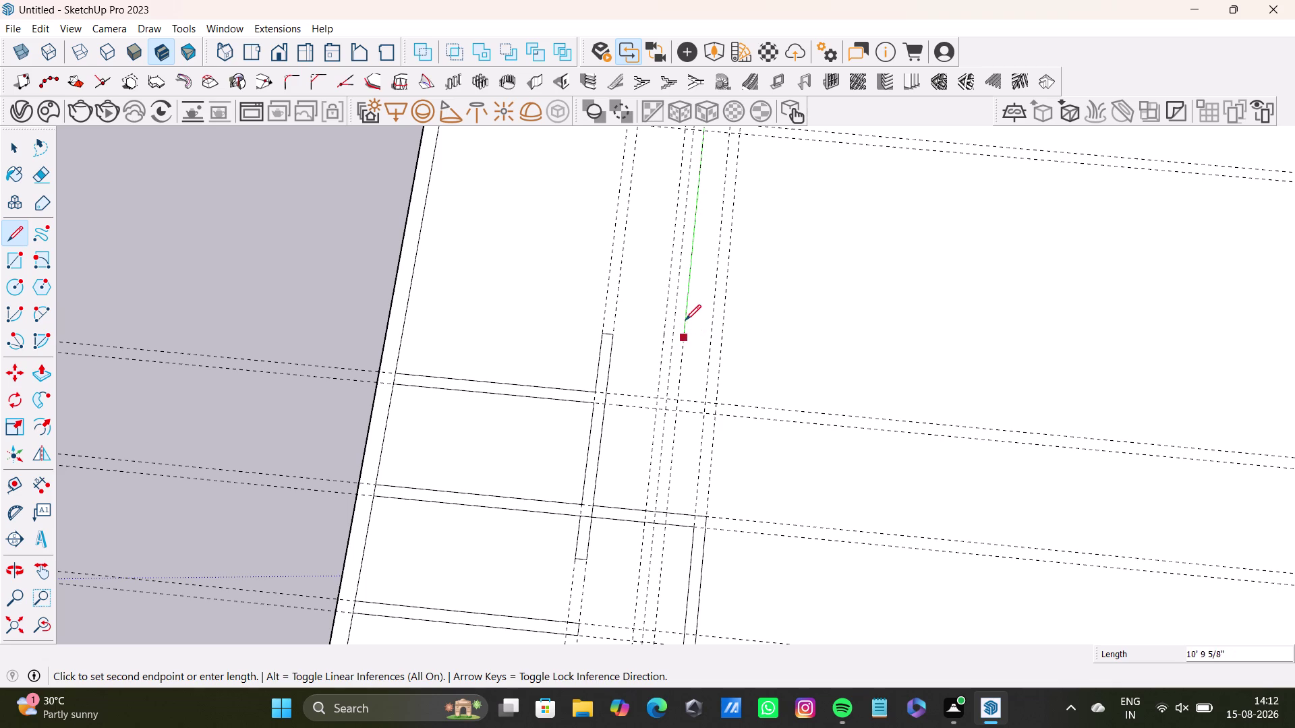
click(685, 298)
click(677, 298)
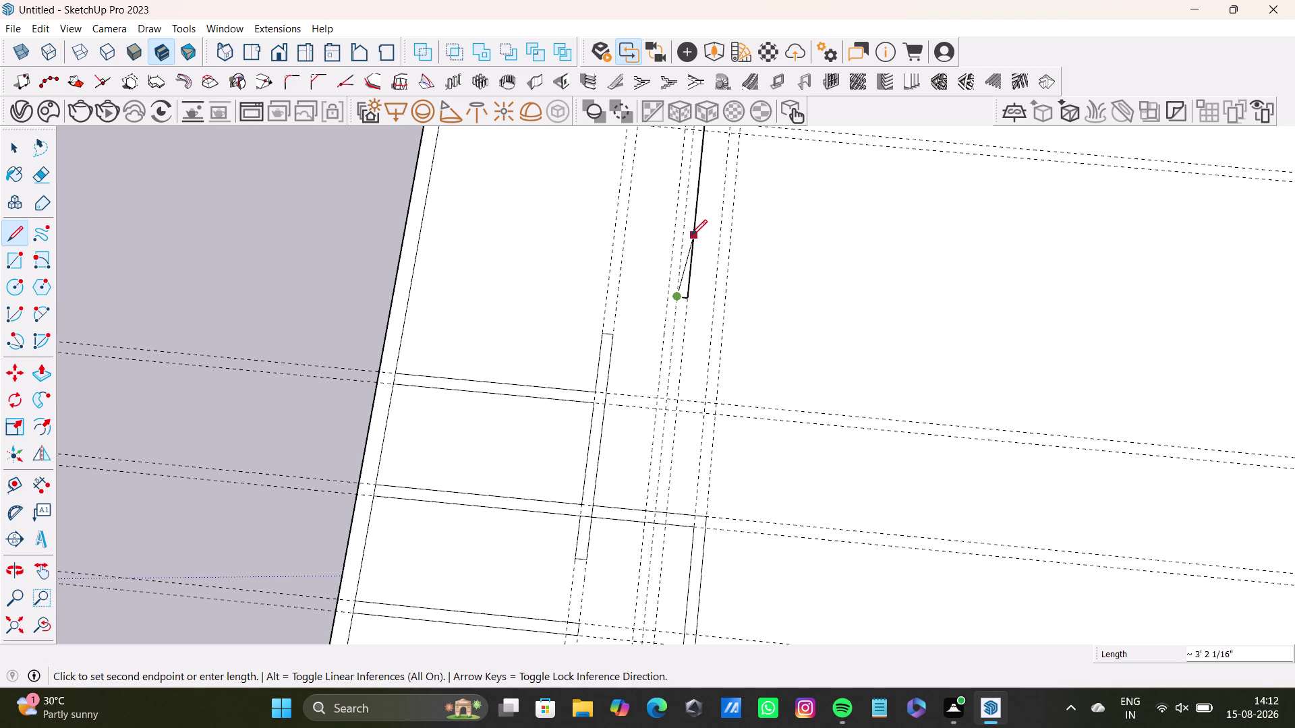
scroll(up, 3)
middle_drag(671, 213, 675, 457)
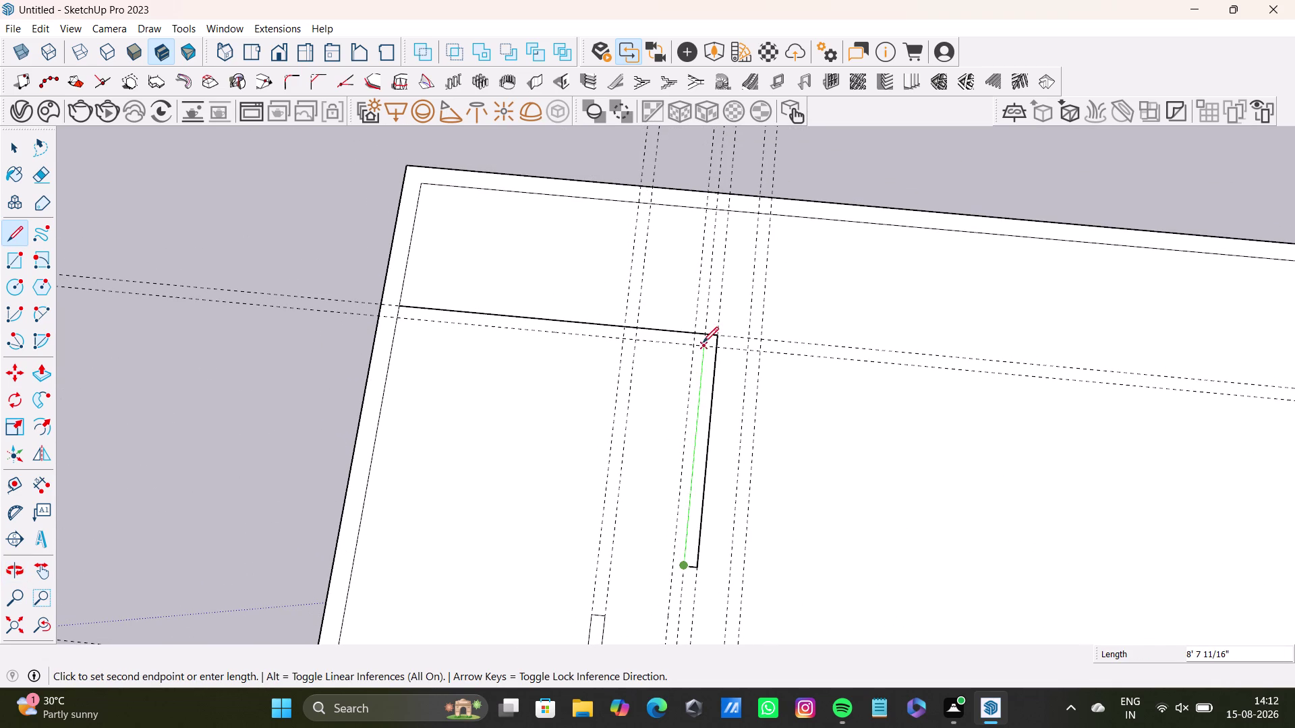
click(703, 343)
click(396, 316)
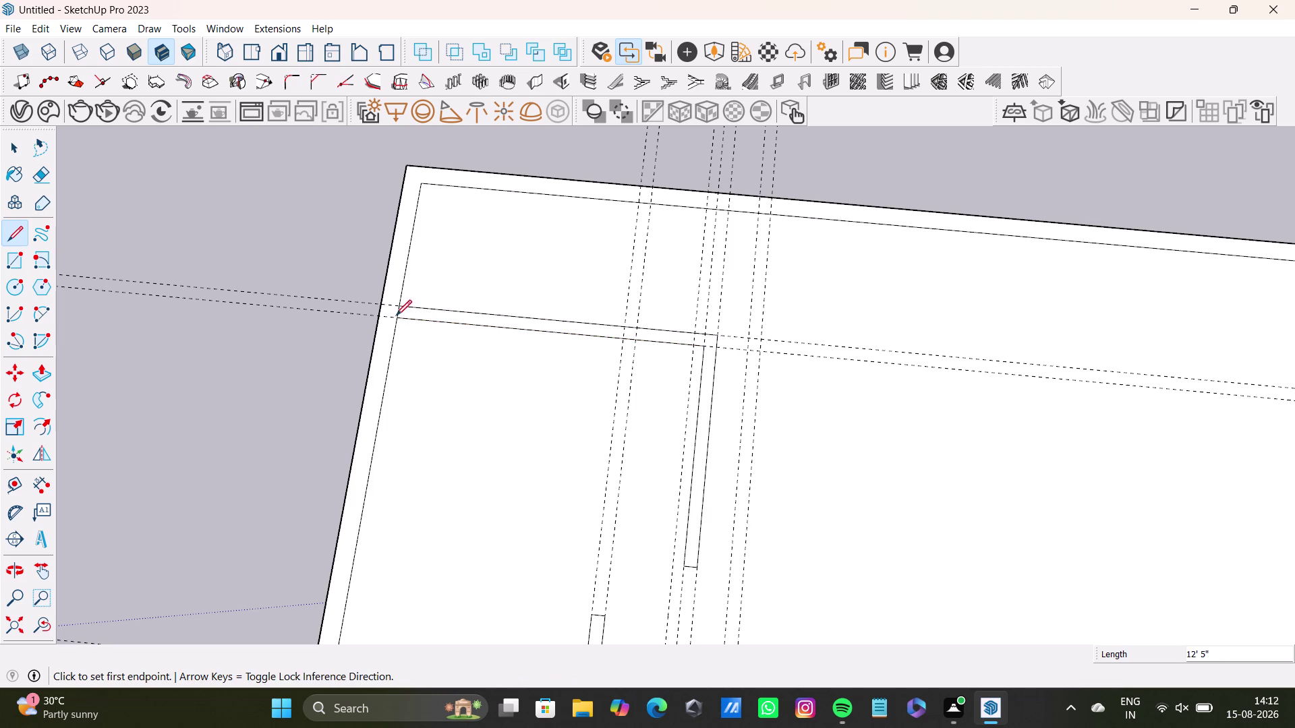
key(space)
scroll(down, 3)
middle_drag(558, 457, 590, 327)
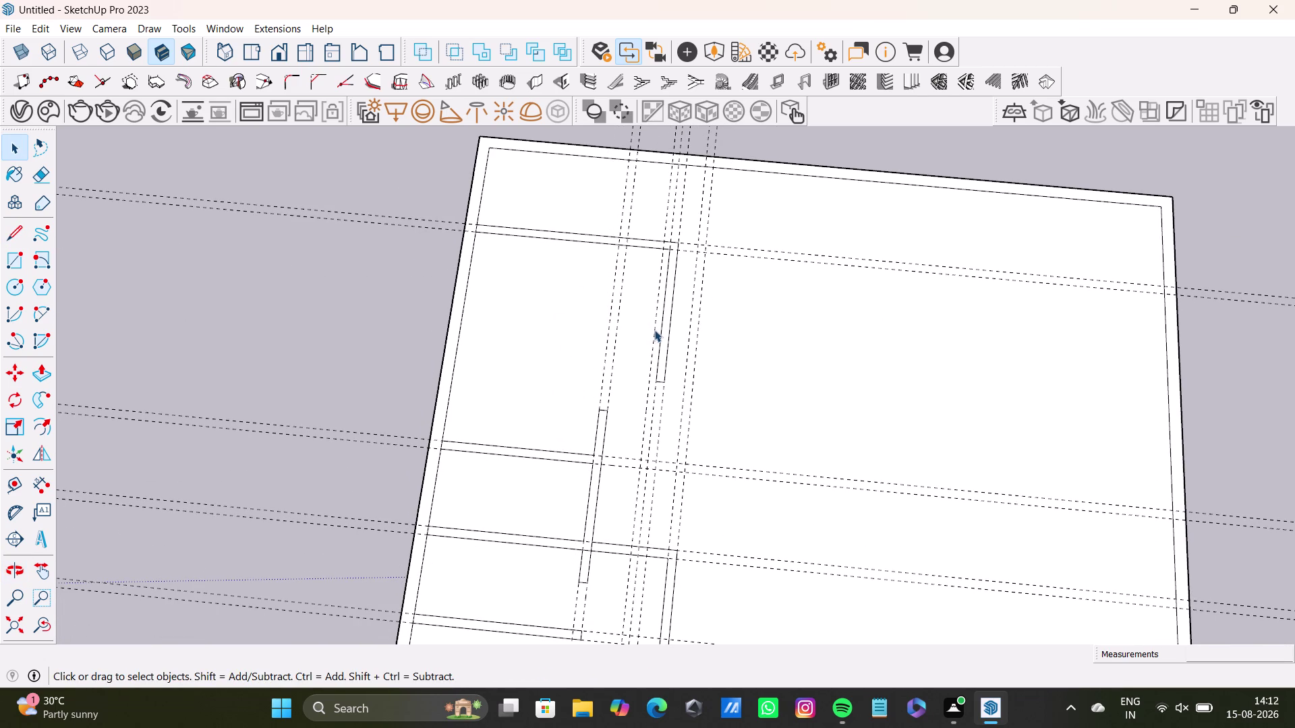
Zoom toward the strip ends and start a Tape Measure guide from the strip corner.
scroll(up, 3)
middle_drag(623, 423, 679, 451)
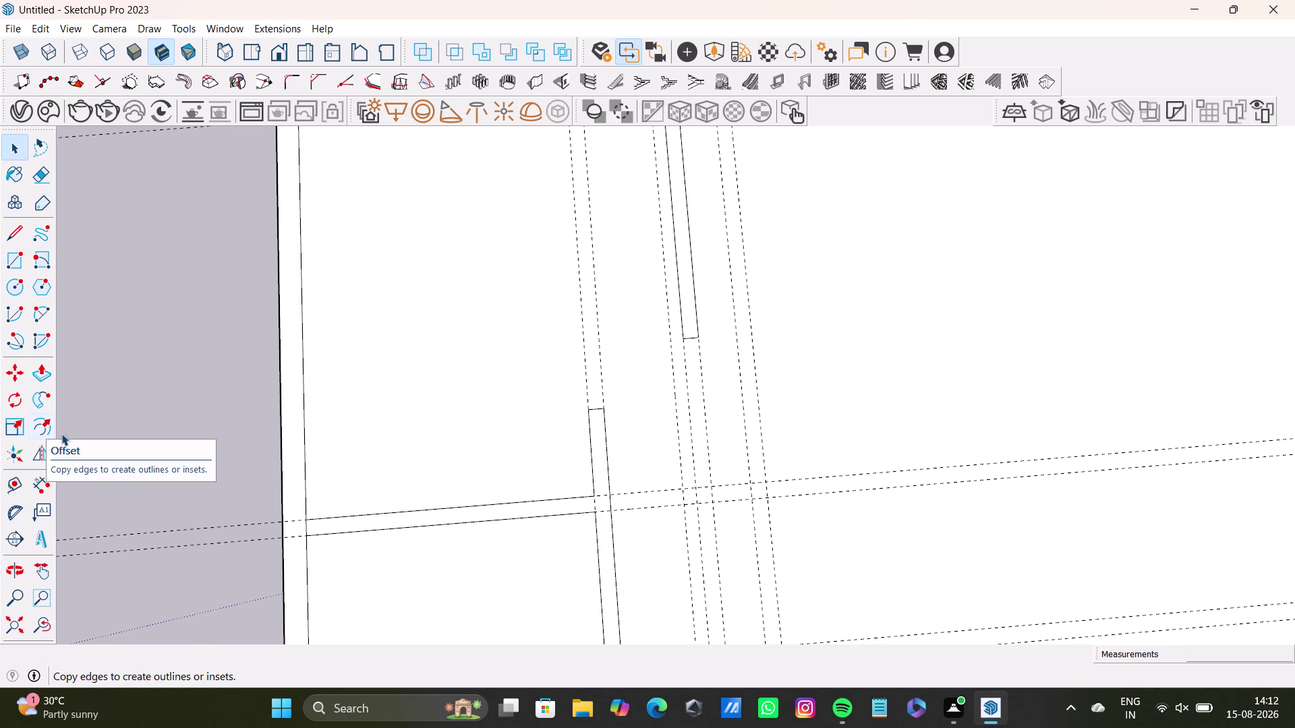
click(20, 483)
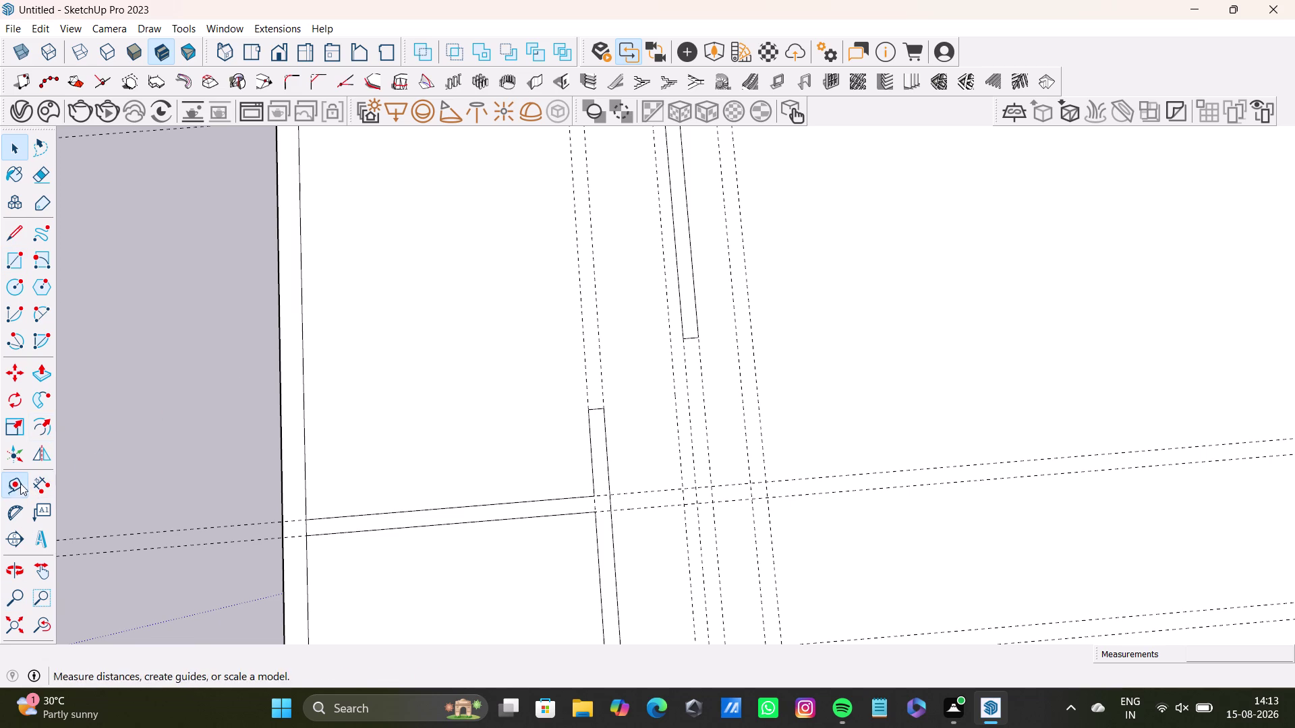
scroll(up, 3)
click(593, 403)
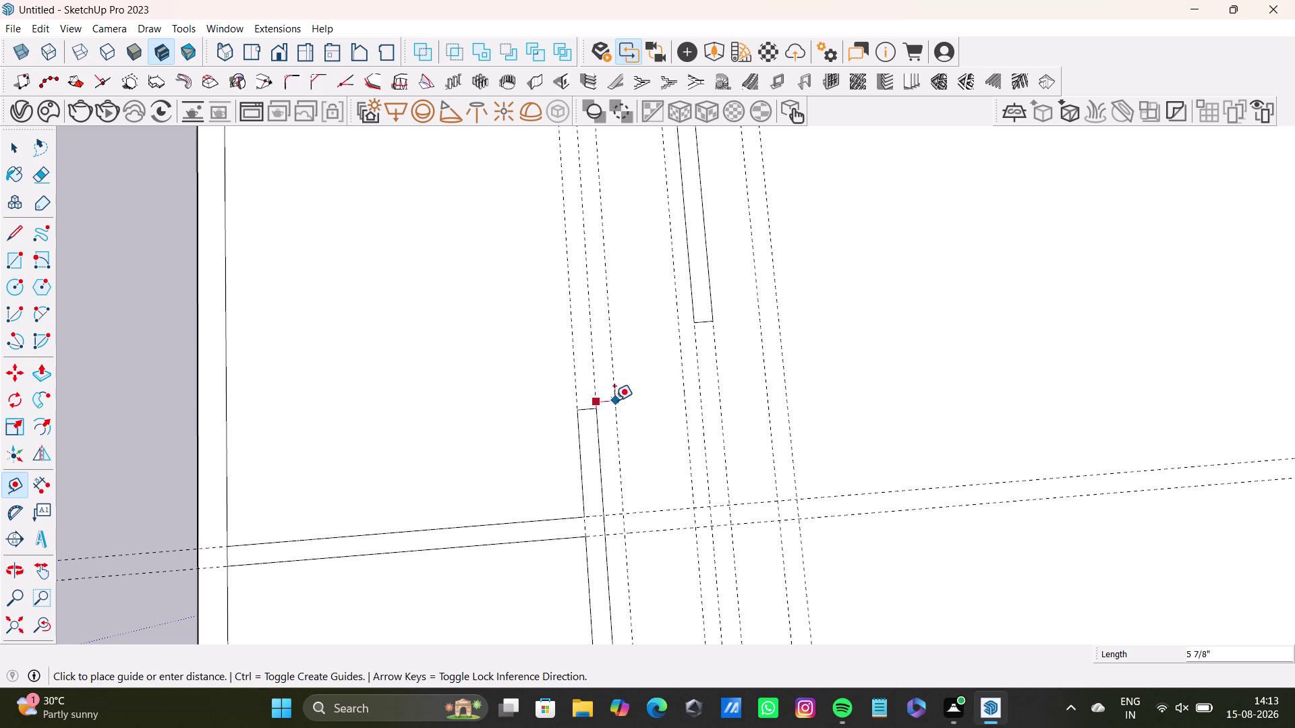
key(space)
Pull a guide point out from the strip's top corner.
scroll(down, 3)
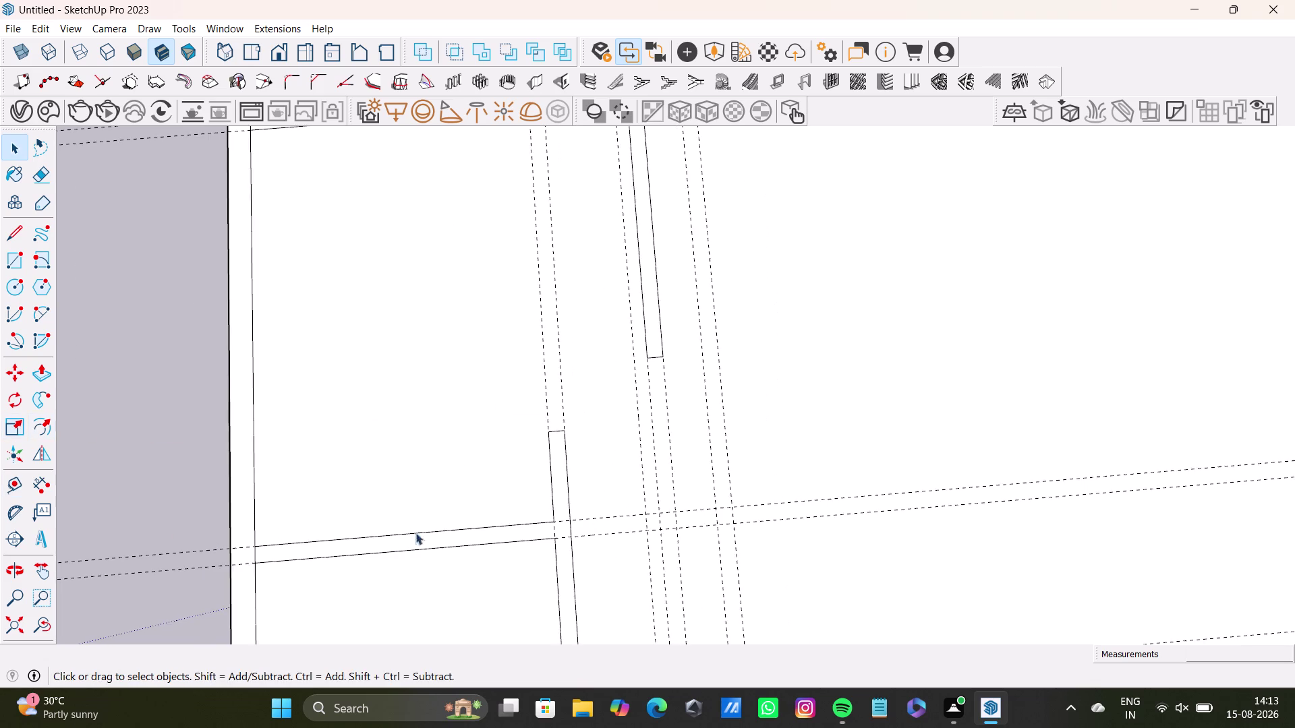
middle_drag(406, 533, 292, 558)
drag(17, 481, 23, 478)
scroll(up, 3)
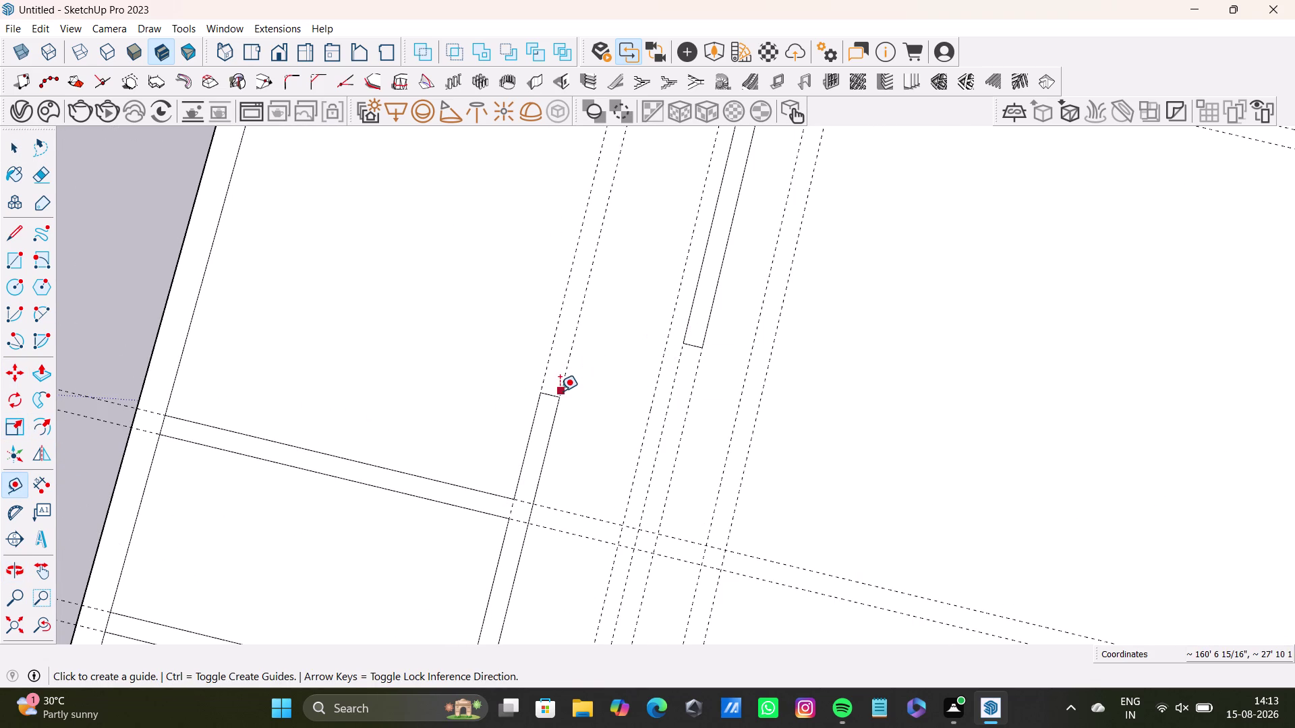
click(559, 396)
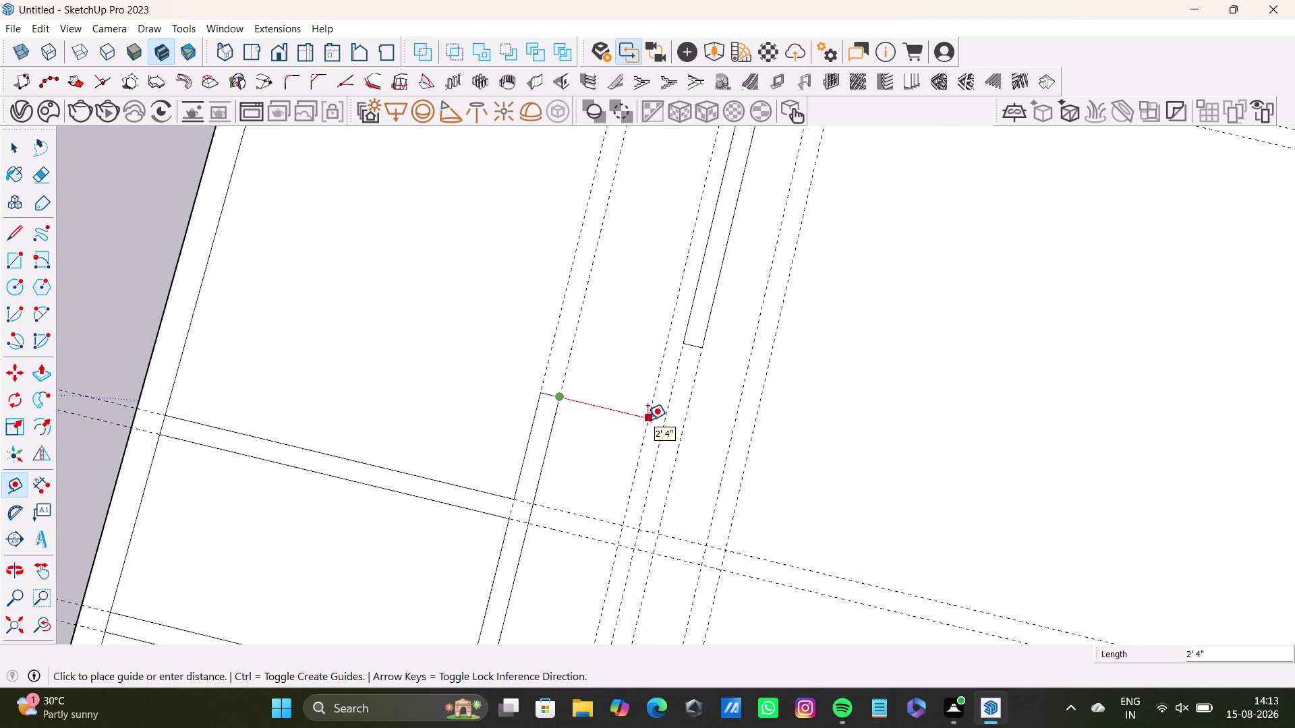
click(648, 420)
key(space)
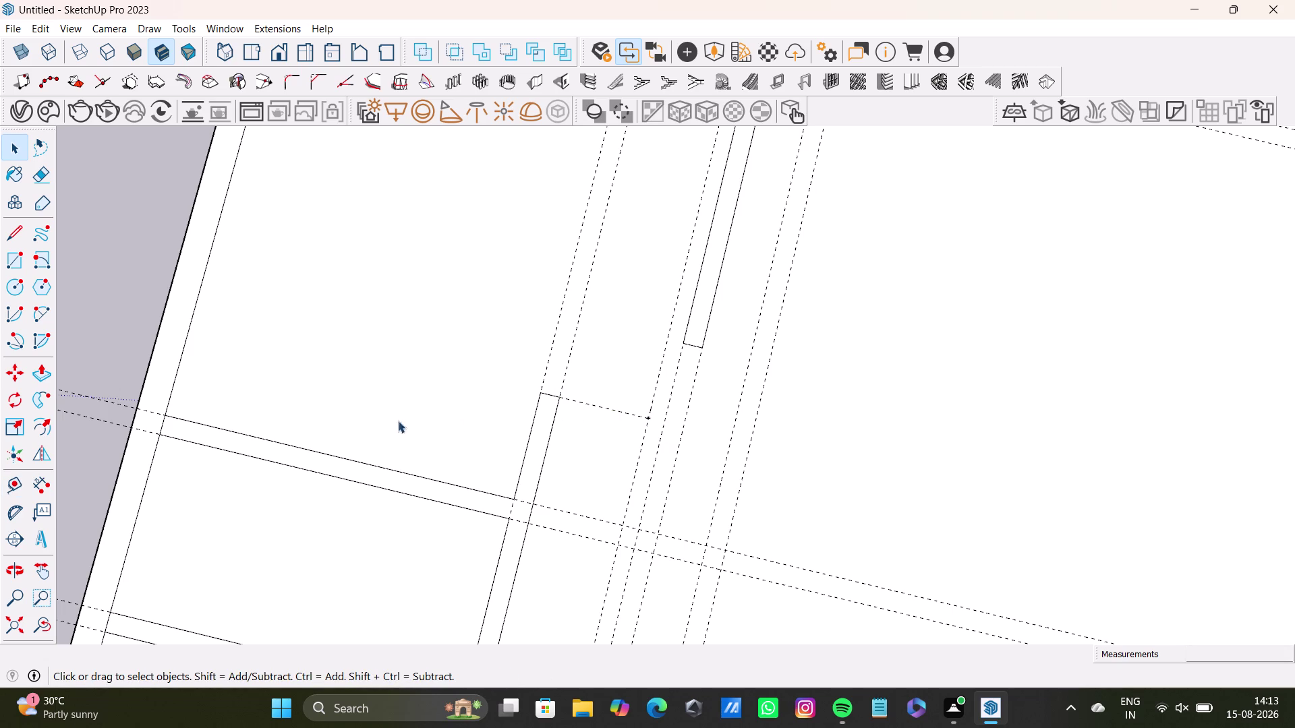
Try a 6-inch guide offset from the strip corner, then undo it.
key(l)
key(BackSpace)
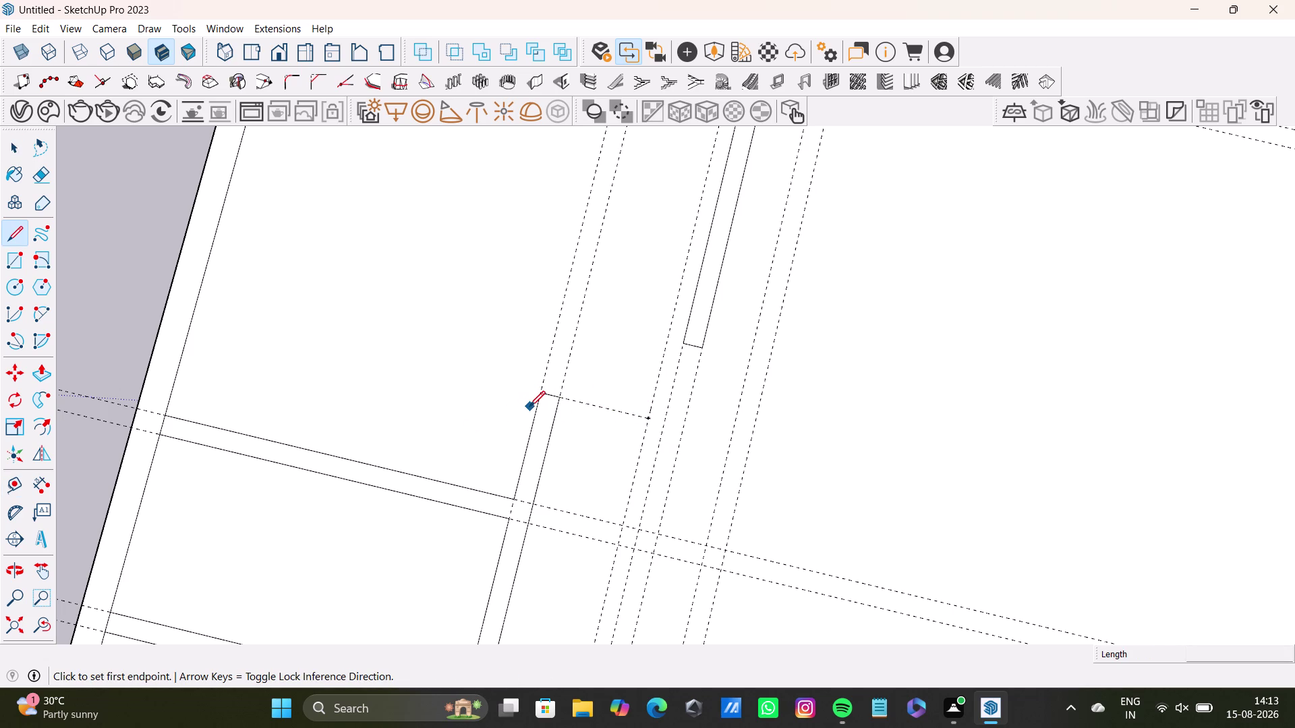
key(t)
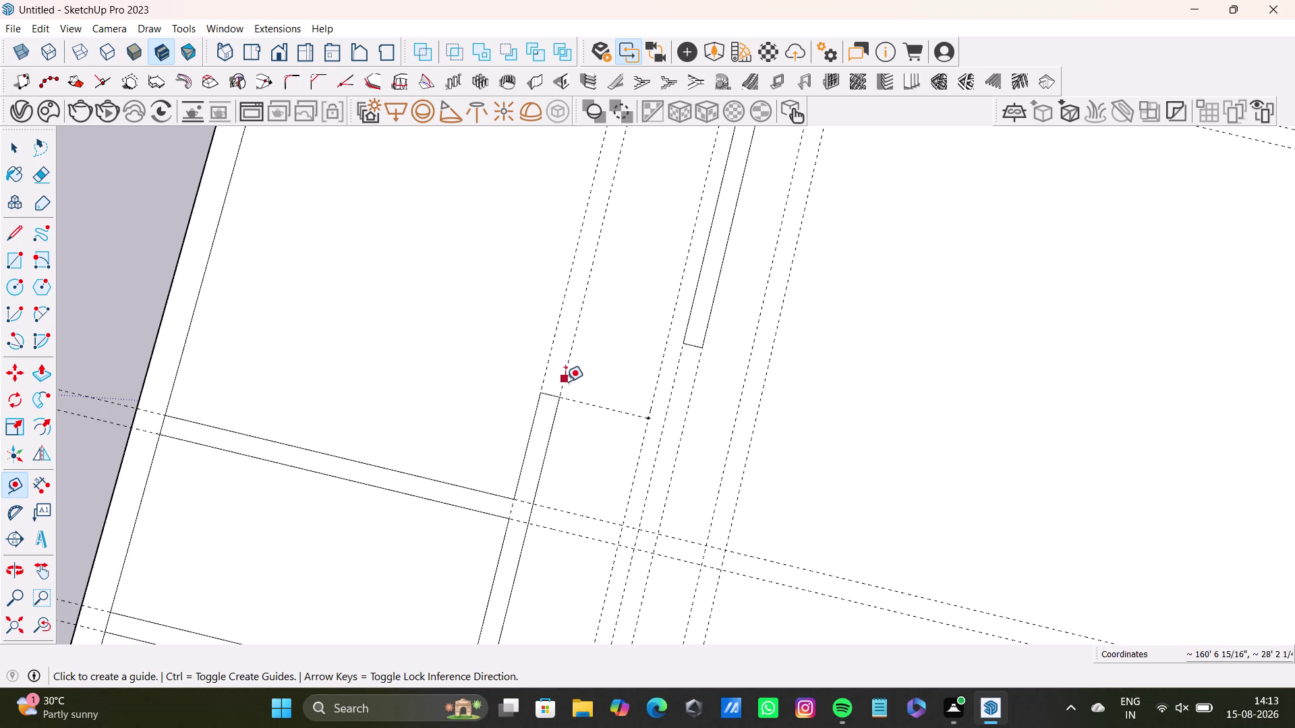
click(585, 404)
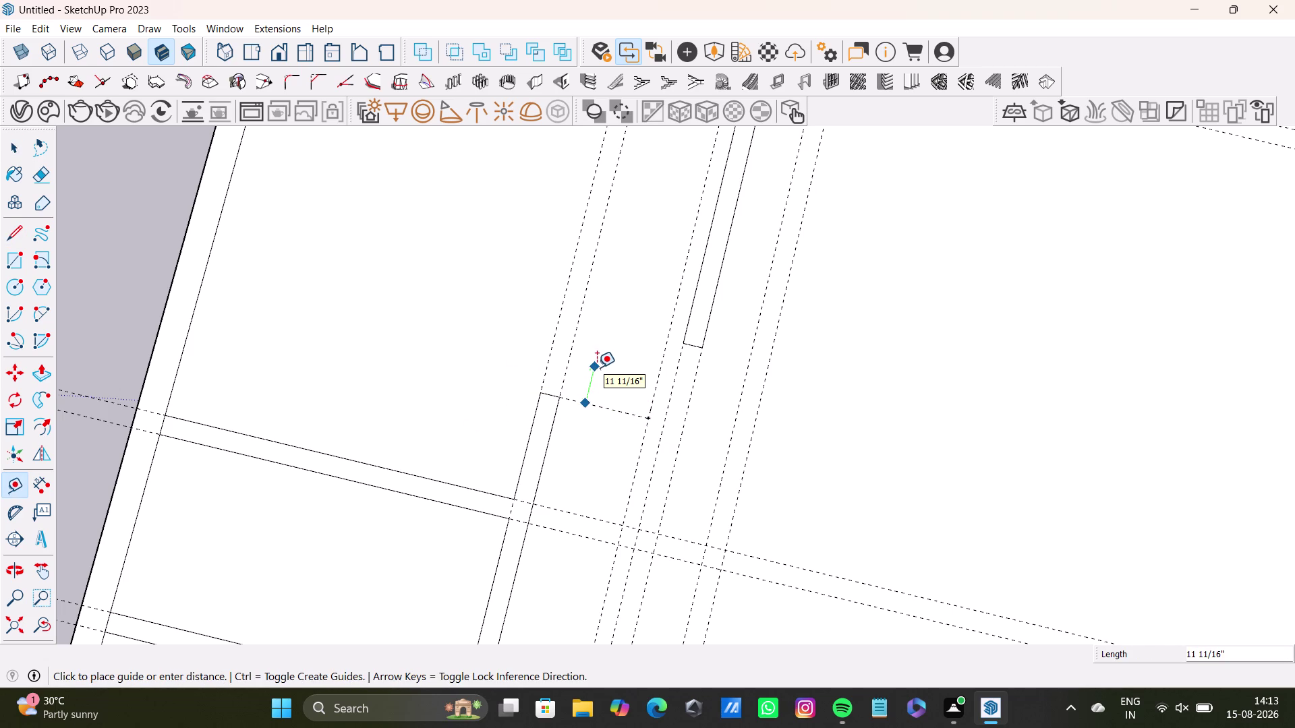
key(6)
key(shift+quotedbl)
key(Return)
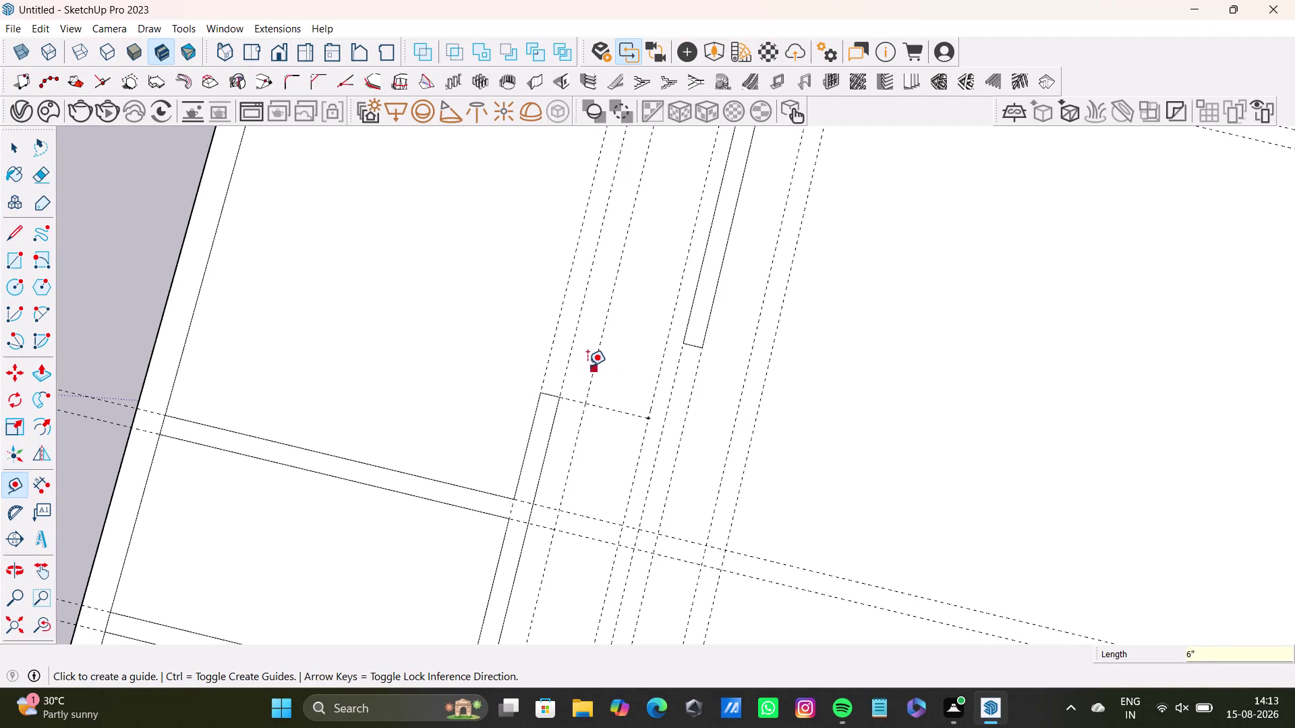
key(ctrl+z)
Cancel another guide started from a strip edge and undo the last change.
click(594, 409)
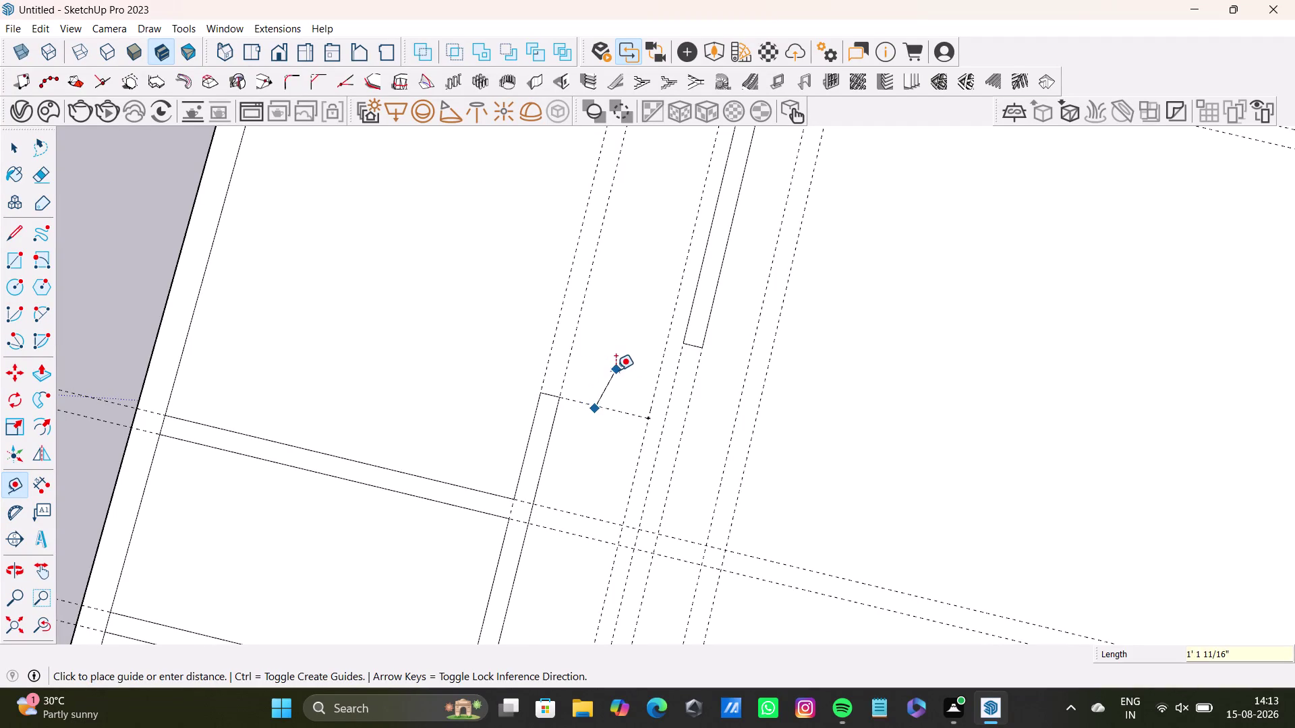
key(space)
scroll(down, 3)
middle_drag(572, 412, 574, 464)
scroll(up, 3)
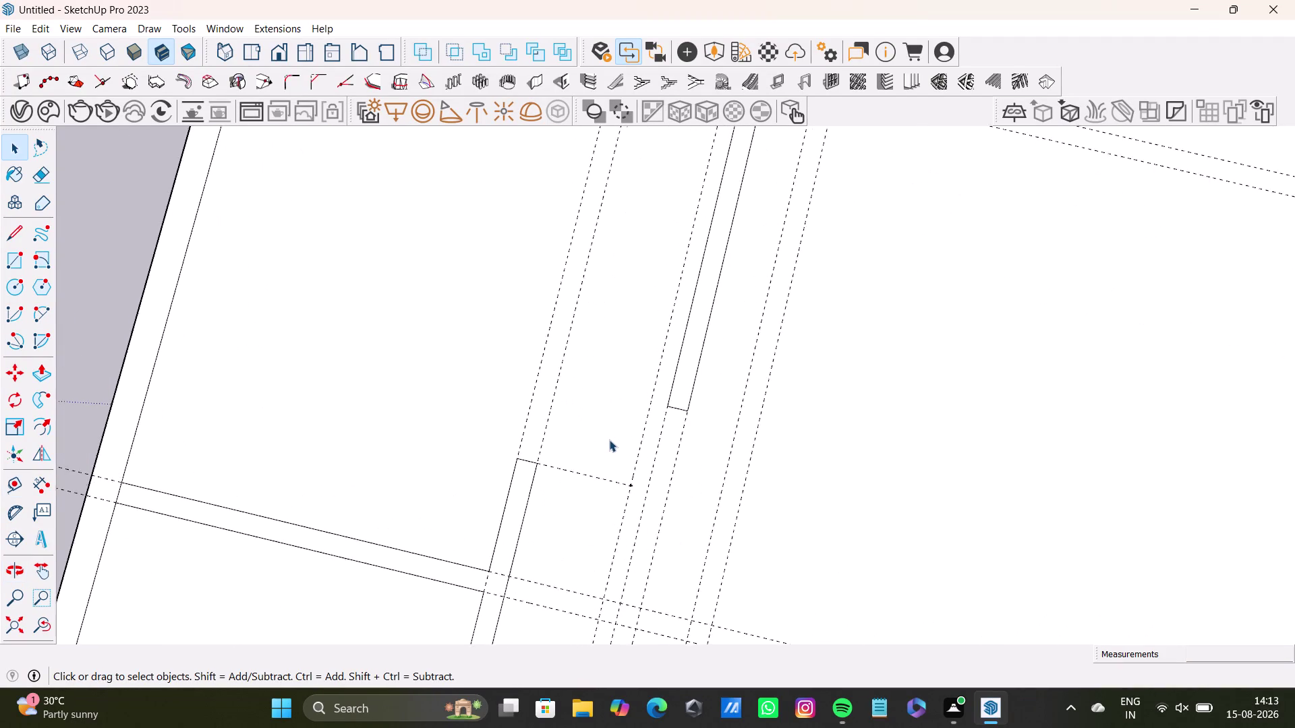
scroll(up, 3)
key(ctrl+z)
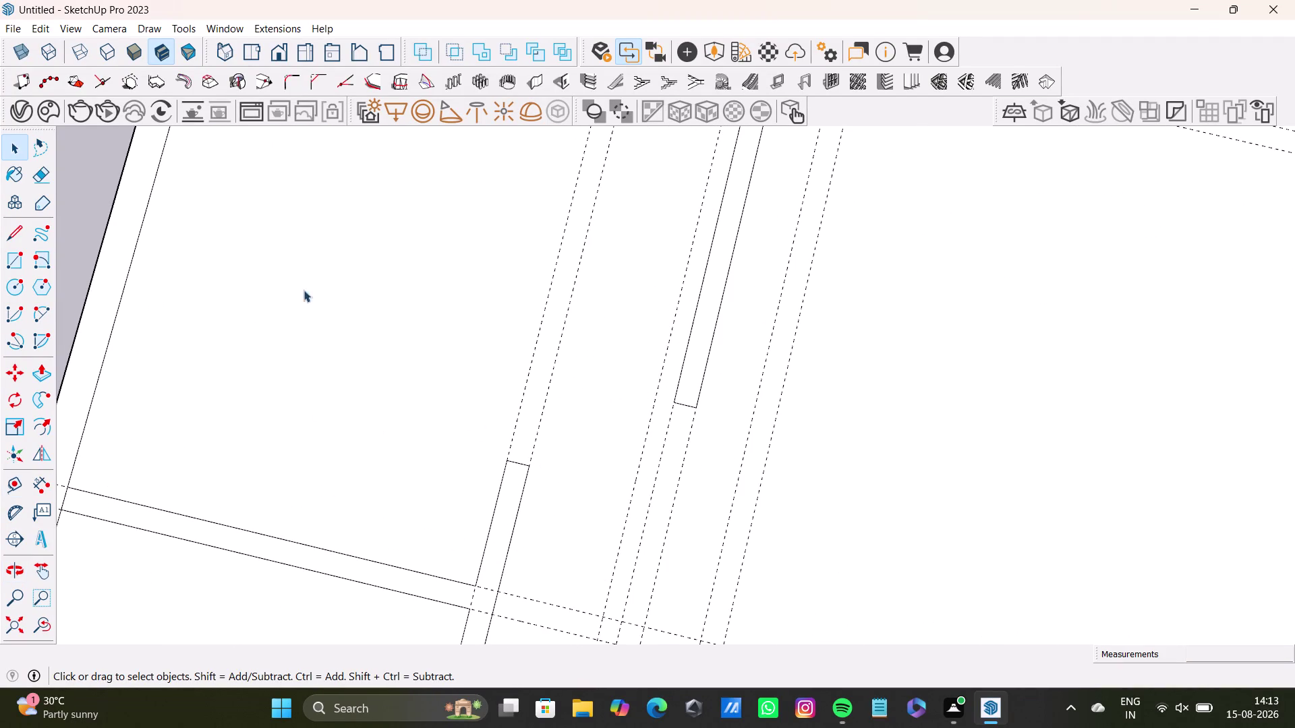
scroll(down, 3)
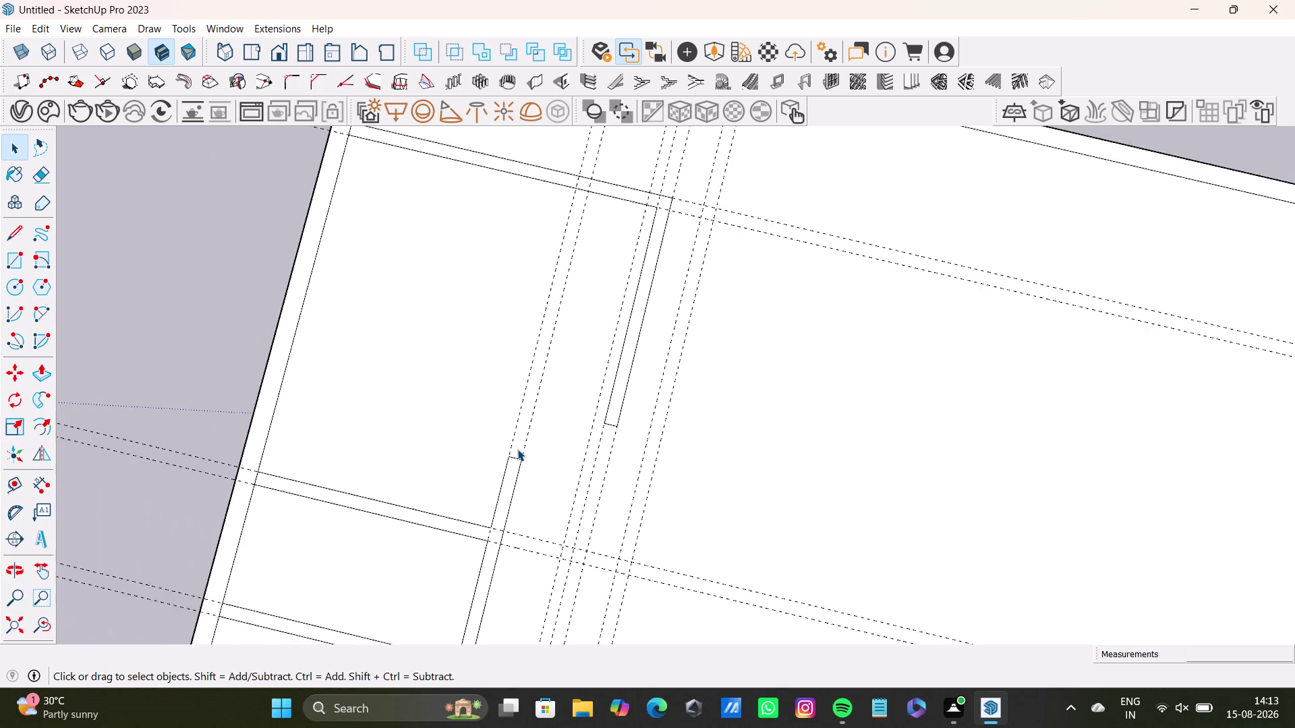
scroll(down, 3)
Zoom back out to view the whole slab.
middle_drag(517, 449, 648, 323)
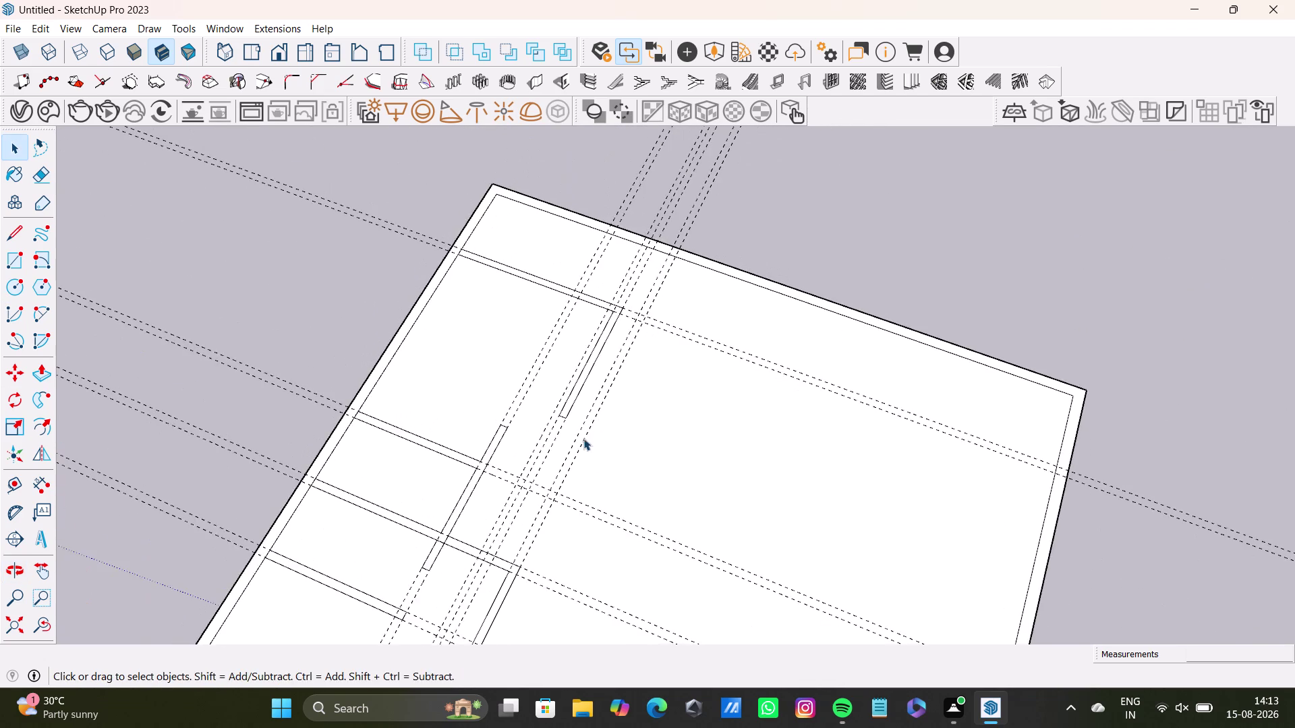
scroll(up, 3)
middle_drag(609, 406, 681, 335)
scroll(up, 3)
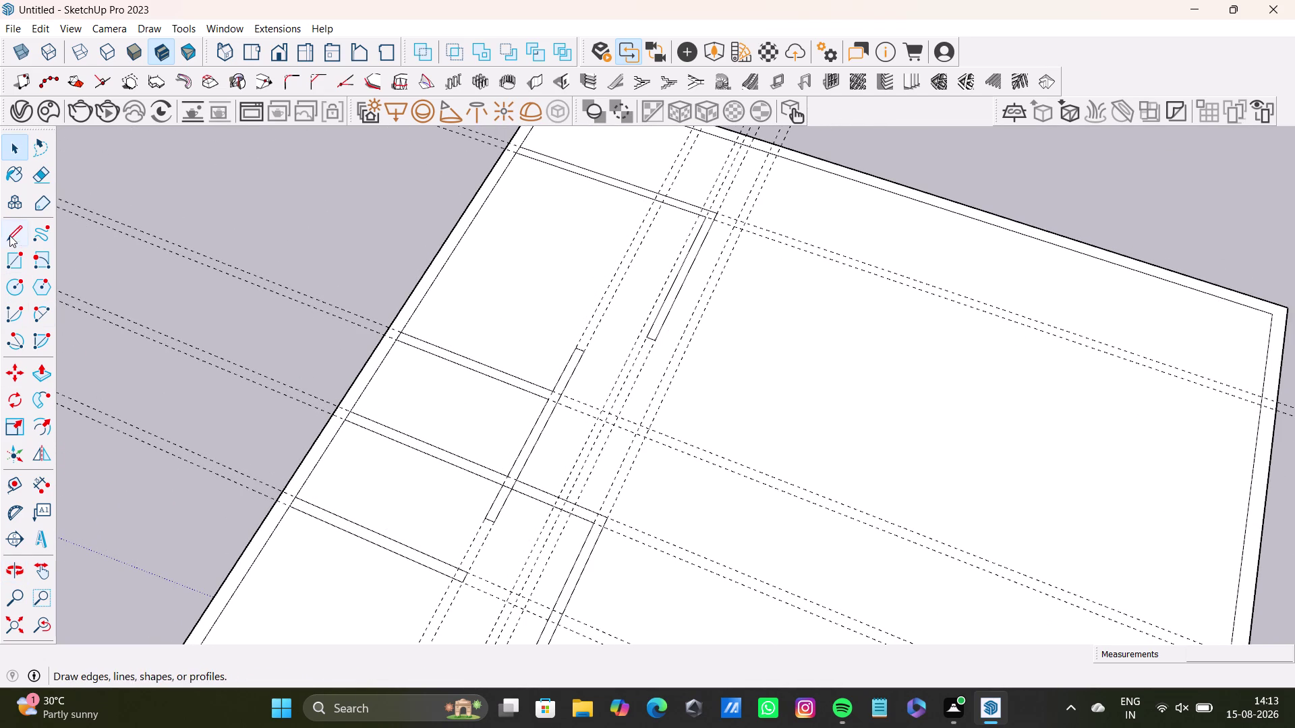
click(9, 235)
scroll(up, 3)
key(space)
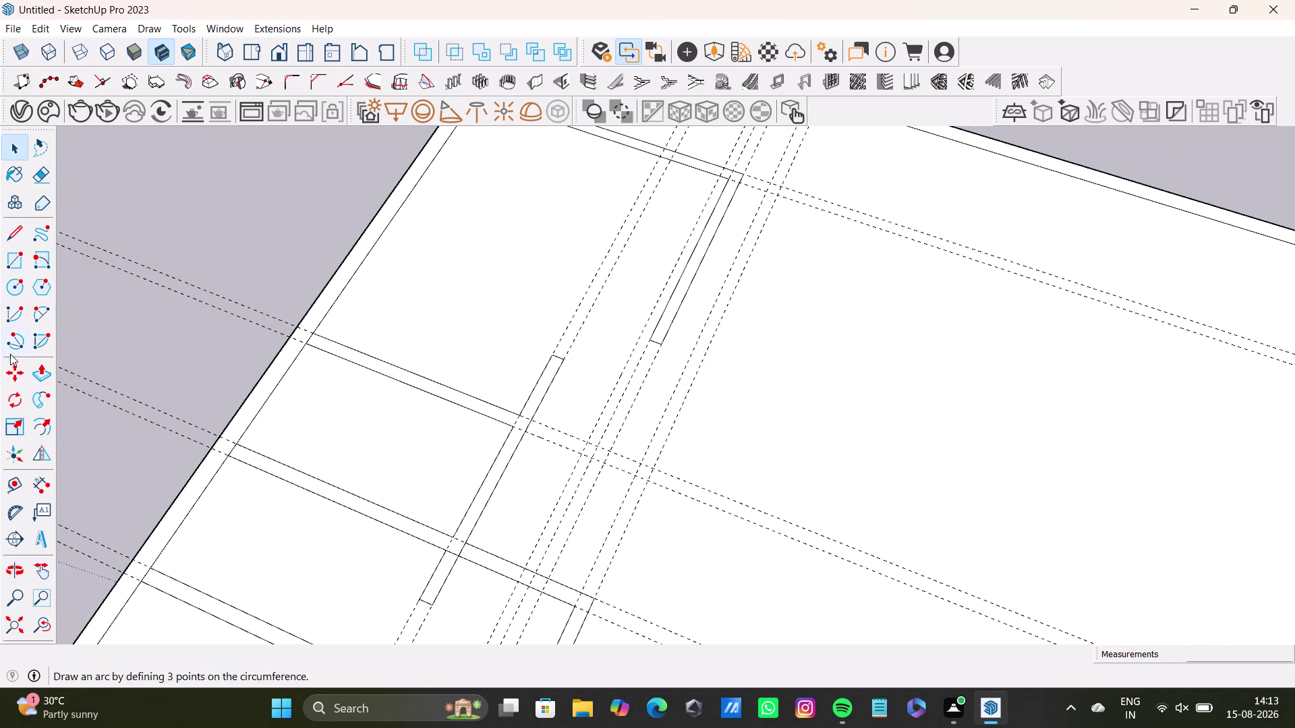
Place a guide across the wall strips from the strip's end edge.
click(23, 478)
scroll(up, 3)
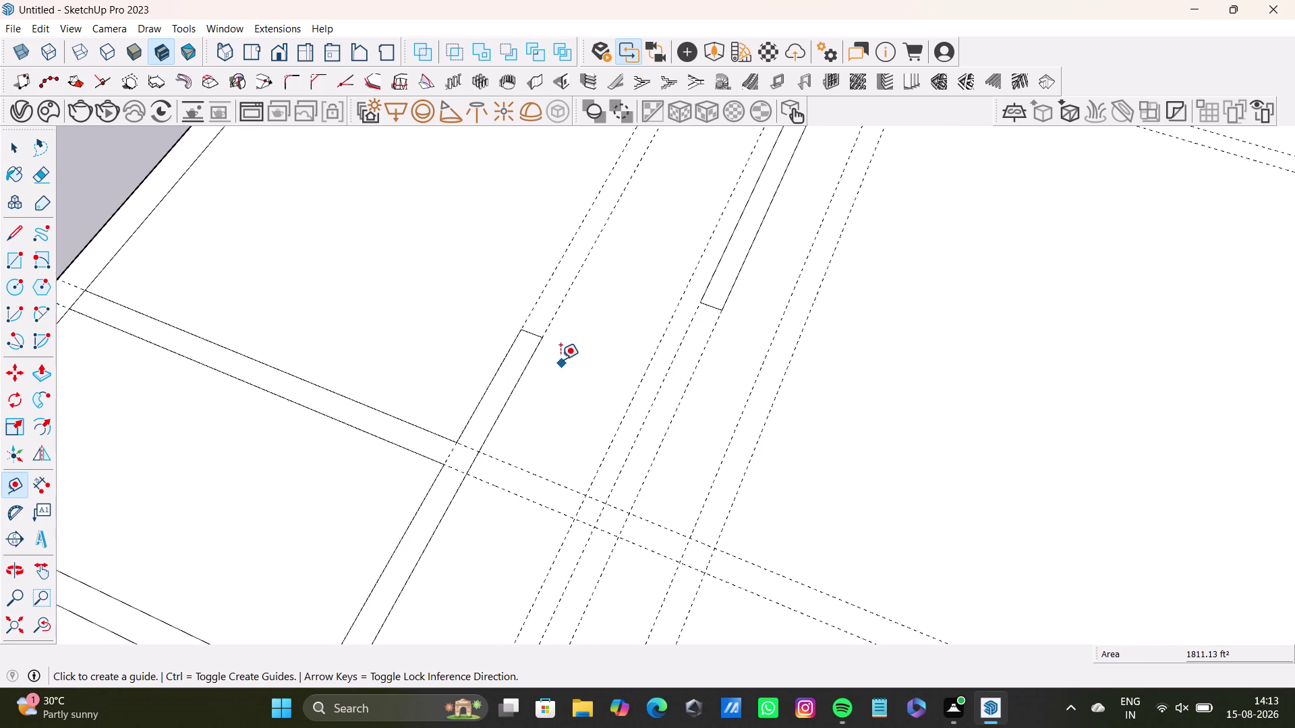
scroll(up, 3)
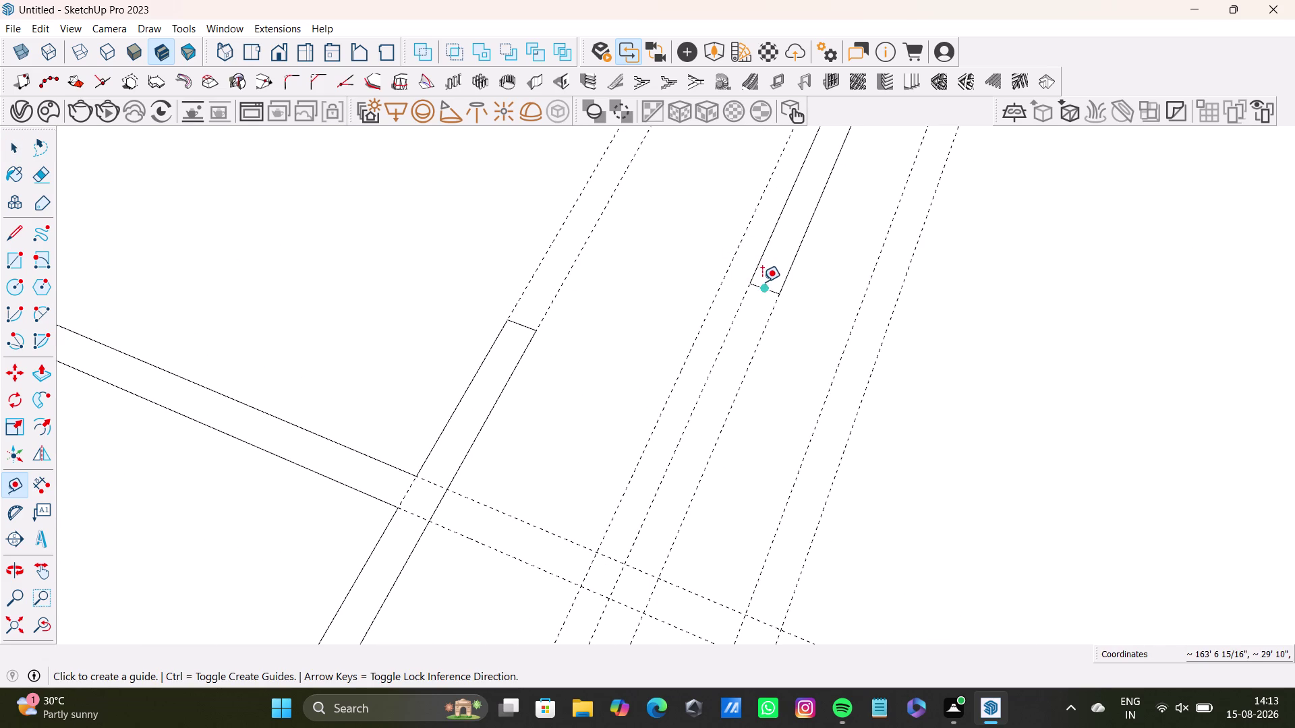
click(760, 285)
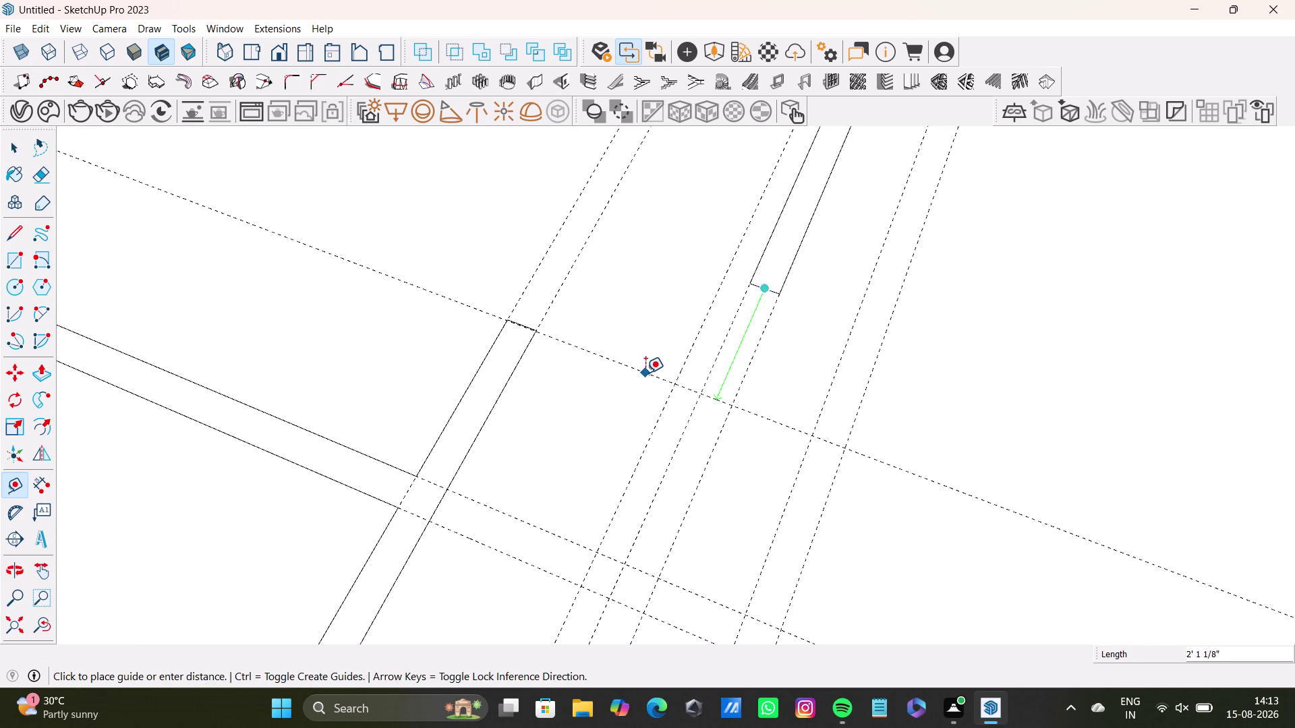
scroll(up, 3)
click(641, 369)
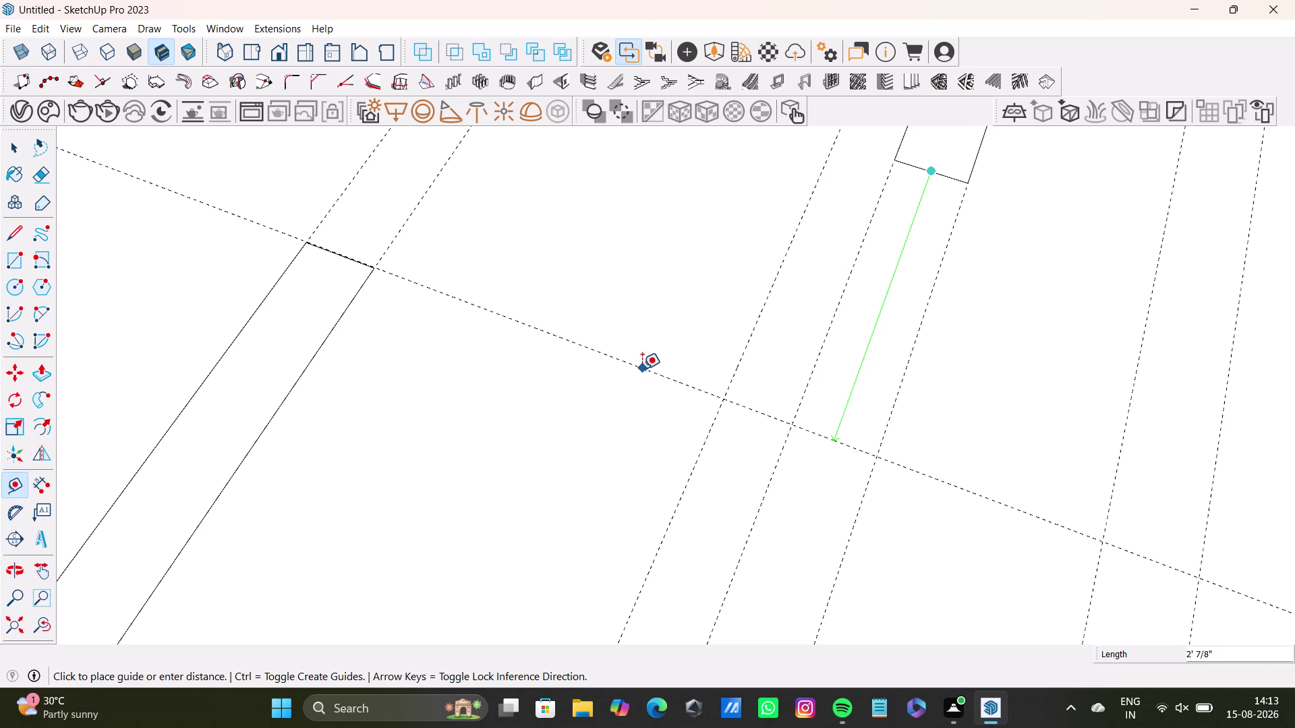
Add a second guide 6 inches from the new one and orbit to check both.
click(642, 365)
key(6)
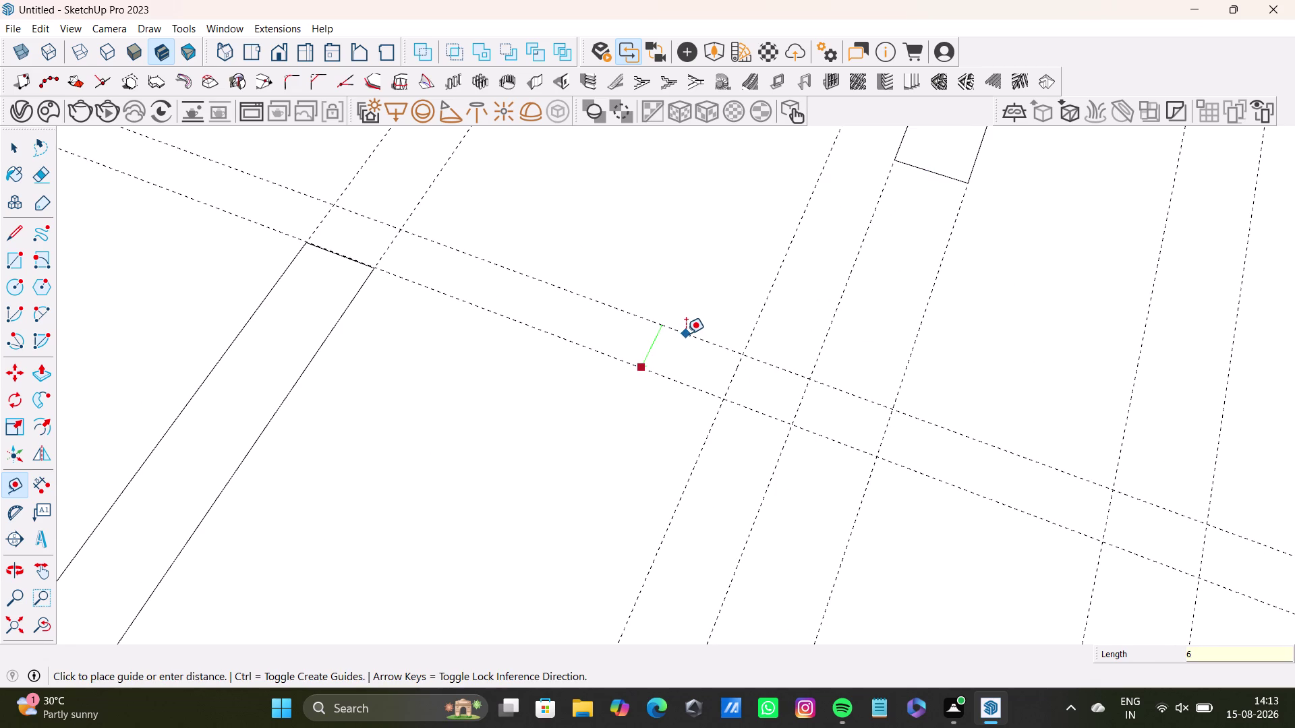
key(shift+quotedbl)
key(Return)
scroll(down, 3)
middle_drag(569, 373, 627, 376)
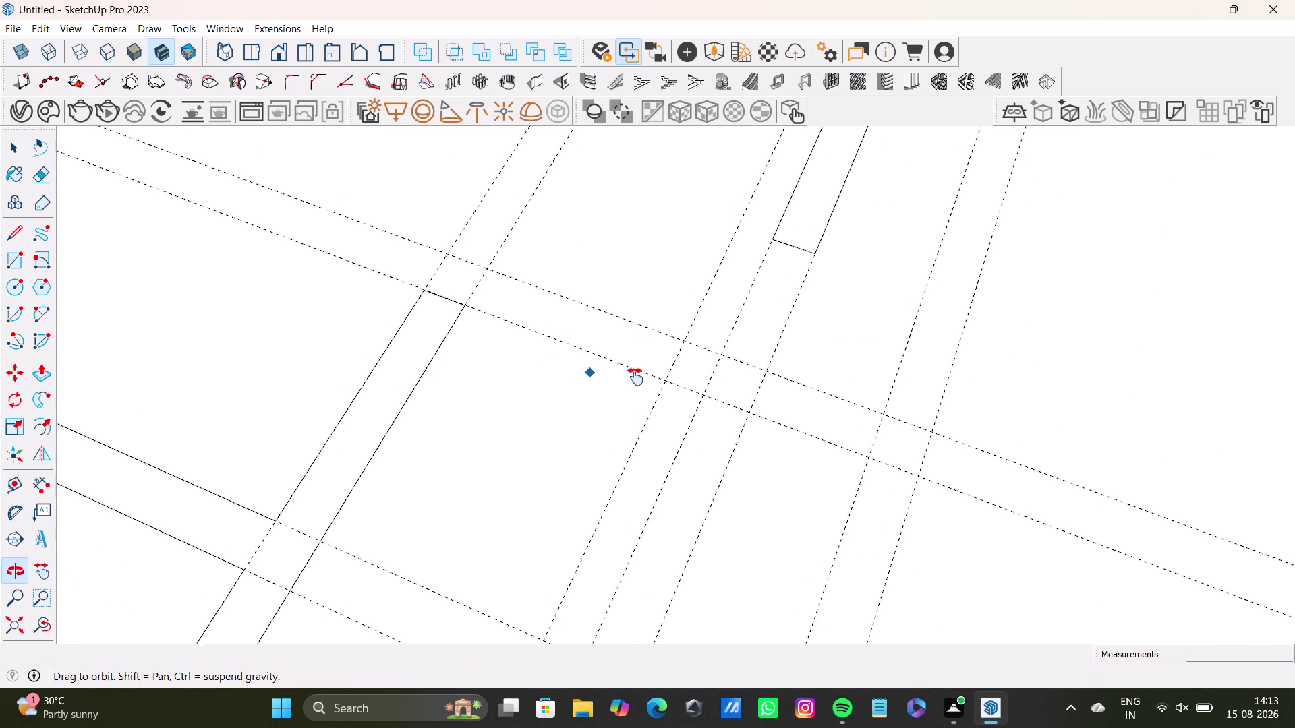
middle_drag(627, 377, 652, 429)
click(9, 230)
Draw a small strip outline along the upper guide between the guides.
scroll(up, 3)
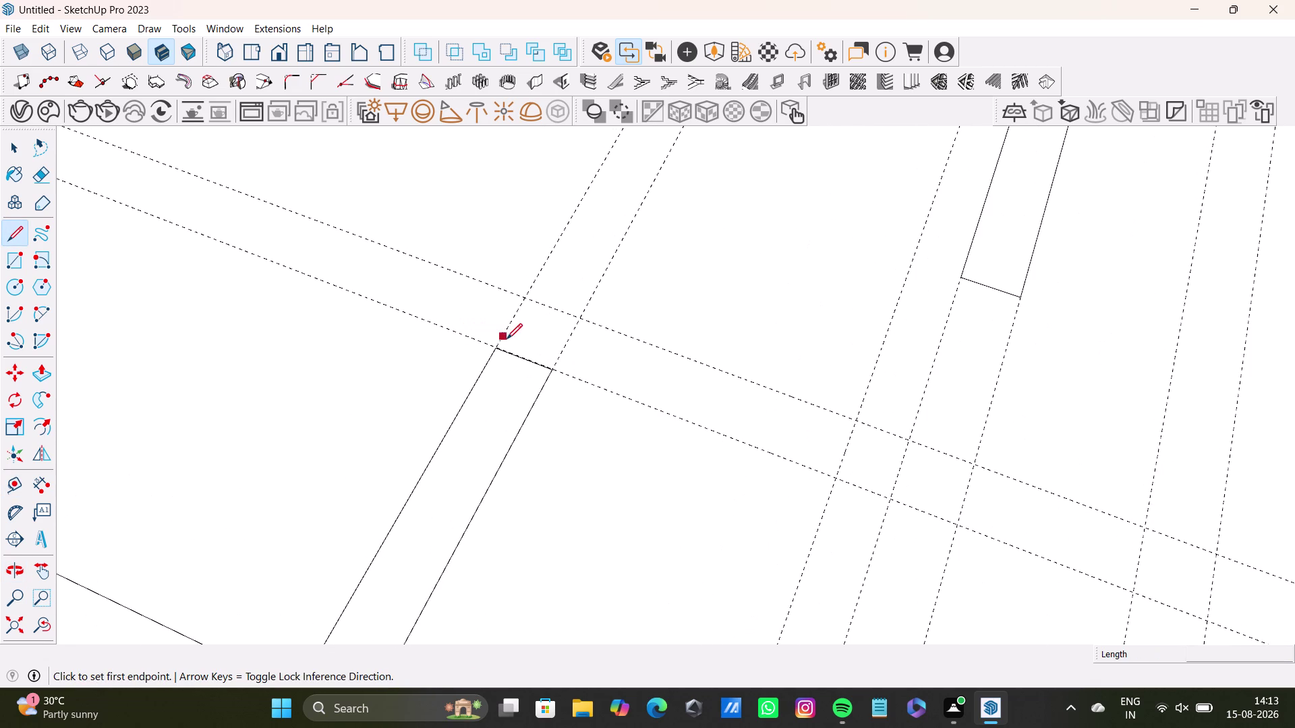
drag(494, 349, 512, 333)
click(533, 295)
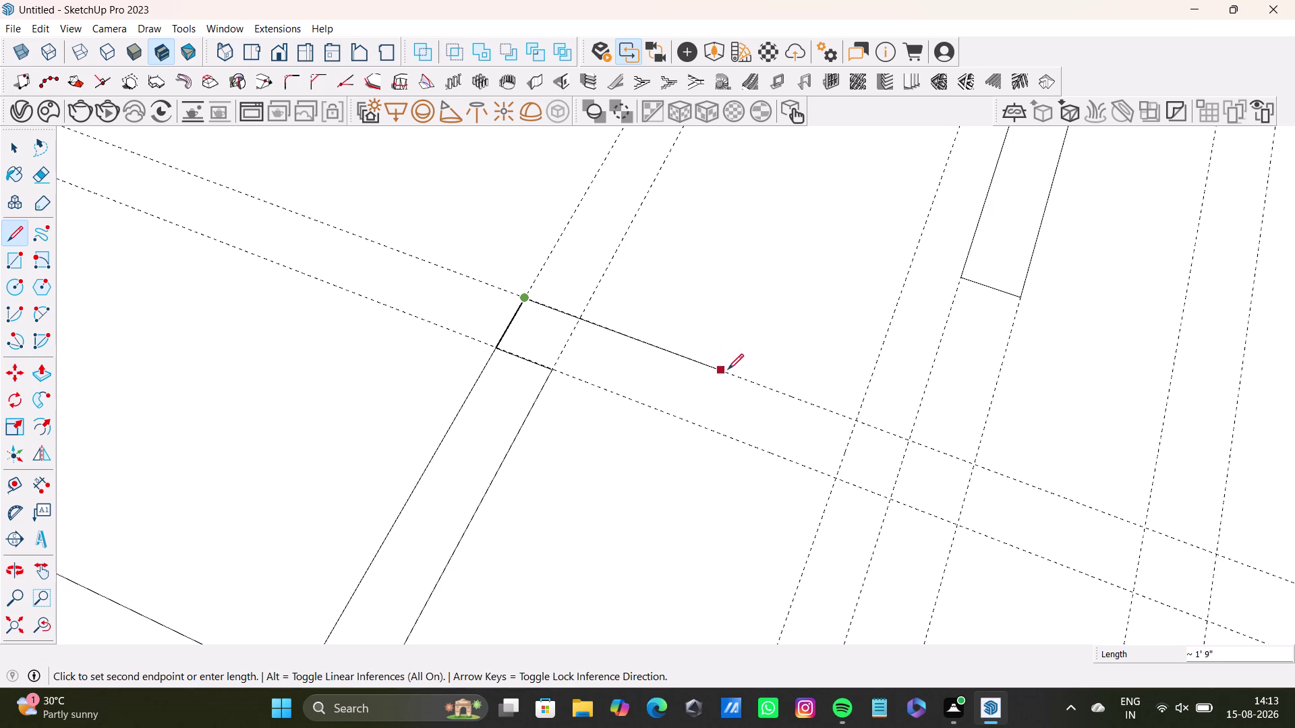
click(733, 372)
drag(703, 429, 693, 429)
click(545, 375)
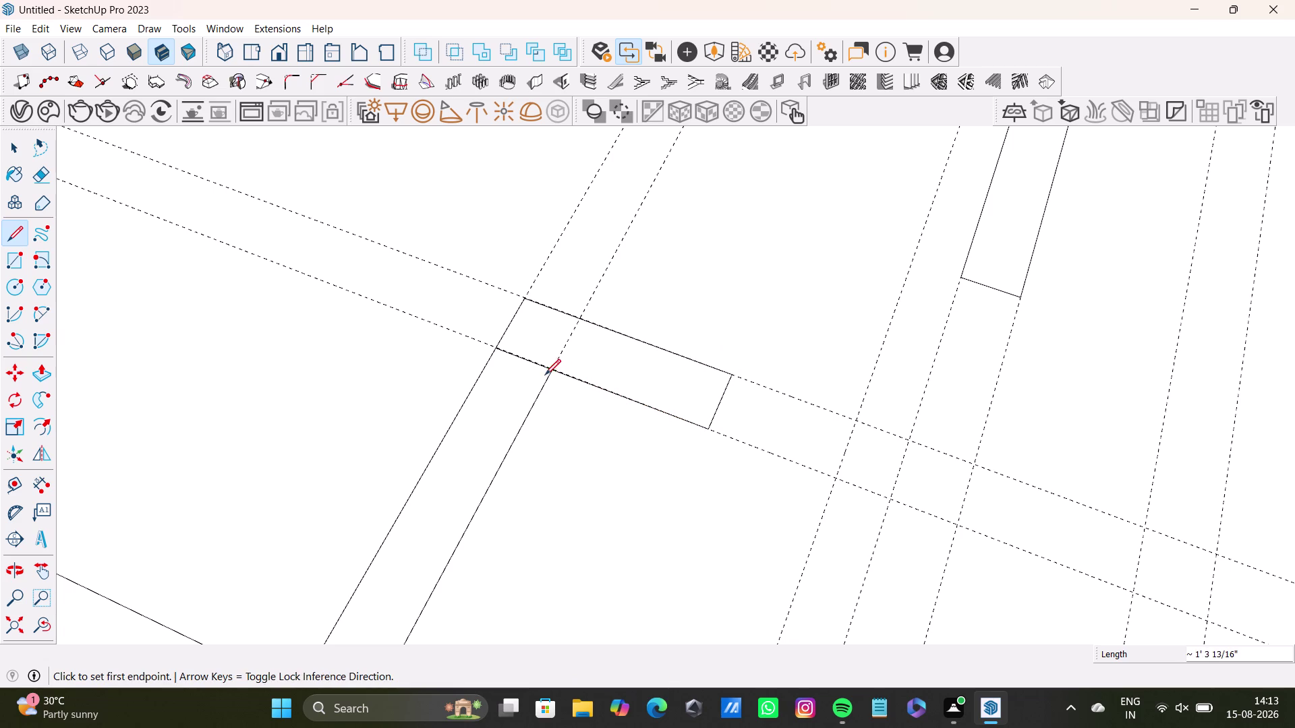
key(space)
Undo that outline twice and delete a leftover edge.
scroll(down, 3)
scroll(up, 3)
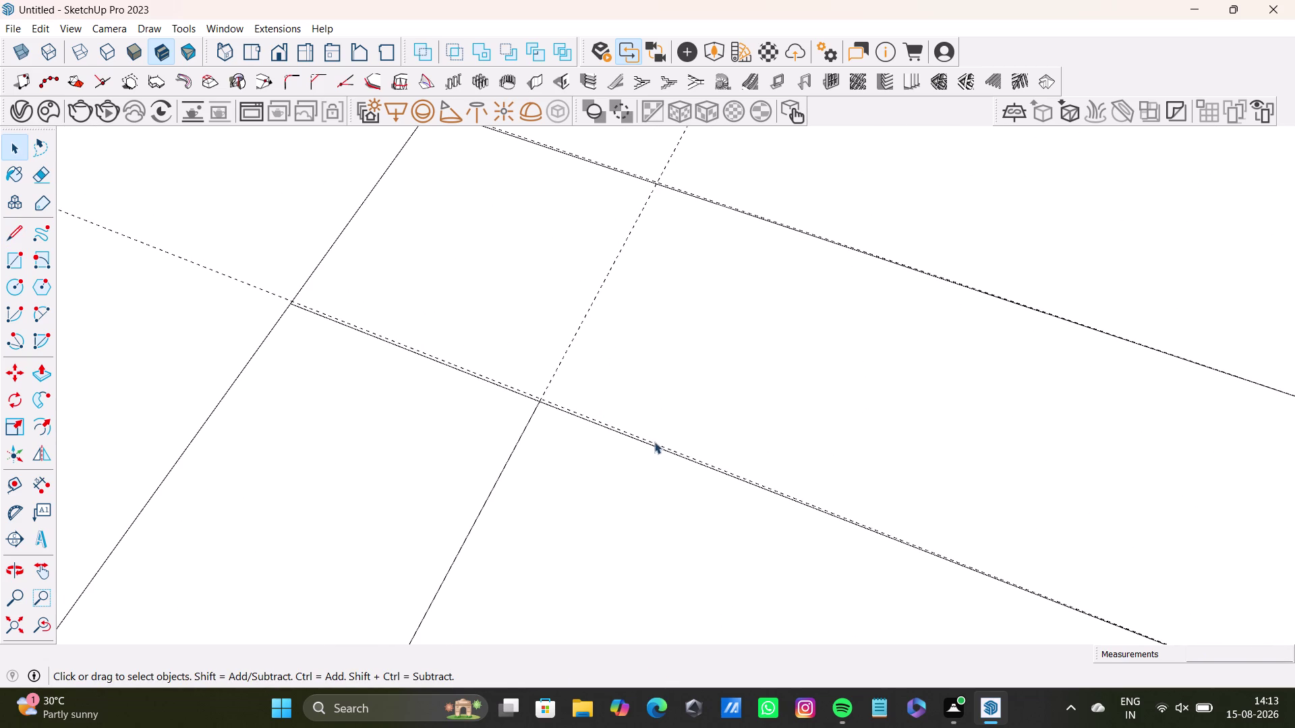
key(ctrl+z)
key(ctrl+z)
click(482, 378)
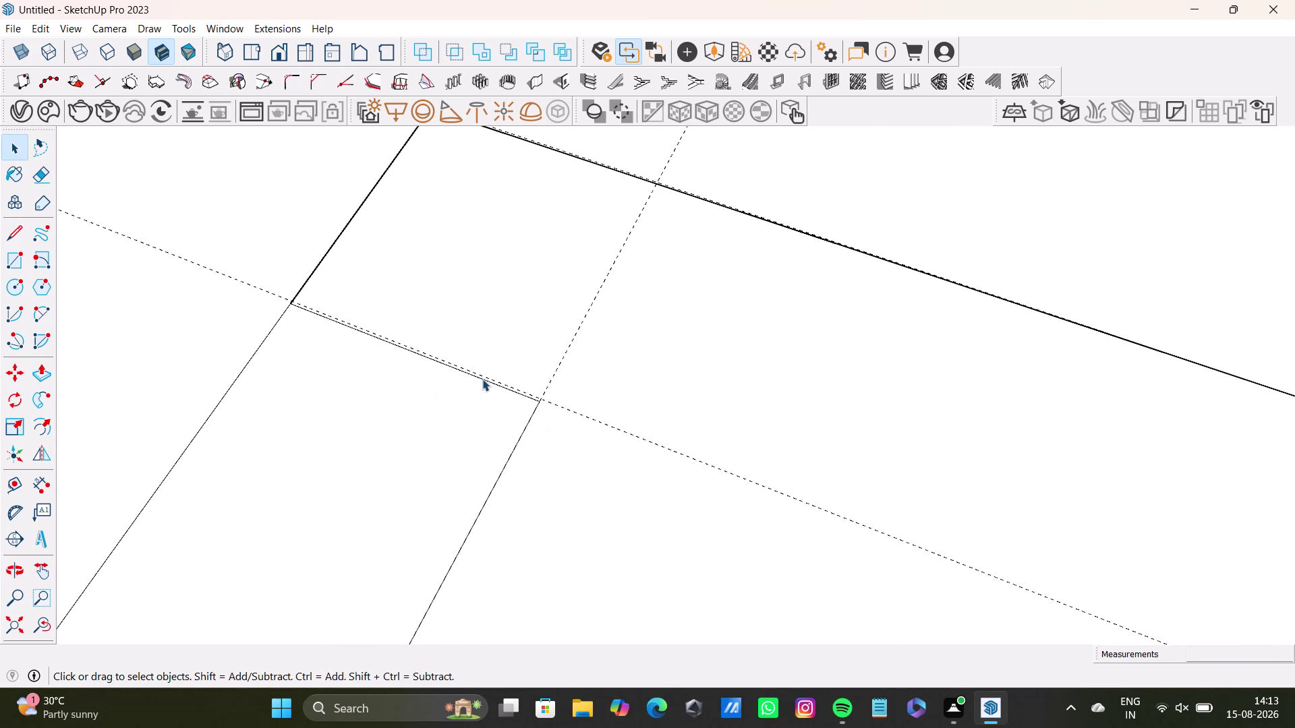
key(Delete)
Delete the stray long edge beside the guide.
drag(475, 382, 412, 363)
scroll(down, 3)
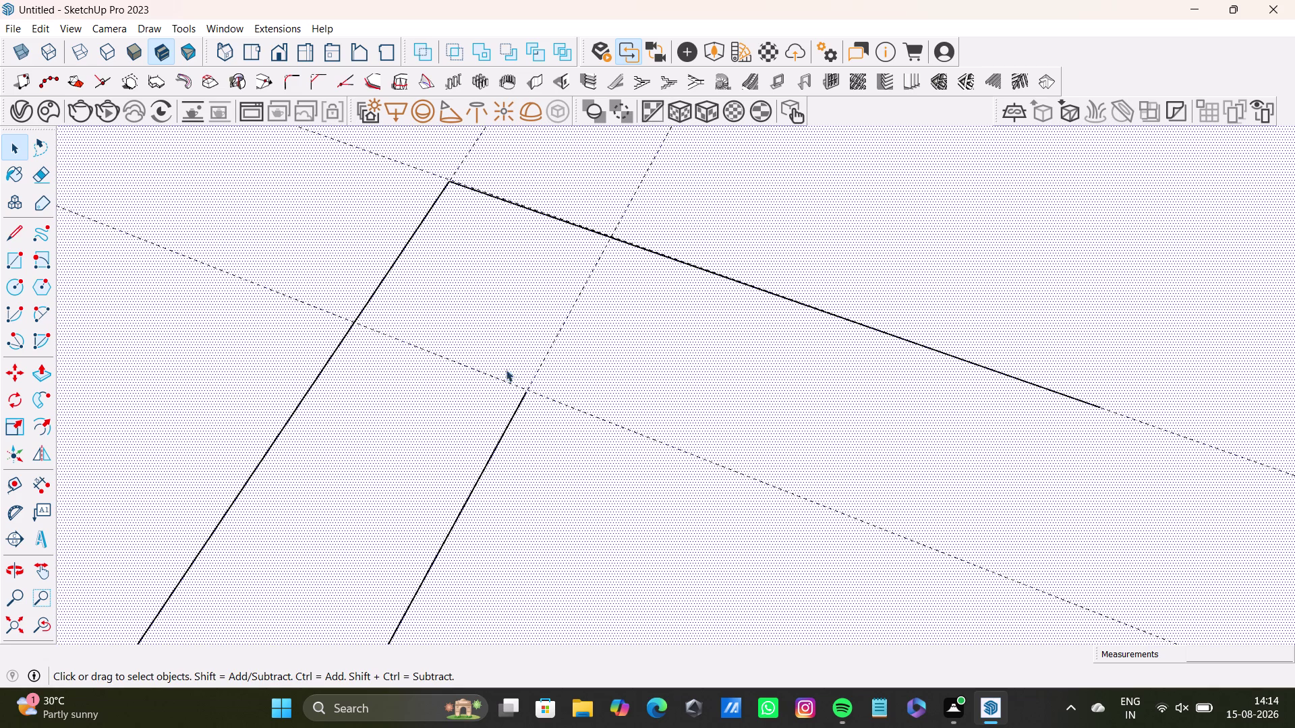
key(space)
scroll(down, 3)
middle_drag(534, 350, 374, 383)
scroll(up, 3)
key(space)
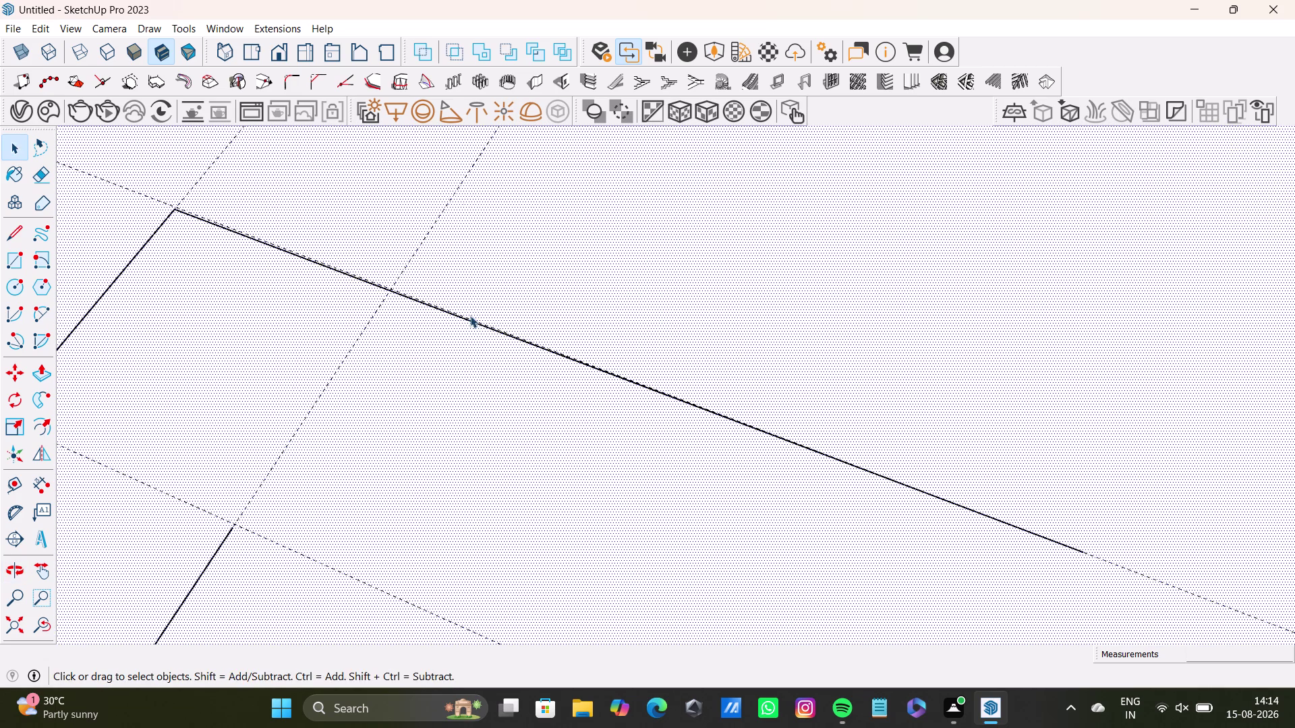
scroll(up, 3)
click(479, 331)
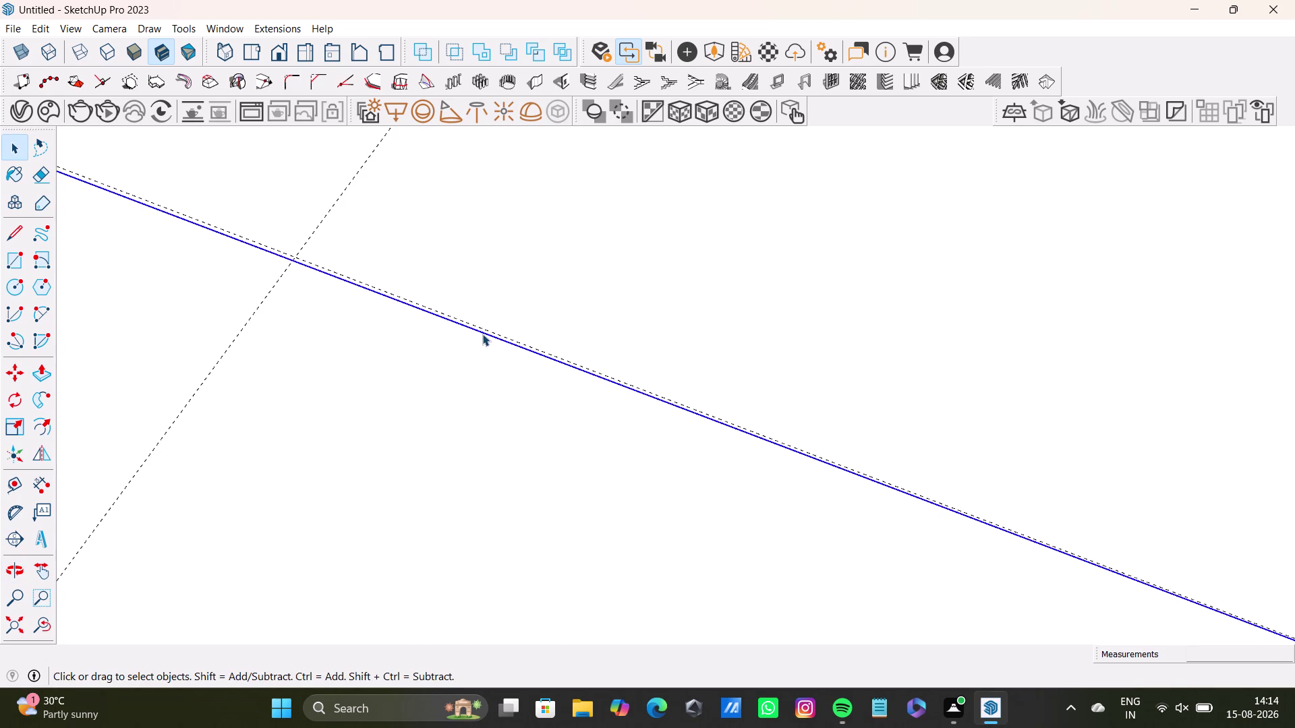
key(Delete)
Orbit to the guide crossings and make a few false starts with the Line tool.
scroll(down, 3)
middle_drag(488, 372, 579, 351)
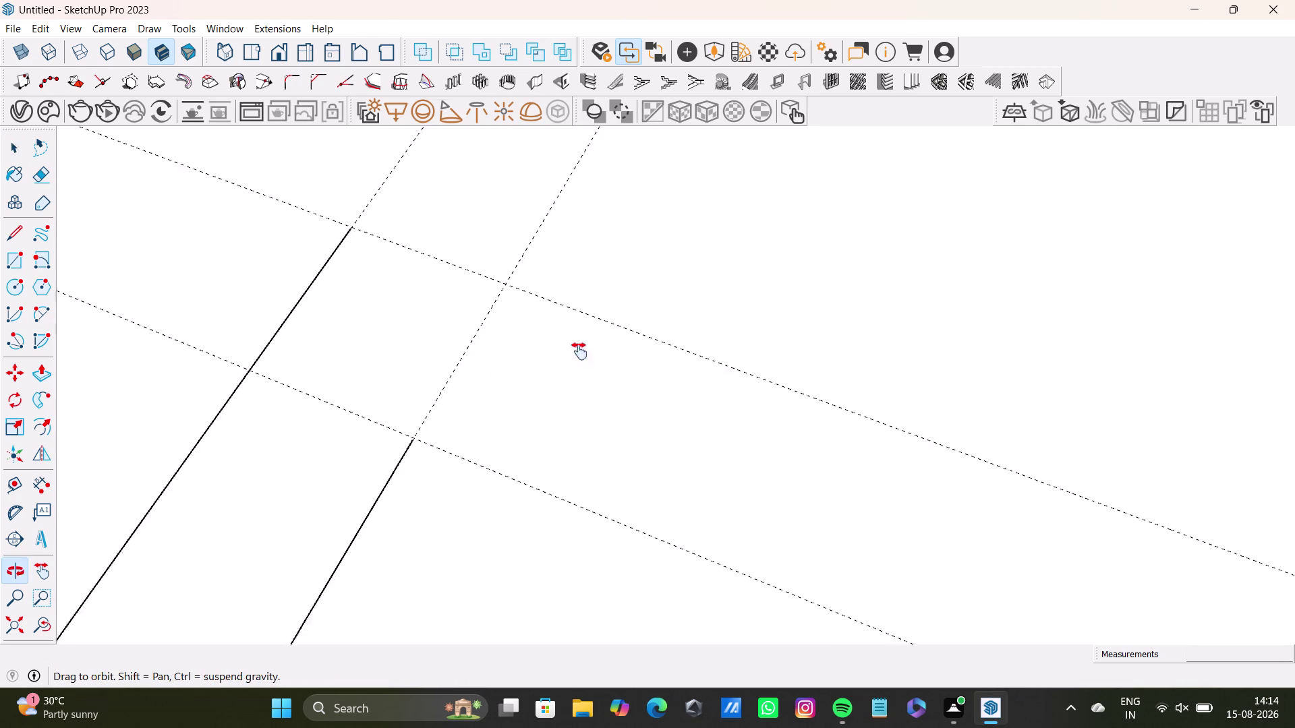
middle_drag(579, 351, 581, 357)
scroll(up, 3)
click(15, 237)
scroll(up, 3)
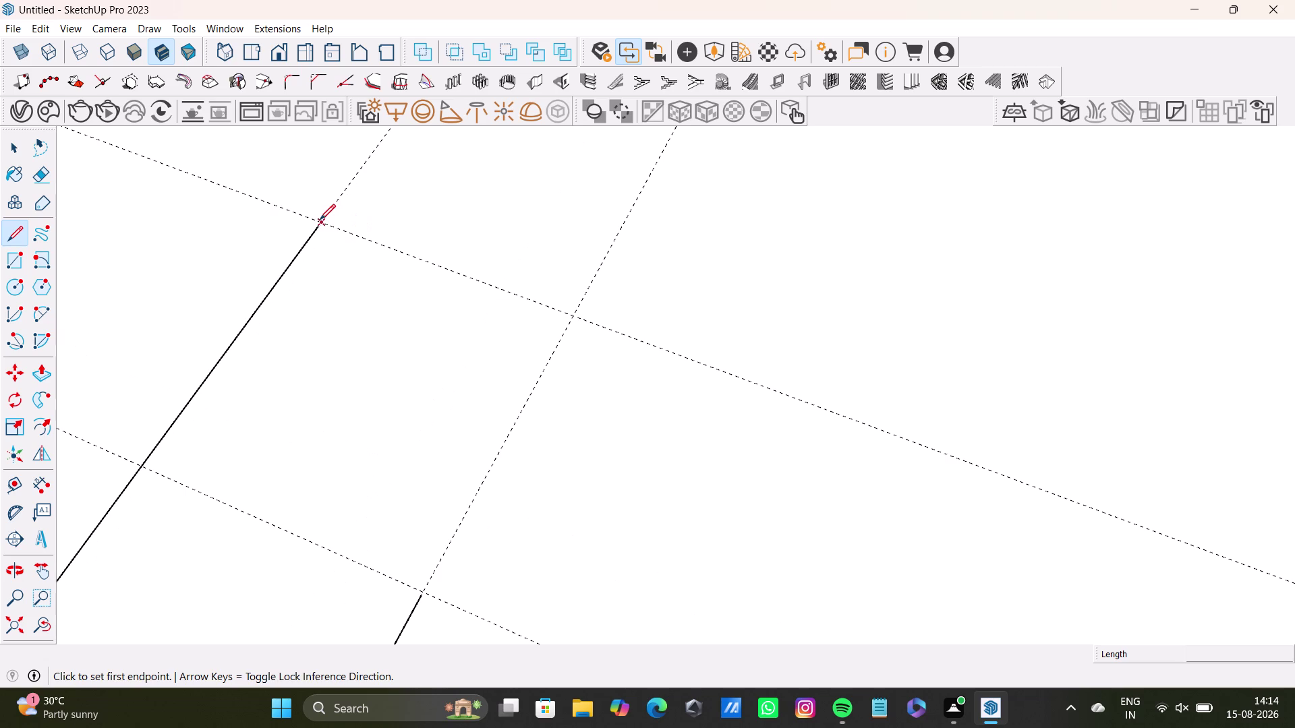
click(320, 221)
key(space)
scroll(up, 3)
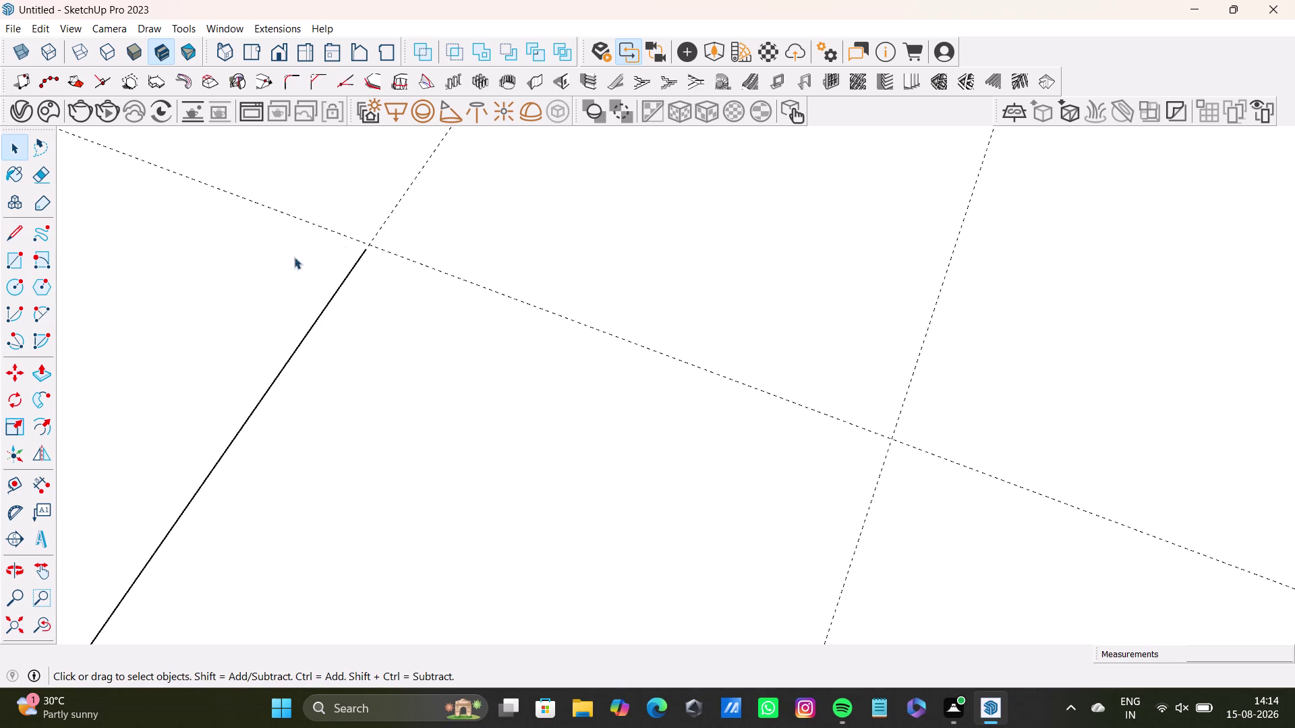
drag(8, 234, 22, 233)
scroll(up, 3)
click(312, 258)
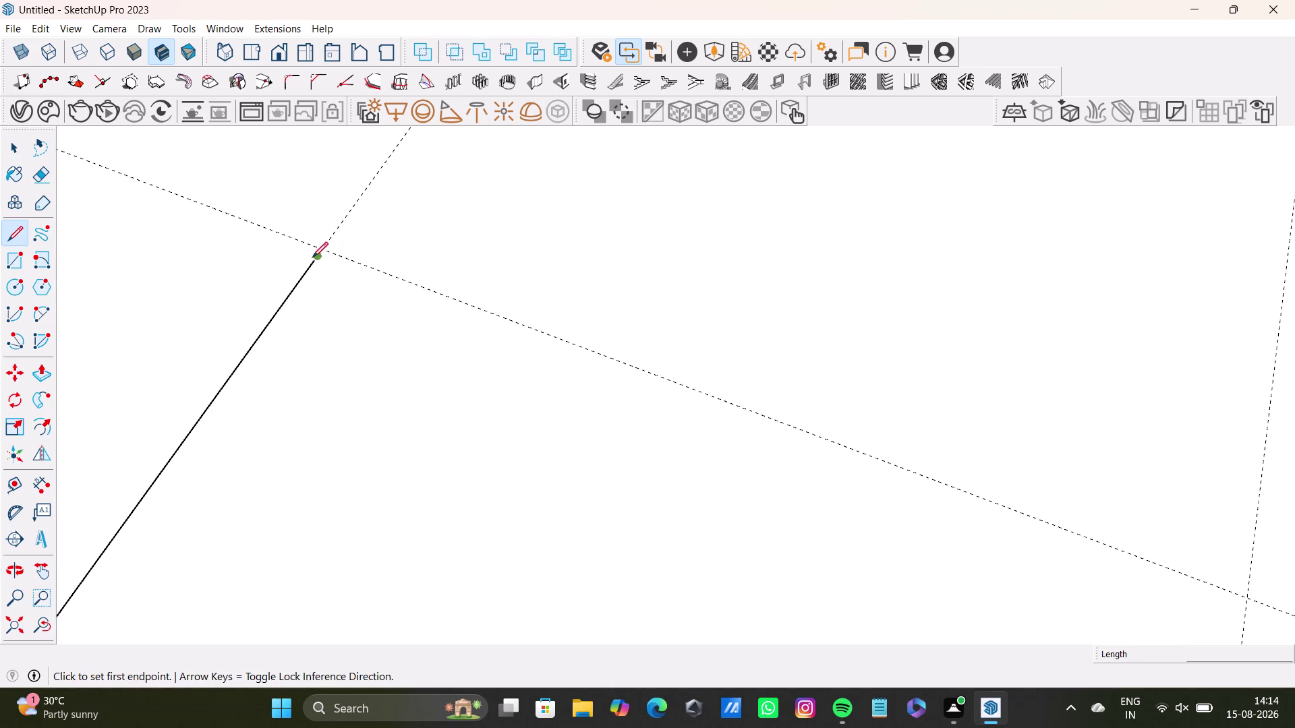
Draw an edge from the wall corner along the upper guide.
click(321, 247)
scroll(down, 3)
middle_drag(1015, 474, 549, 308)
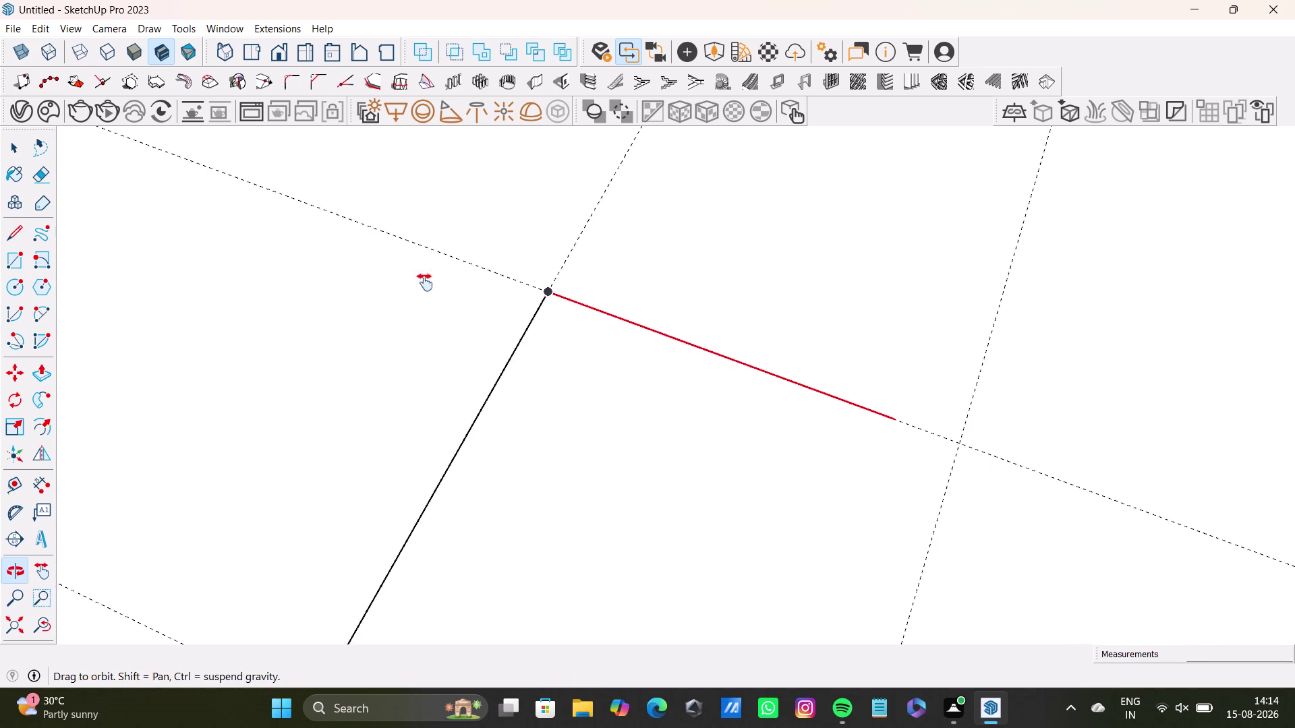
middle_drag(549, 309, 422, 282)
scroll(down, 3)
middle_drag(774, 432, 594, 335)
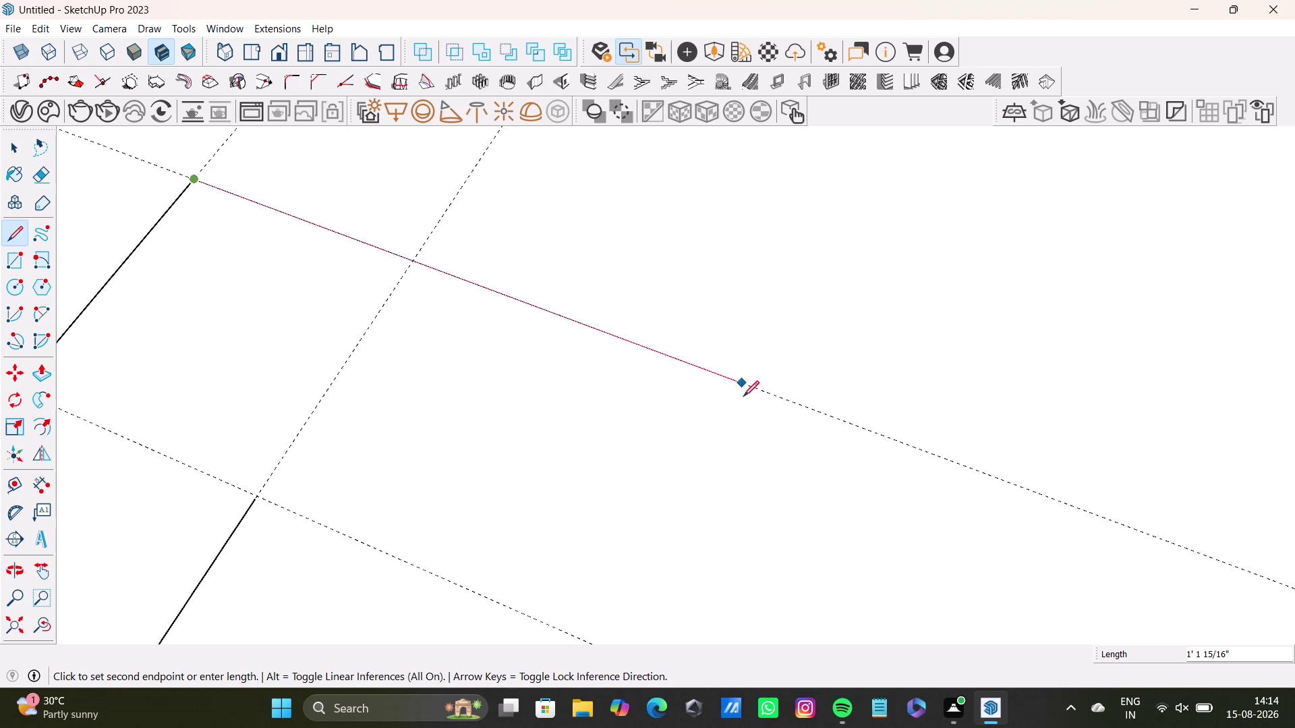
middle_drag(1016, 481, 883, 413)
click(951, 436)
Draw the short edge down to the lower guide.
scroll(down, 3)
middle_drag(875, 561, 867, 432)
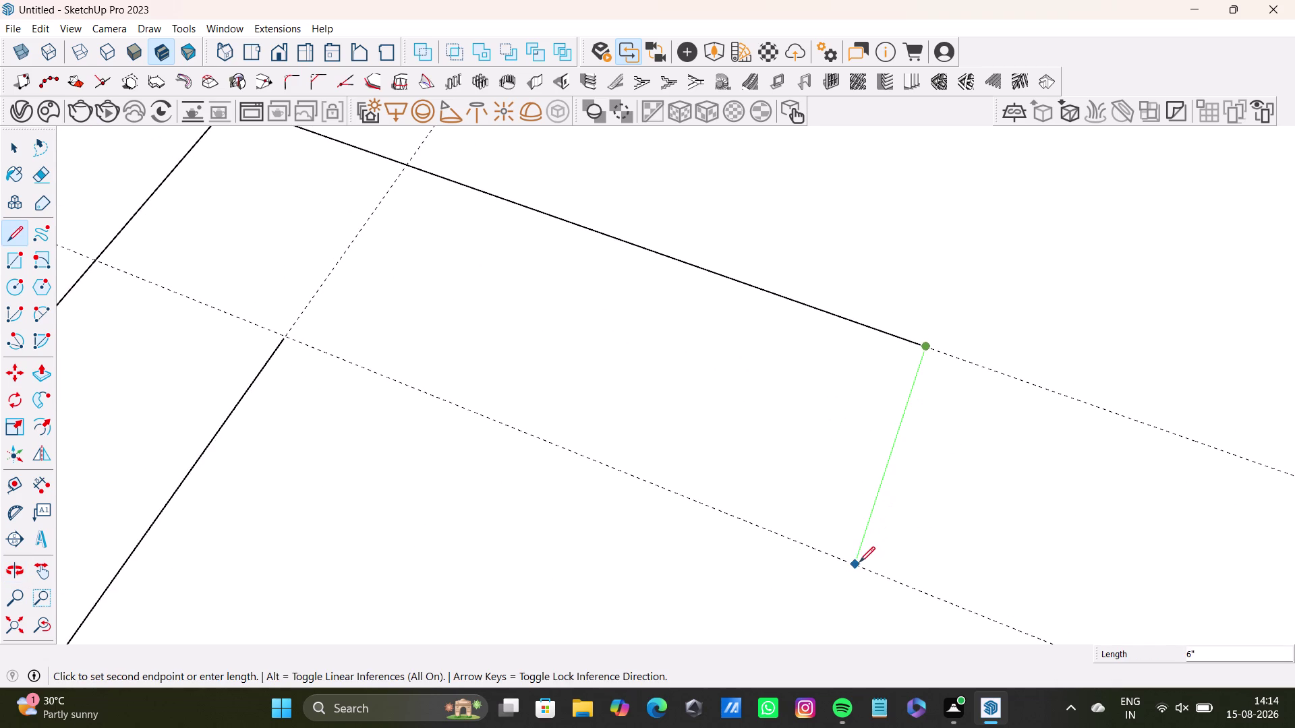
click(859, 563)
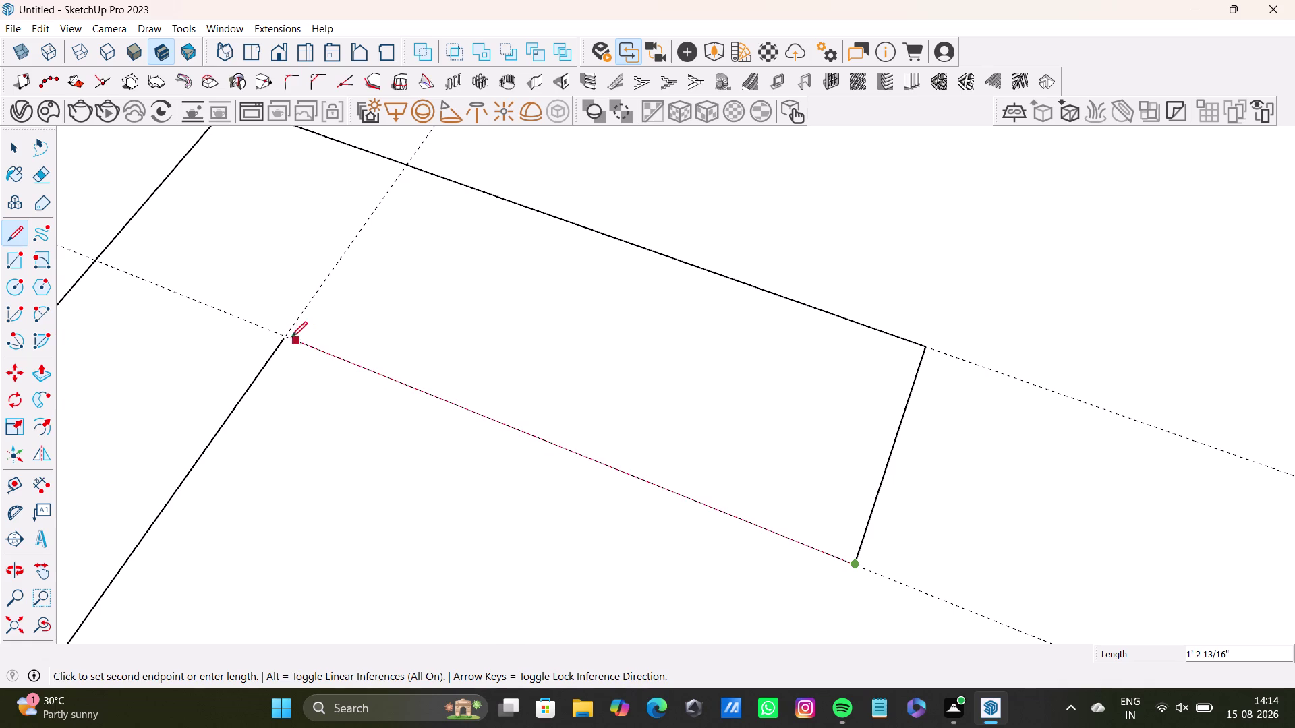
scroll(up, 3)
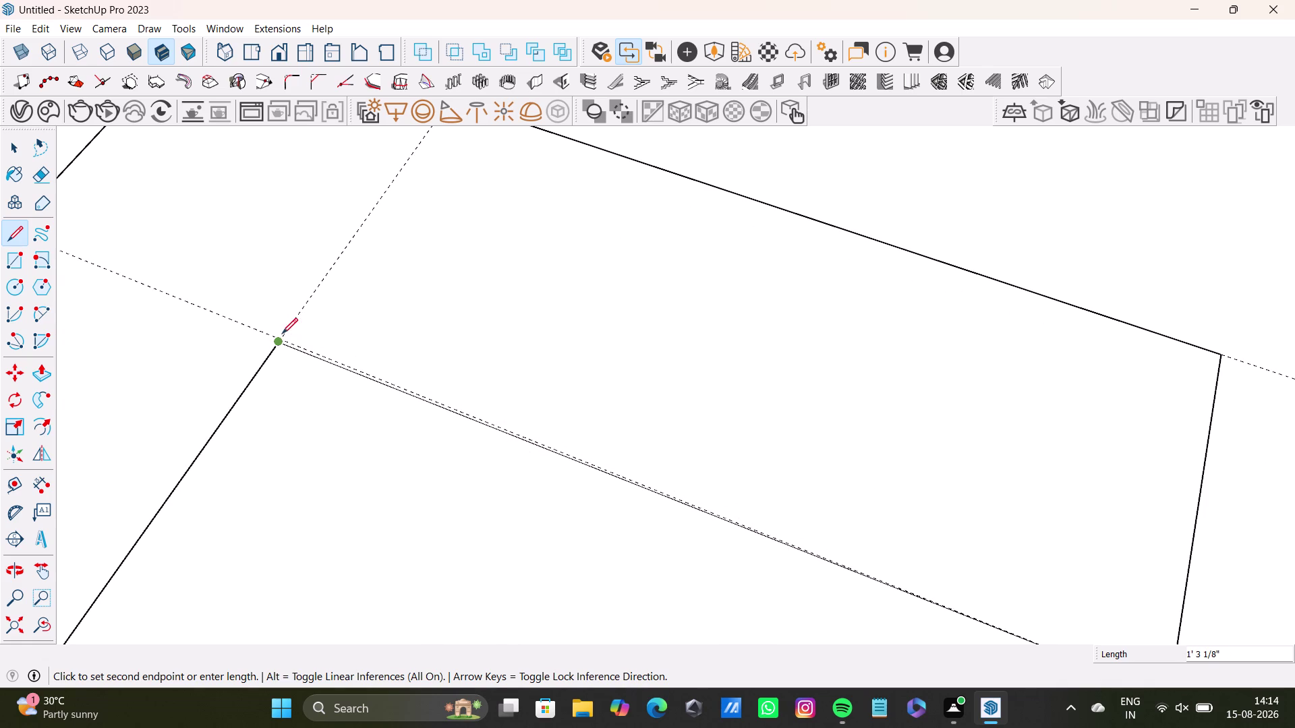
click(289, 339)
key(space)
Close the strip outline at the guide crossing, then zoom to check it.
scroll(down, 3)
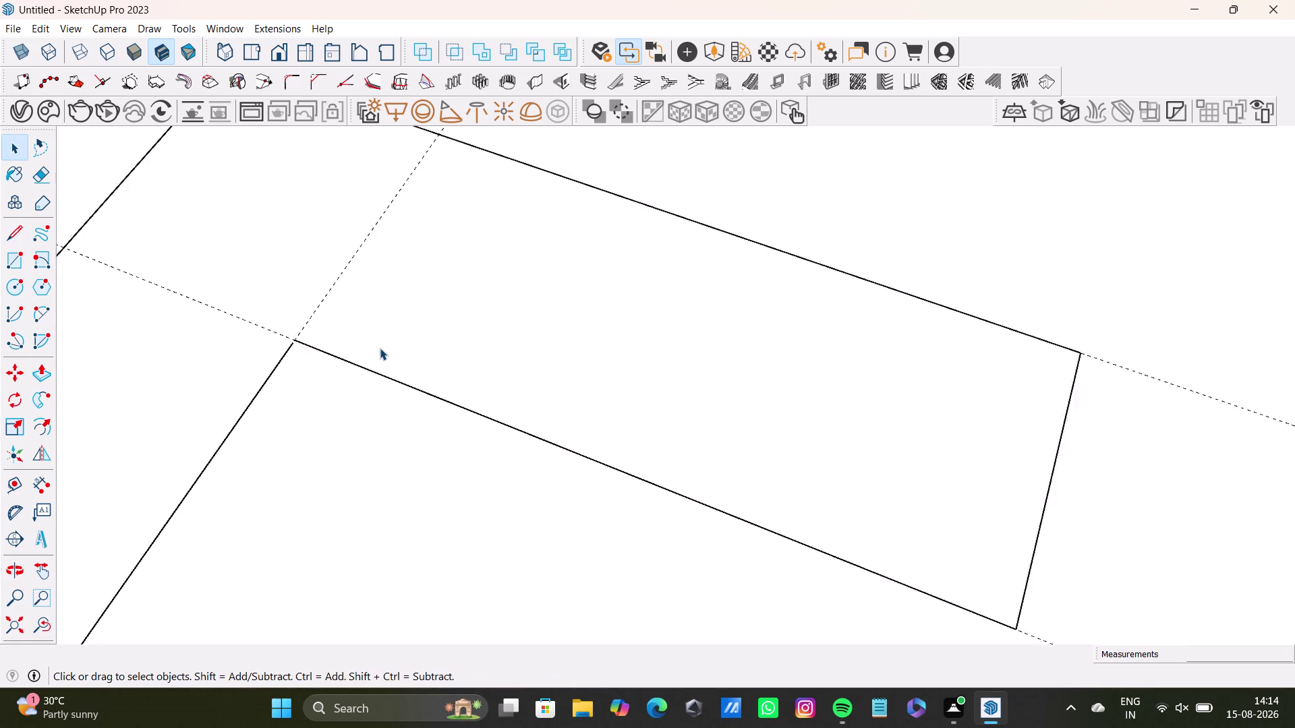
scroll(down, 3)
scroll(up, 3)
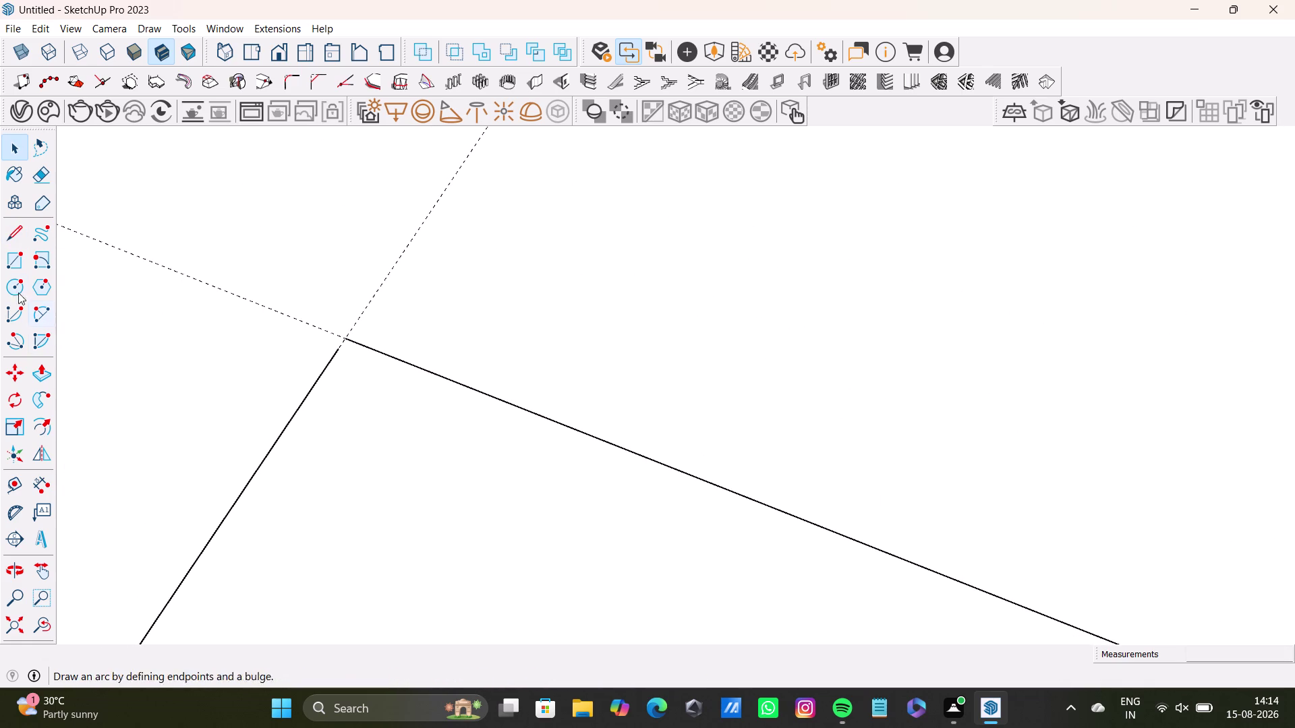
drag(8, 228, 15, 227)
scroll(up, 3)
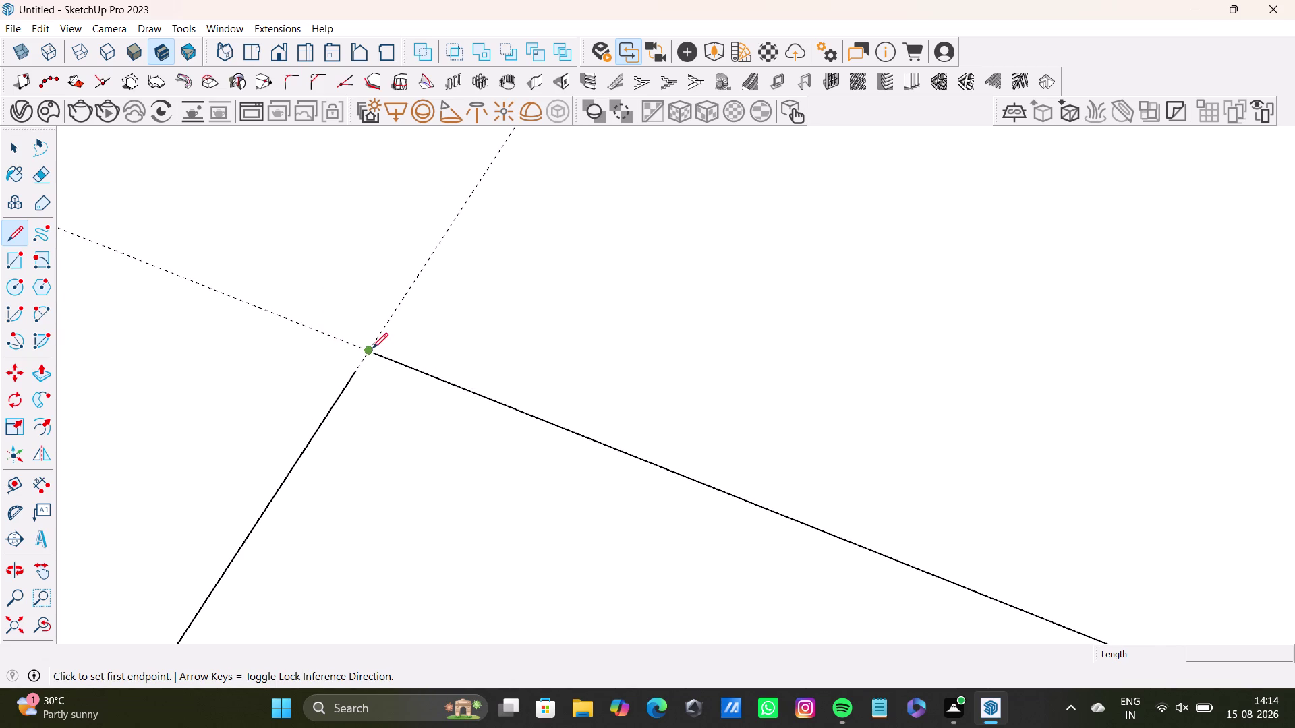
click(372, 349)
click(359, 370)
key(space)
scroll(down, 3)
scroll(up, 3)
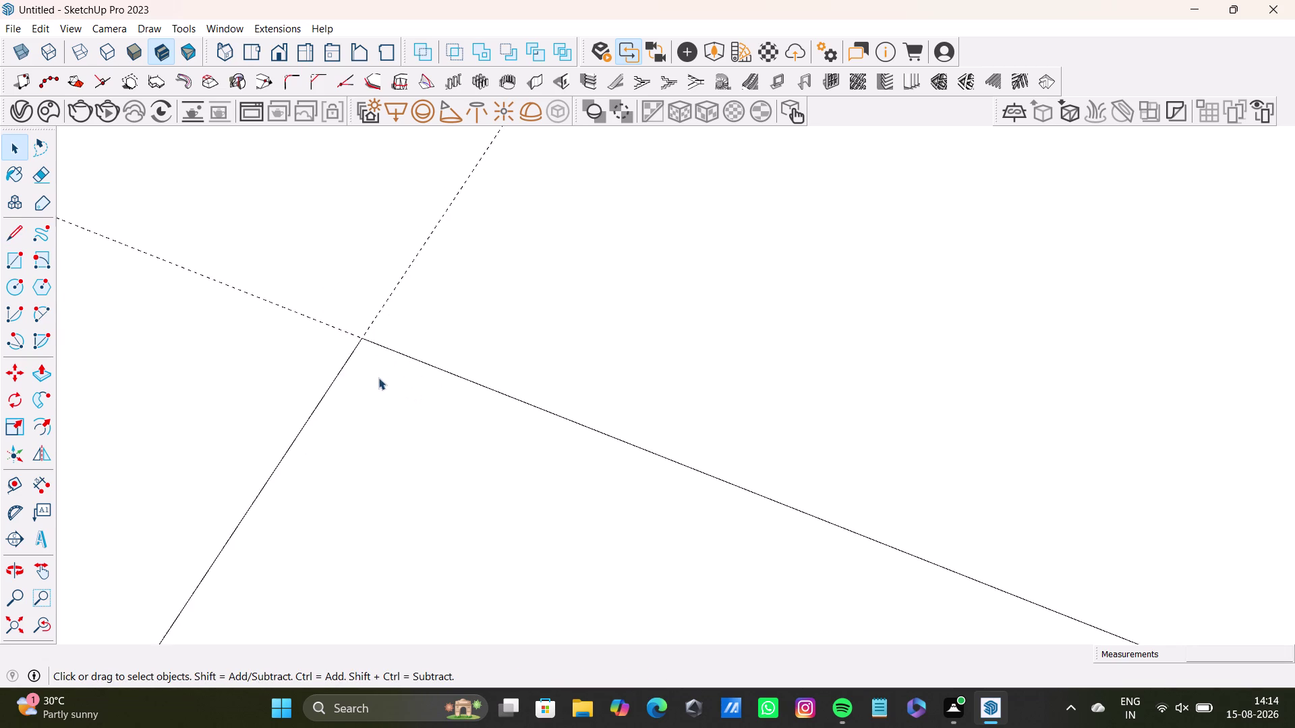
scroll(down, 3)
scroll(up, 3)
scroll(down, 3)
scroll(up, 3)
scroll(down, 3)
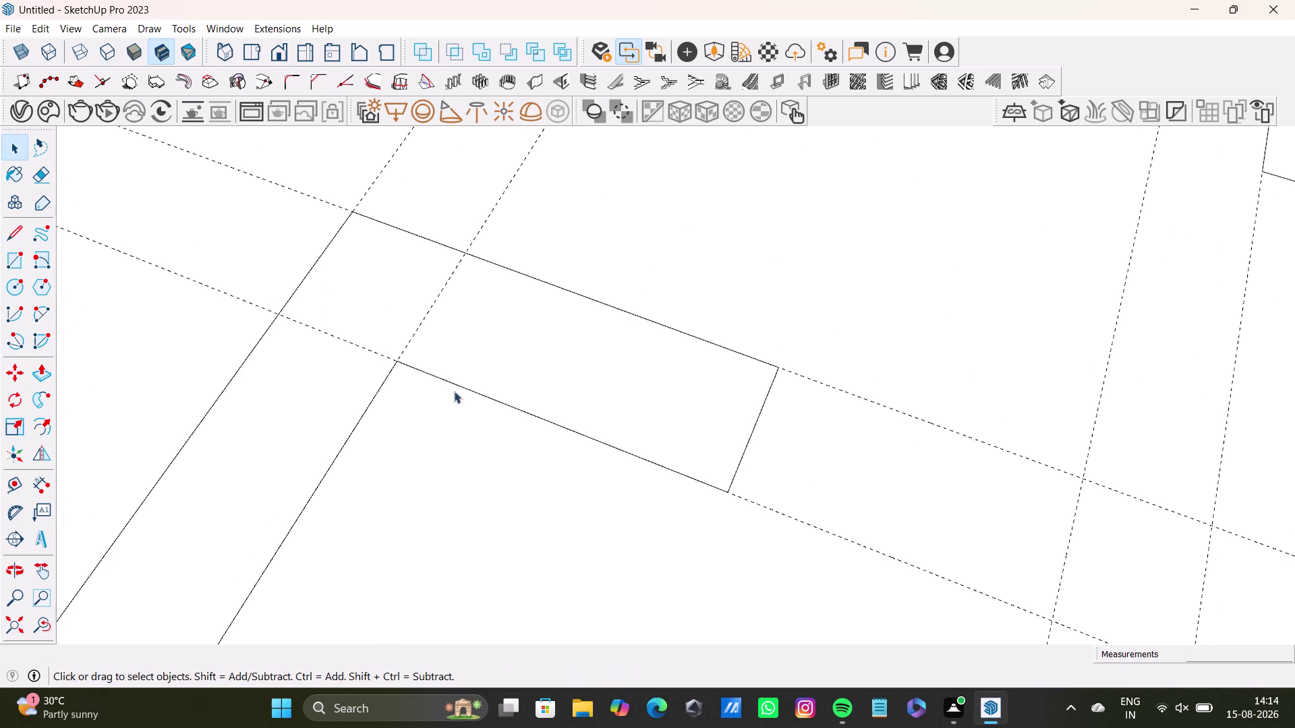
Orbit over the slab and delete a stray edge near the wall strips.
middle_drag(501, 411, 530, 381)
scroll(up, 3)
scroll(down, 3)
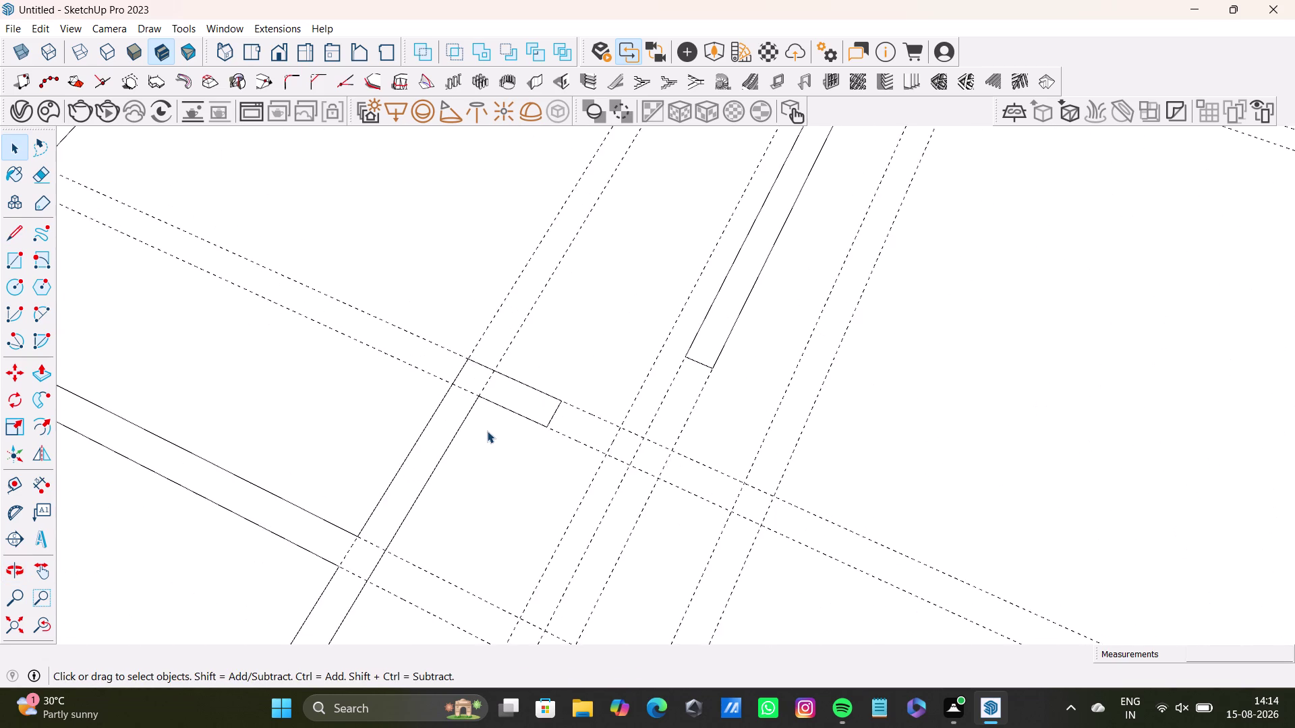
scroll(down, 3)
middle_drag(487, 431, 487, 439)
scroll(down, 3)
scroll(down, 3)
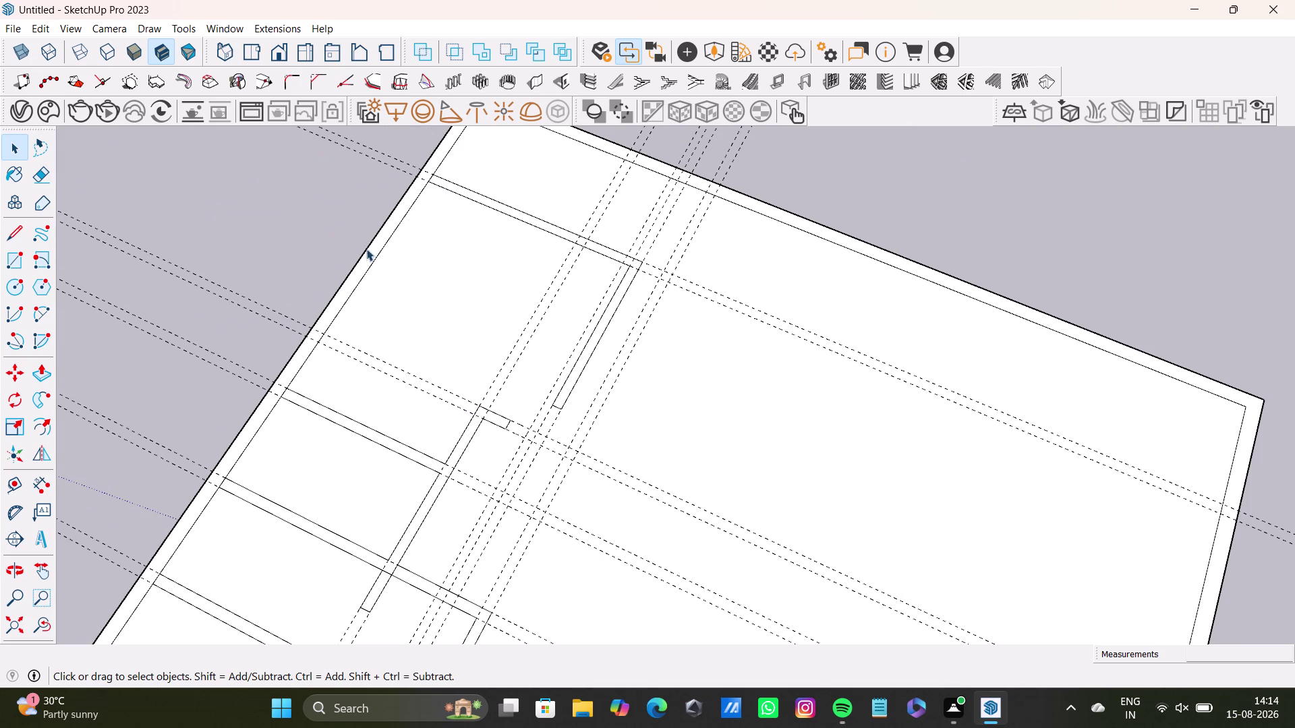
scroll(up, 3)
click(426, 179)
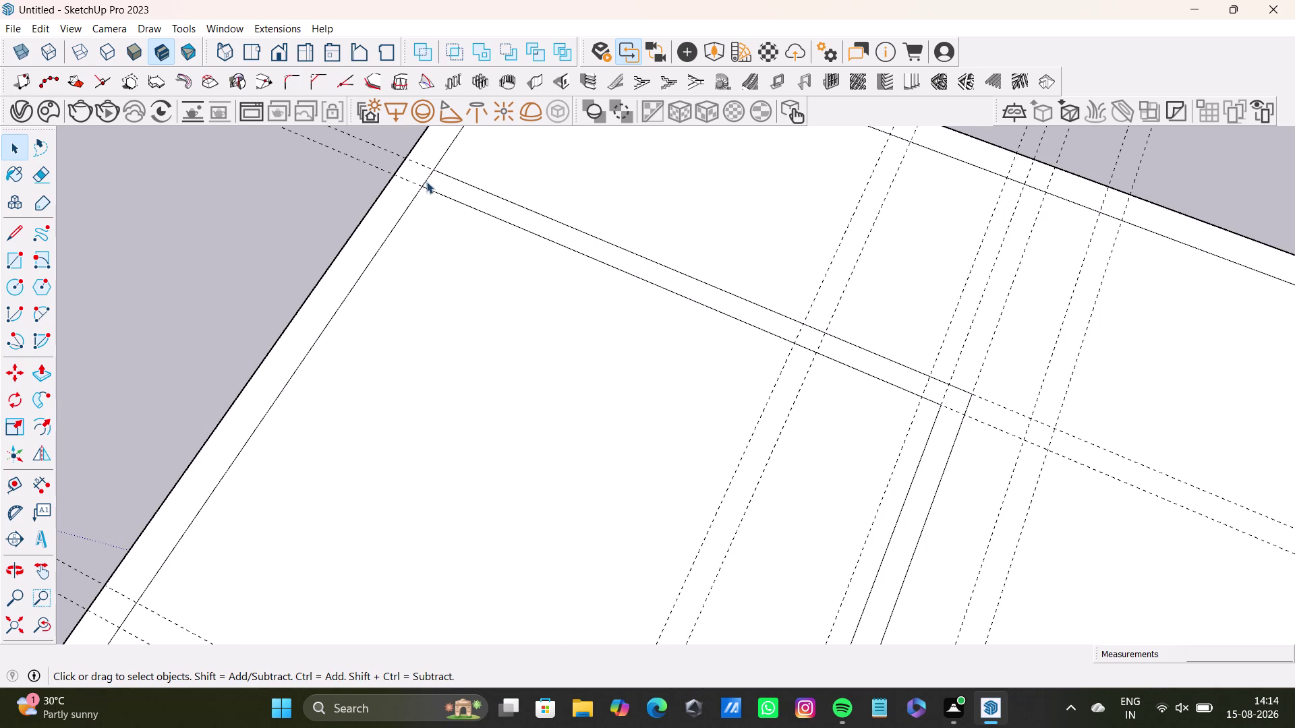
key(Delete)
Erase the edge at the end of a wall strip near the slab's left edge.
scroll(down, 3)
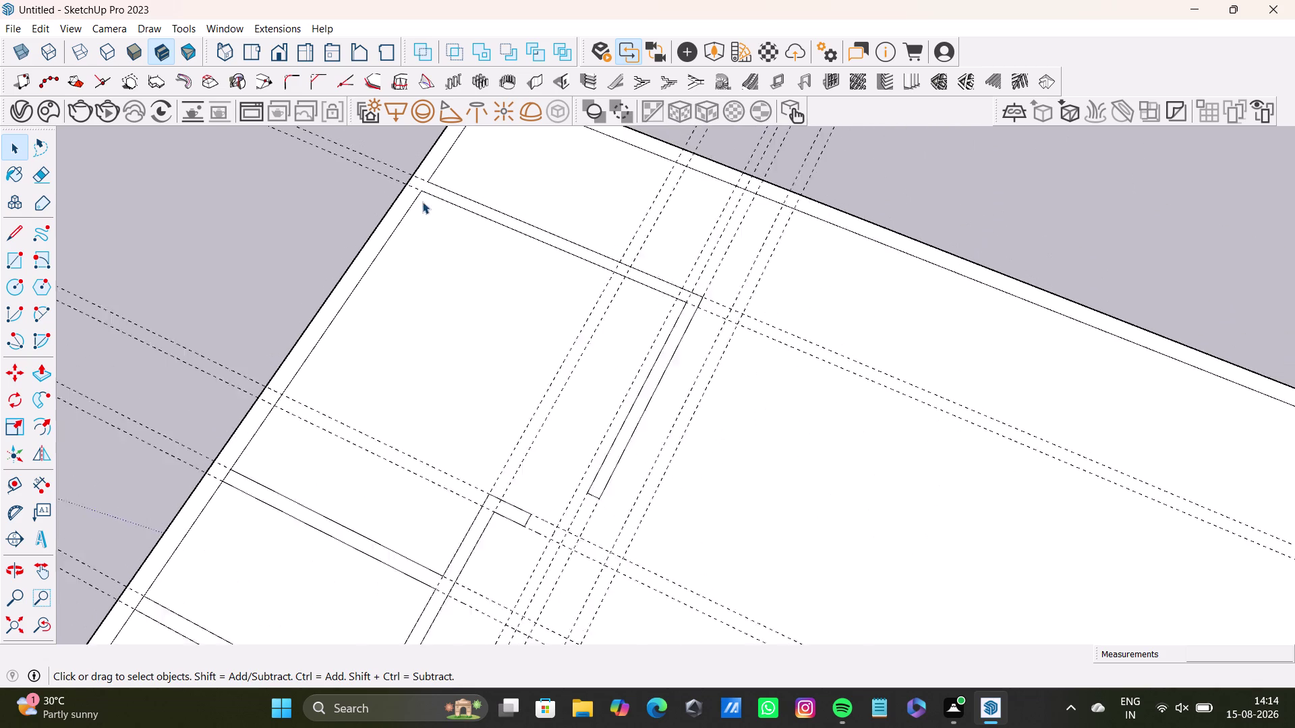
scroll(down, 3)
middle_drag(452, 261, 581, 176)
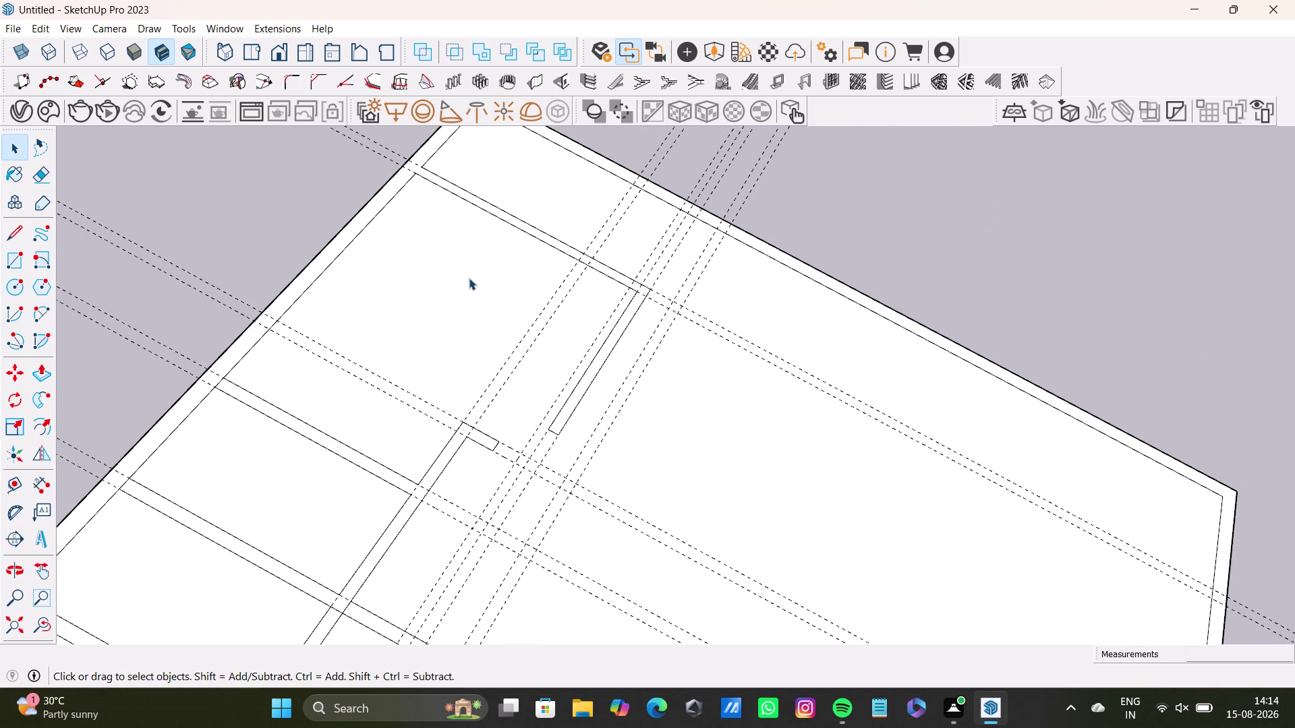
middle_drag(414, 278, 348, 289)
middle_drag(372, 308, 304, 308)
scroll(up, 3)
middle_drag(290, 425, 360, 318)
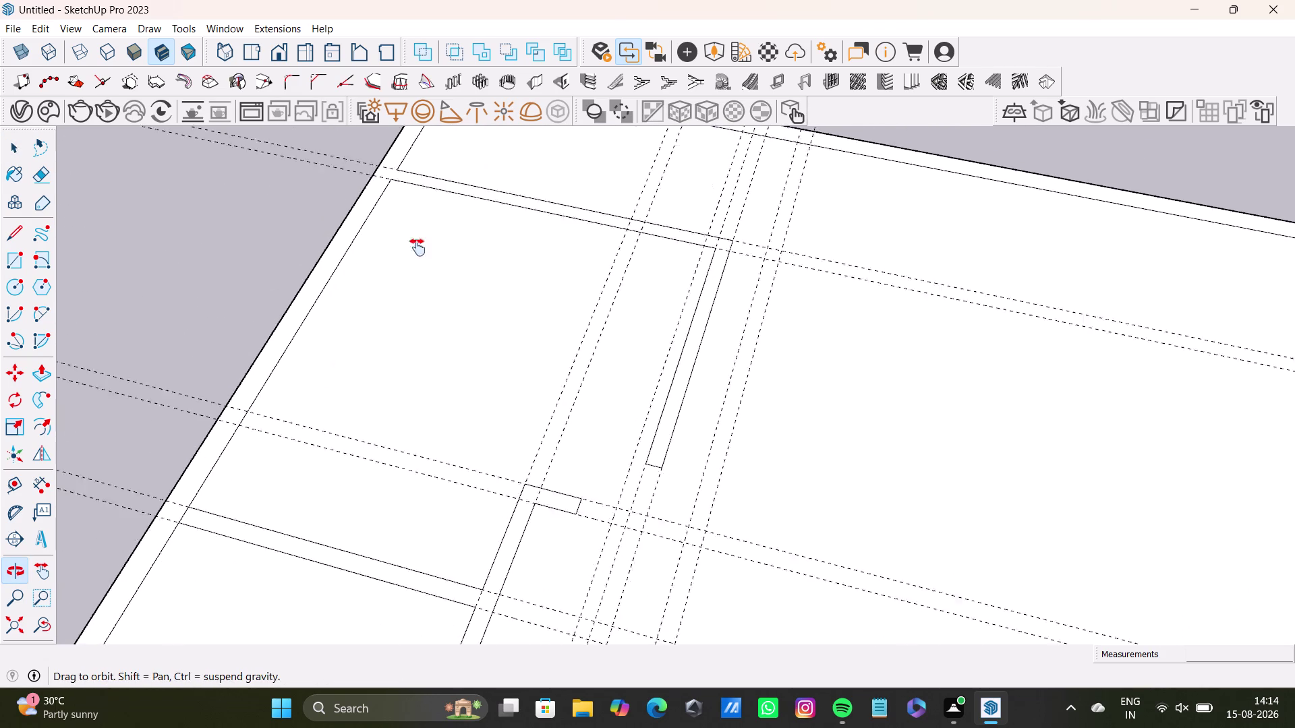
middle_drag(359, 319, 475, 147)
scroll(up, 3)
click(353, 263)
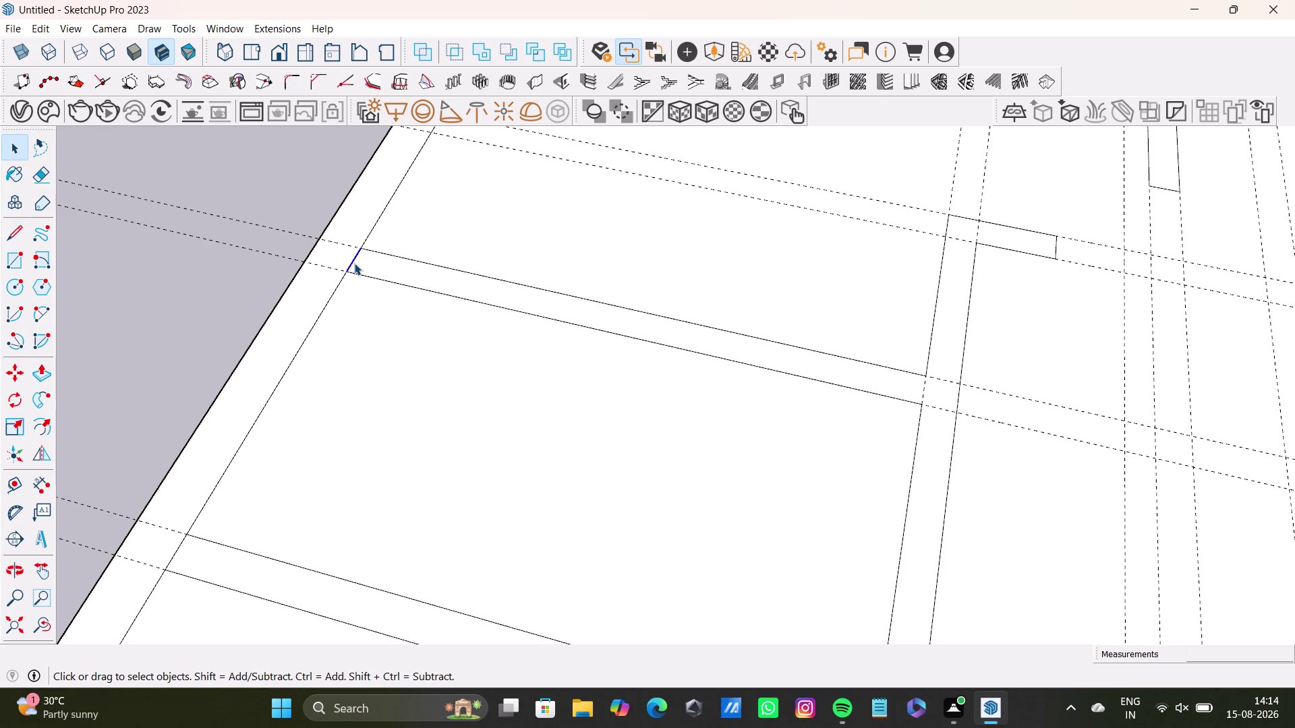
key(Delete)
Delete two more edges at the open ends of the wall strips.
scroll(down, 3)
middle_drag(357, 348, 416, 209)
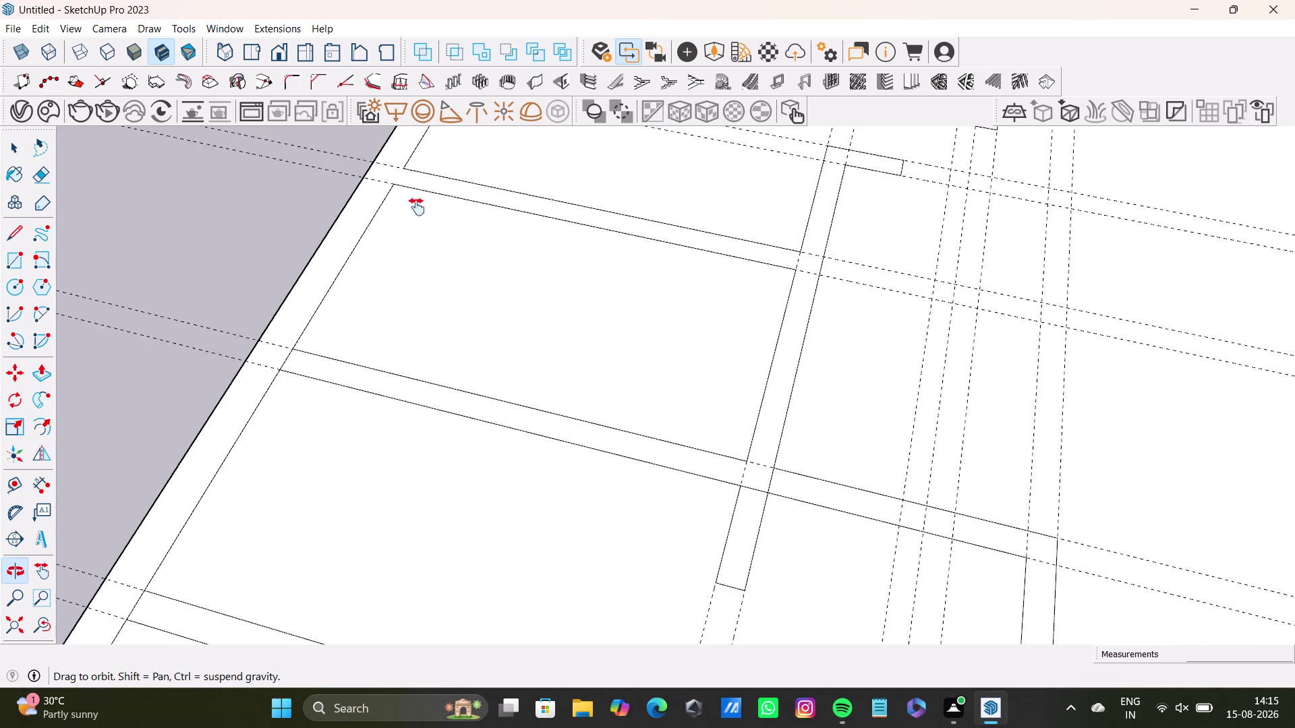
middle_drag(417, 208, 416, 207)
scroll(up, 3)
click(296, 345)
key(Delete)
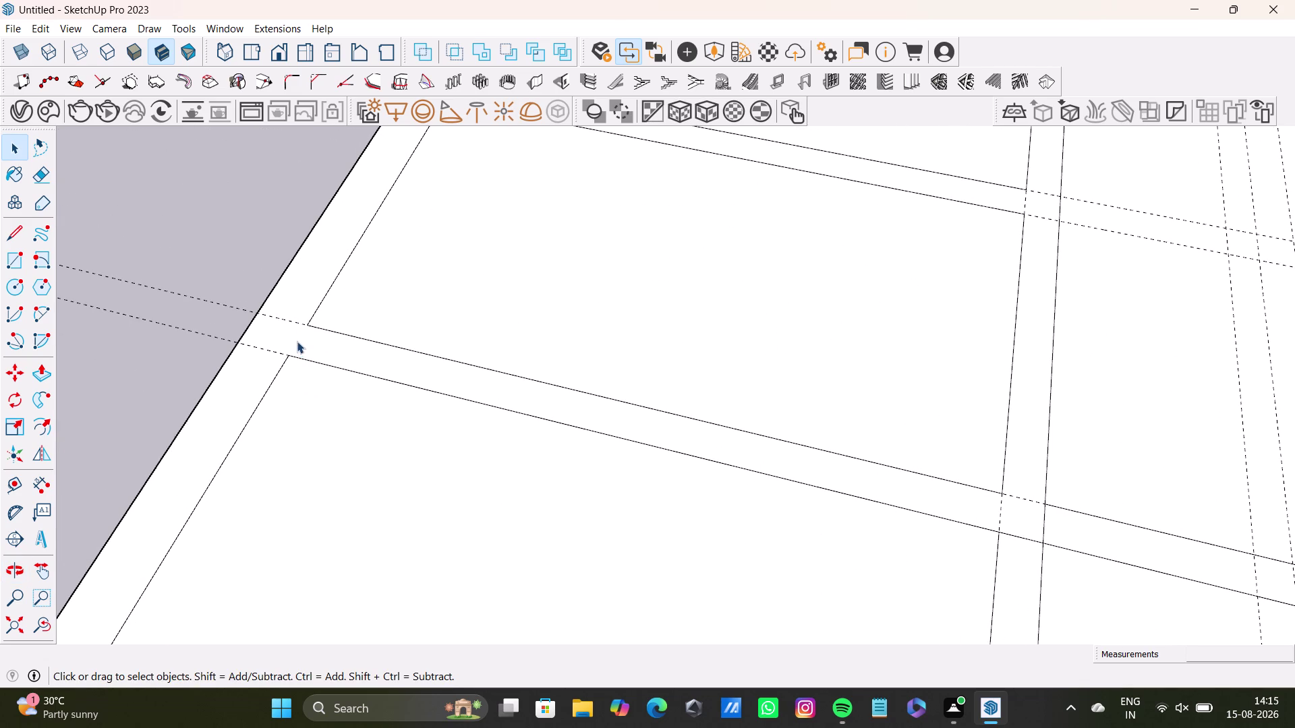
scroll(down, 3)
middle_drag(409, 374, 463, 223)
scroll(up, 3)
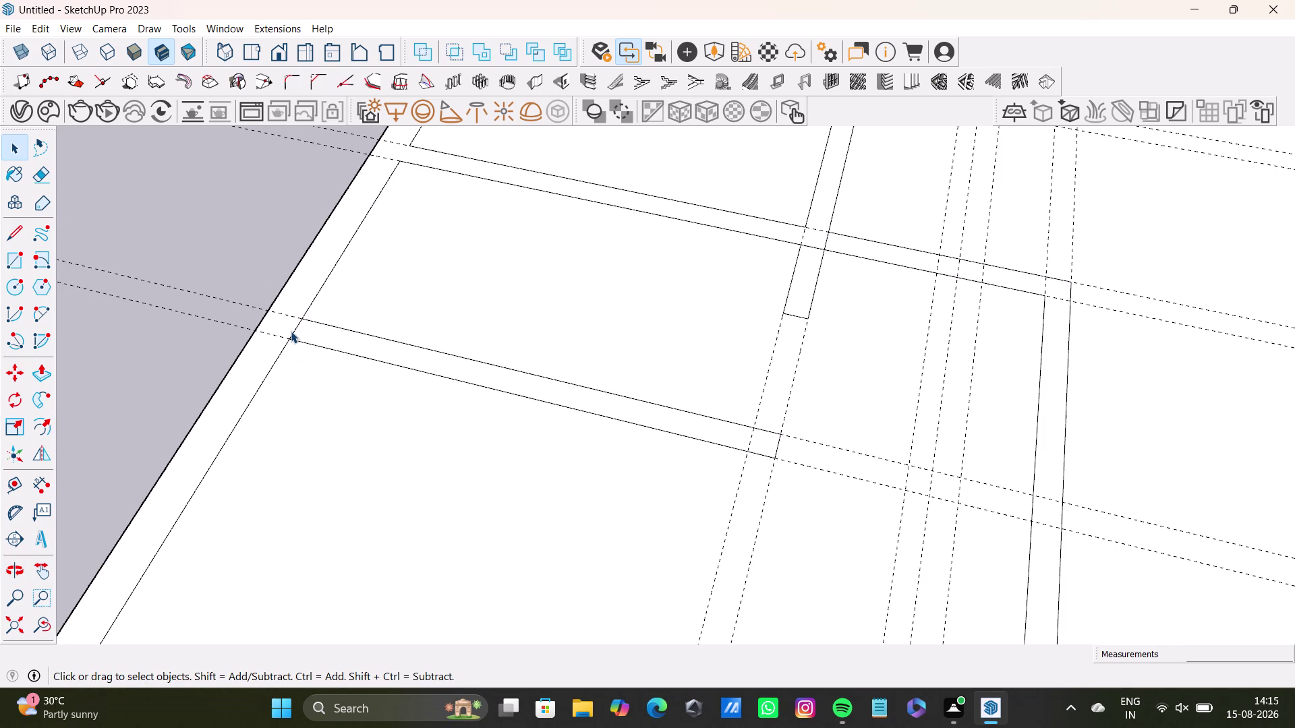
click(290, 331)
click(292, 334)
key(Delete)
Remove the last open-end edge of a wall strip and view the slab from above.
scroll(down, 3)
middle_drag(338, 379, 404, 232)
scroll(up, 3)
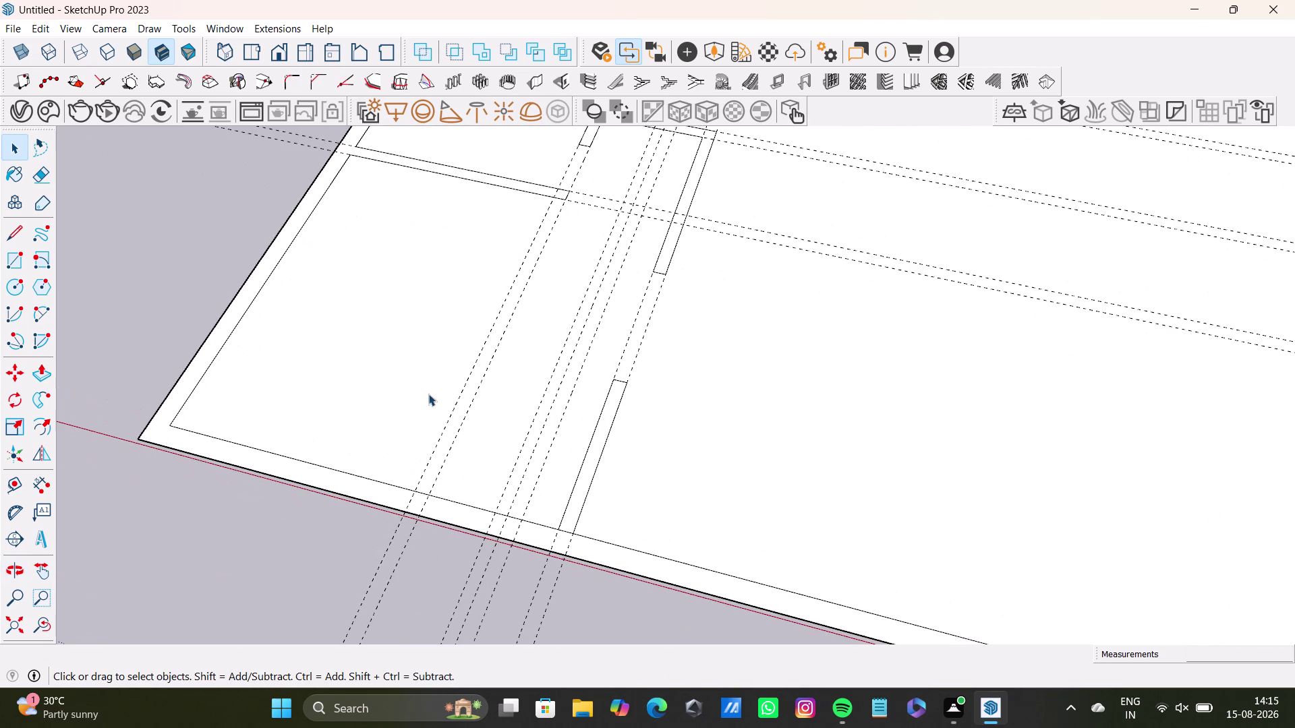
scroll(up, 3)
click(550, 518)
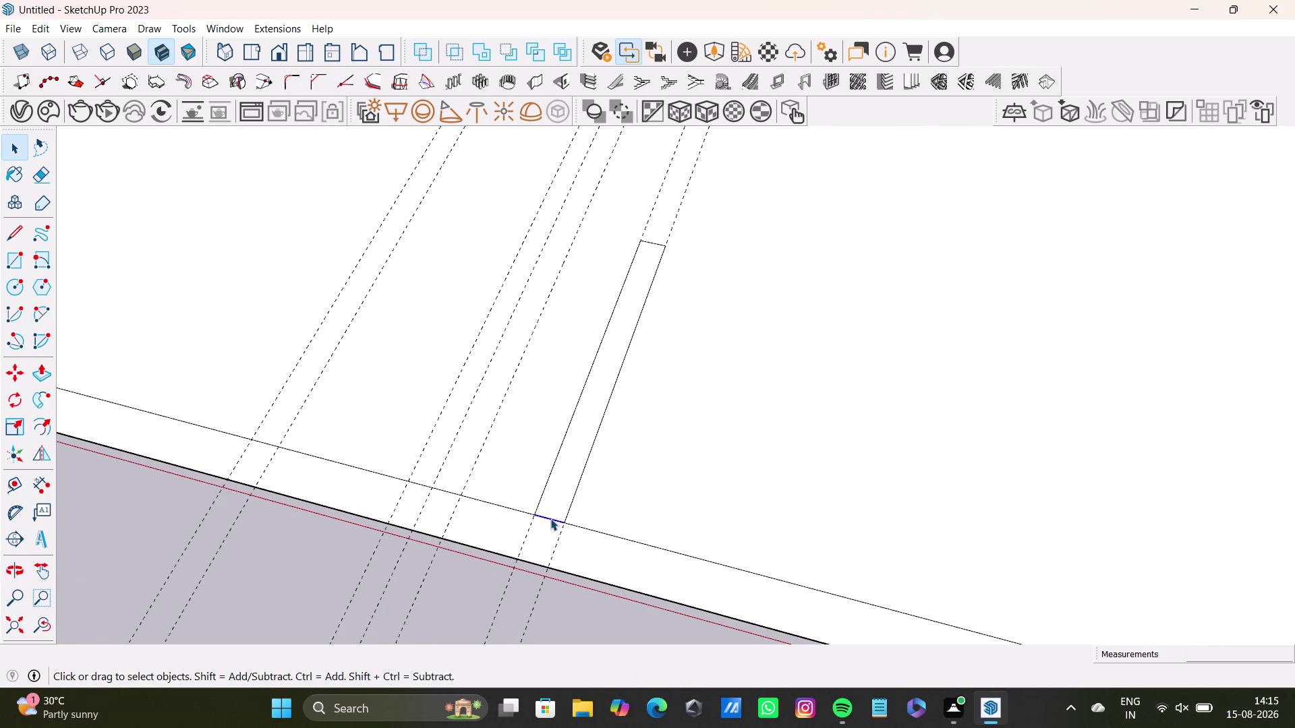
key(Delete)
scroll(down, 3)
middle_drag(610, 410, 538, 577)
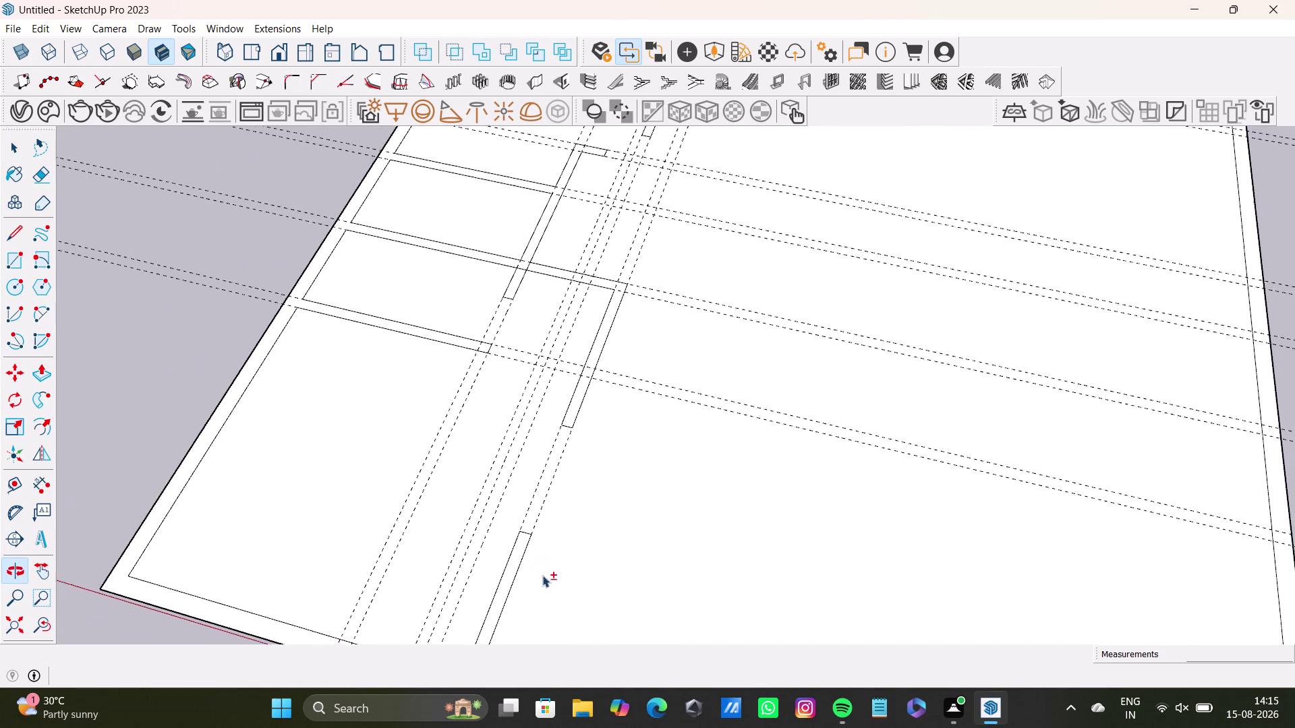
scroll(down, 3)
middle_drag(497, 380, 499, 452)
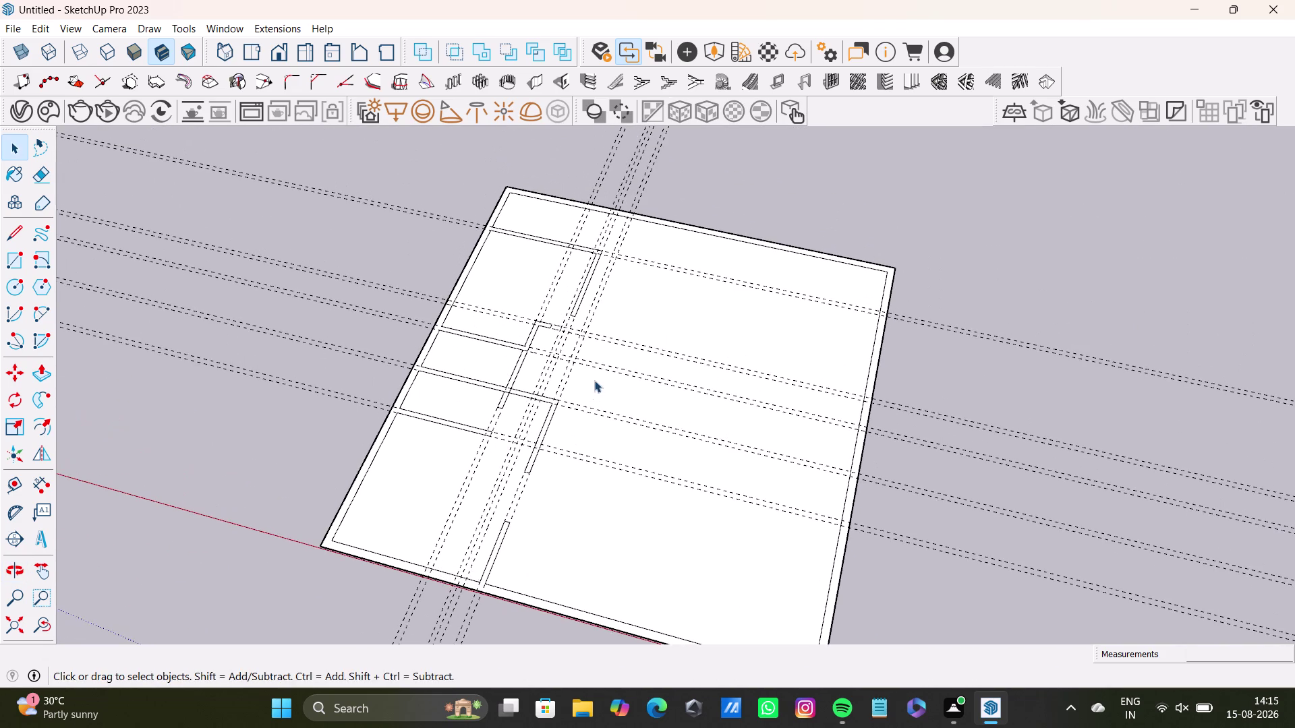
middle_drag(594, 381, 705, 460)
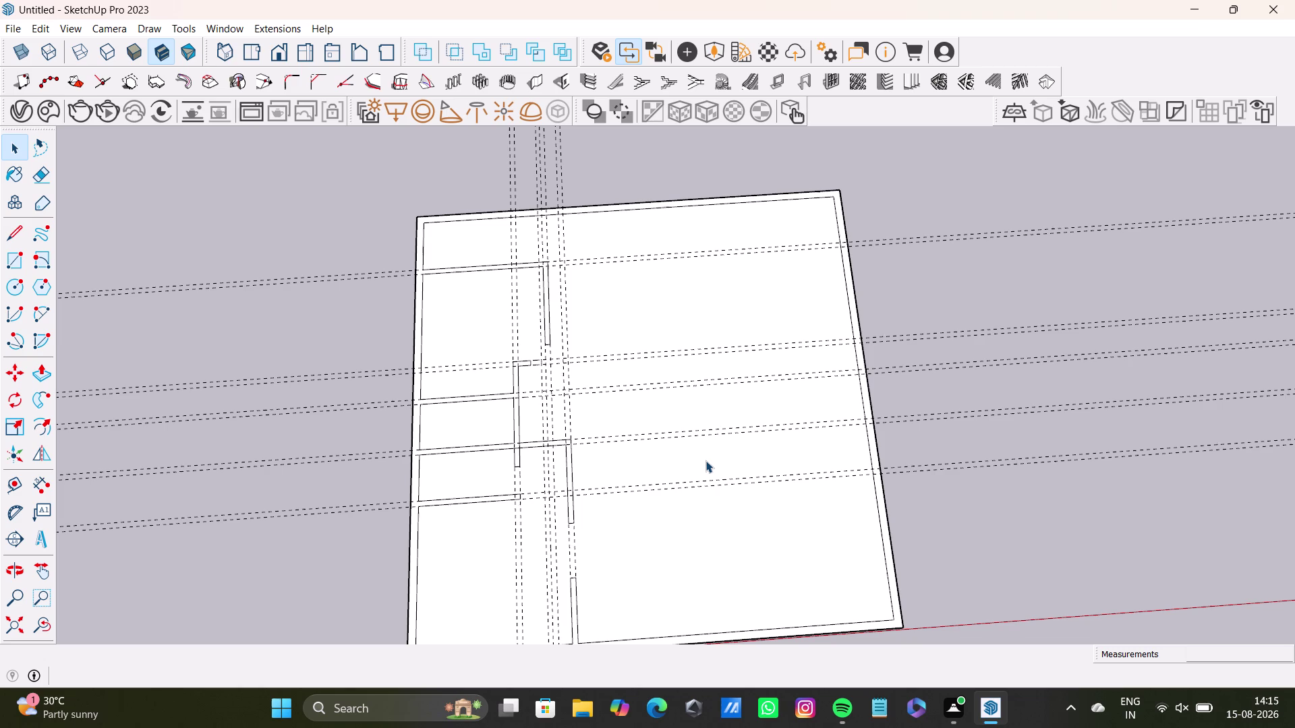
Orbit and zoom to bring the whole slab back into view.
scroll(down, 3)
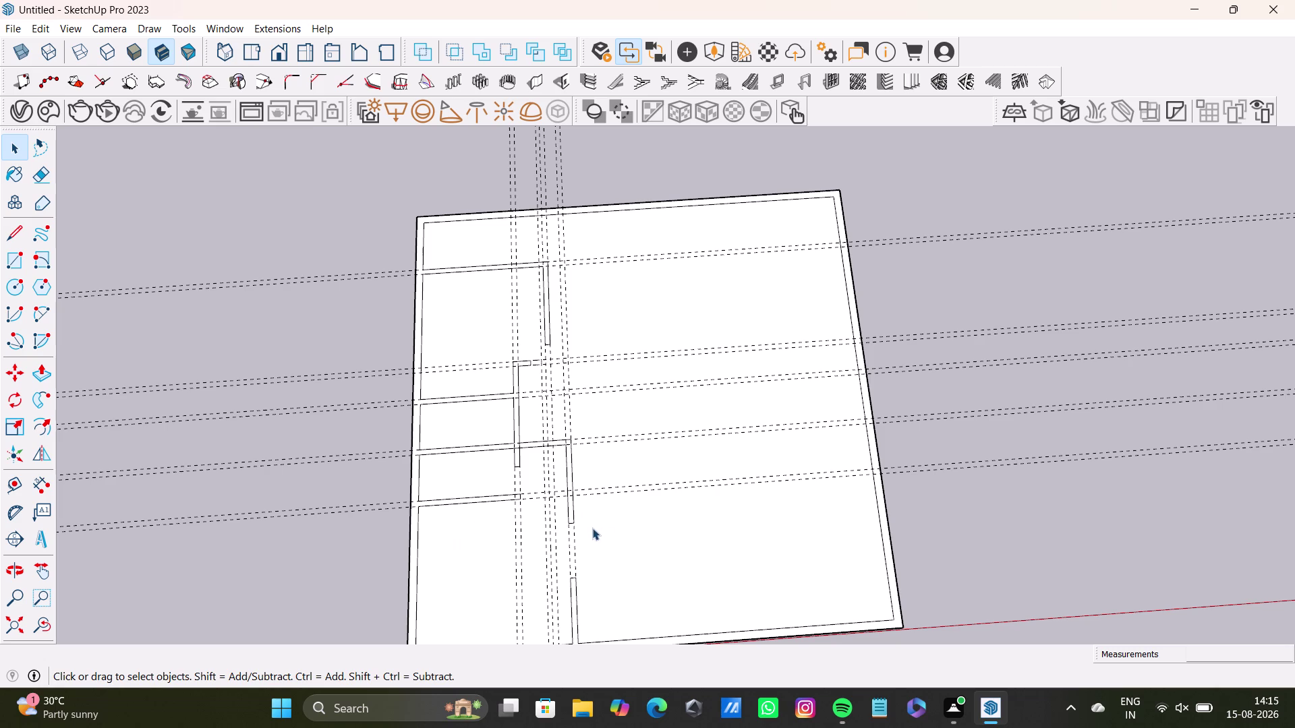
scroll(down, 3)
middle_drag(580, 570, 563, 456)
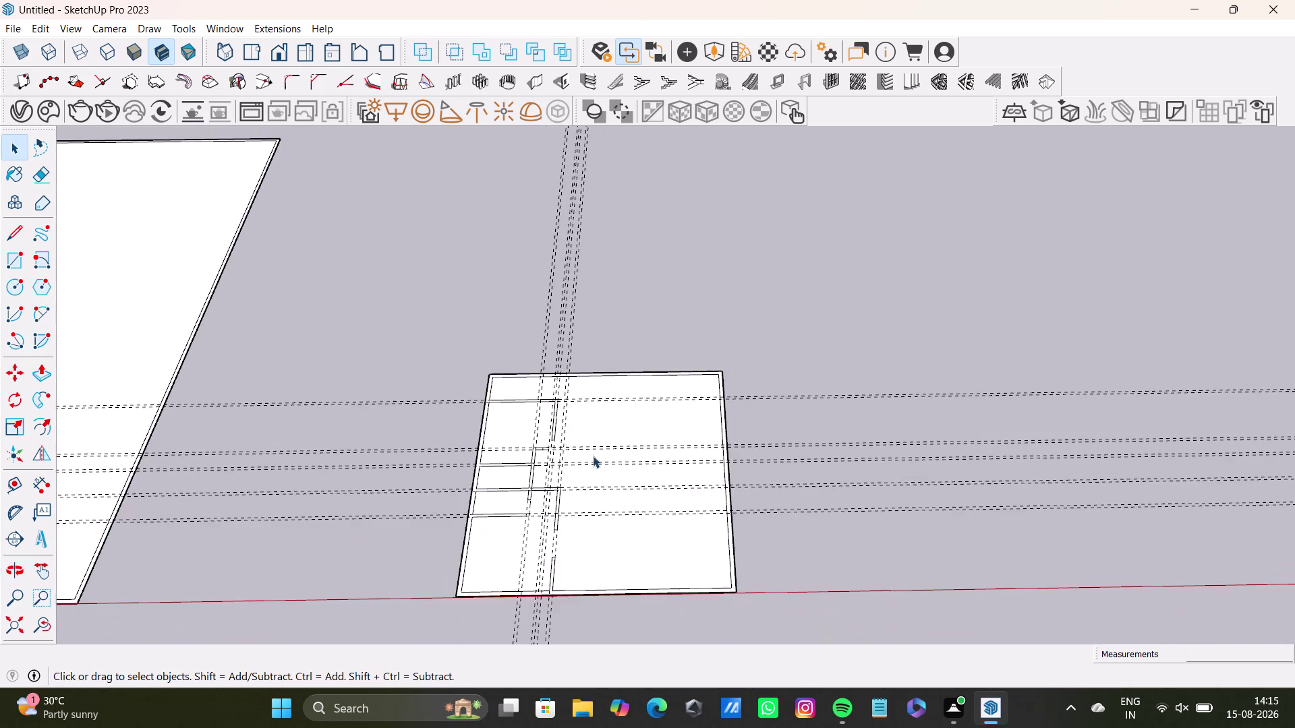
scroll(up, 3)
middle_drag(599, 510, 627, 342)
middle_drag(637, 422, 629, 476)
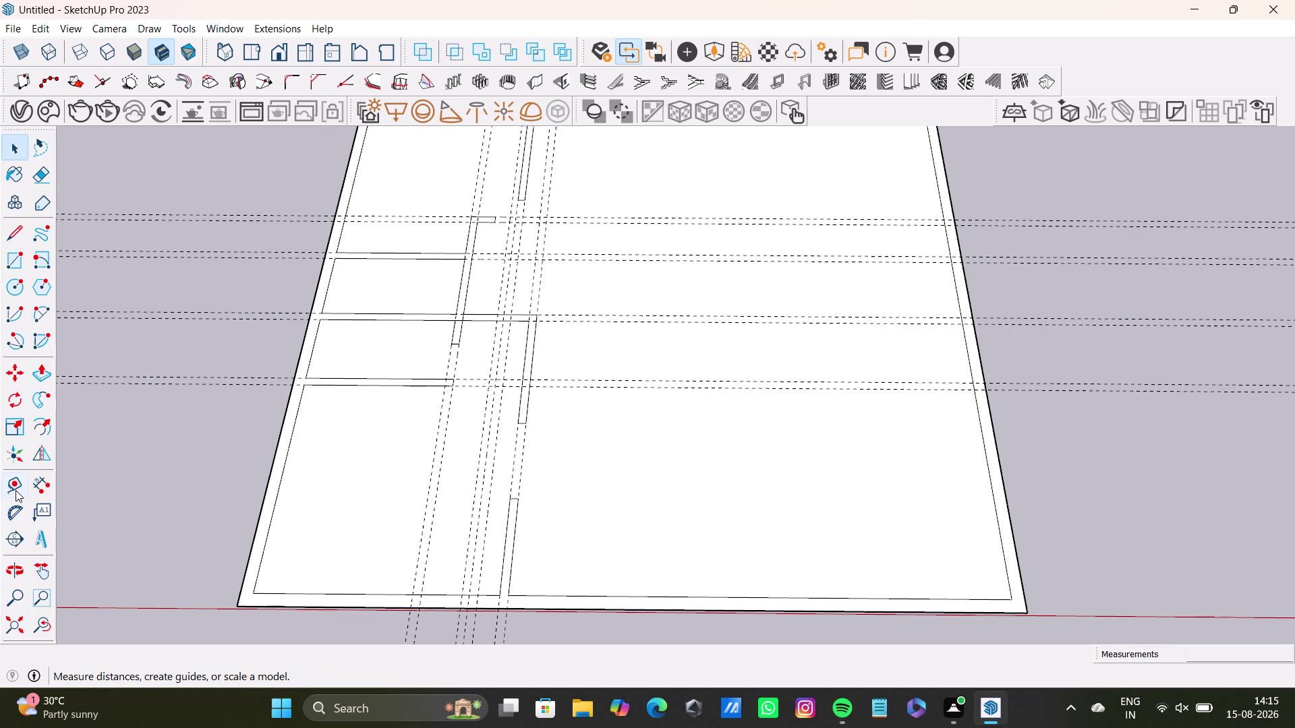
Pull a new dashed guide across the slab with the Tape Measure tool.
drag(12, 490, 29, 489)
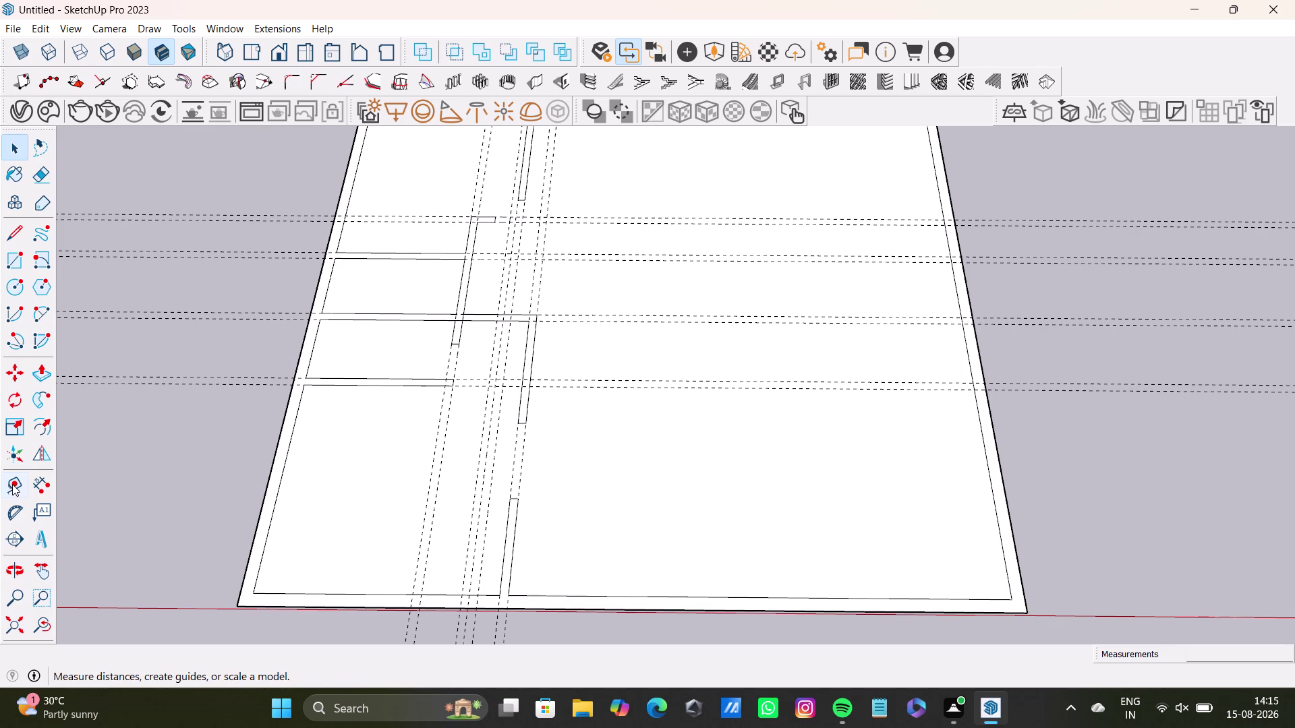
click(12, 484)
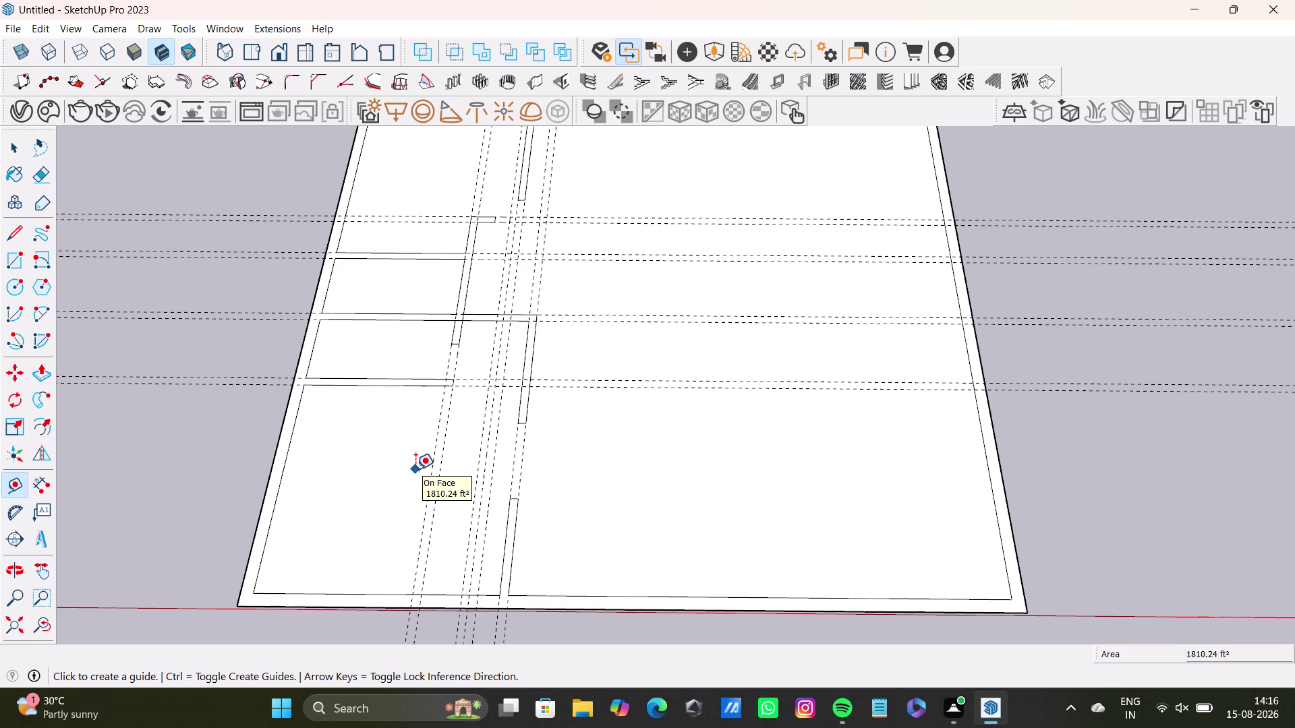
scroll(up, 3)
drag(502, 575, 513, 575)
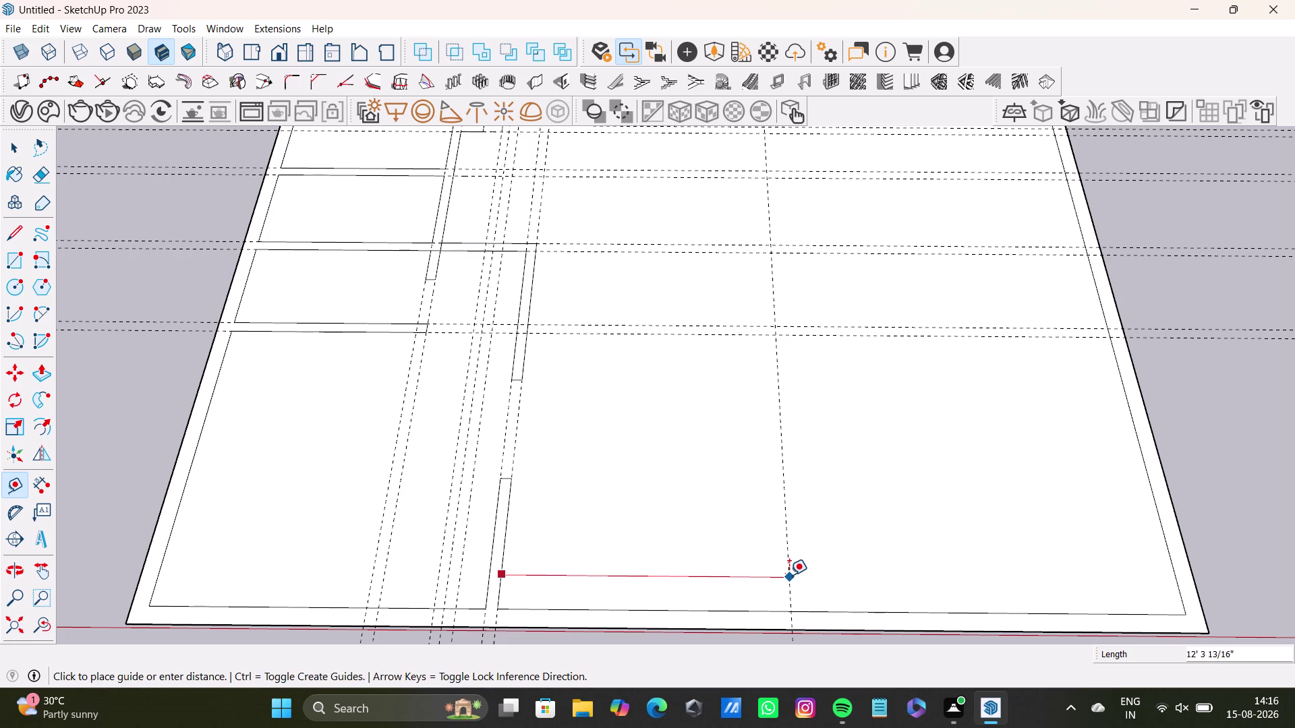
key(space)
scroll(down, 3)
scroll(down, 3)
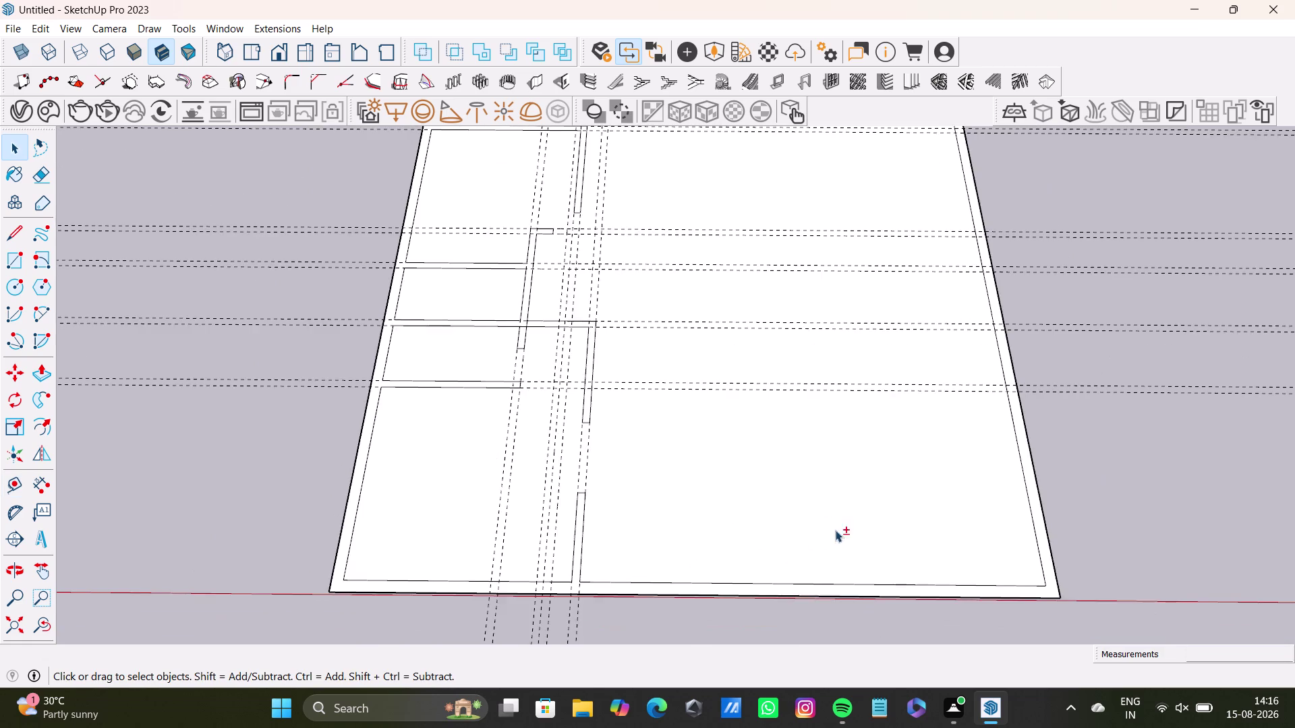
middle_drag(835, 530, 690, 534)
scroll(up, 3)
middle_drag(792, 505, 926, 400)
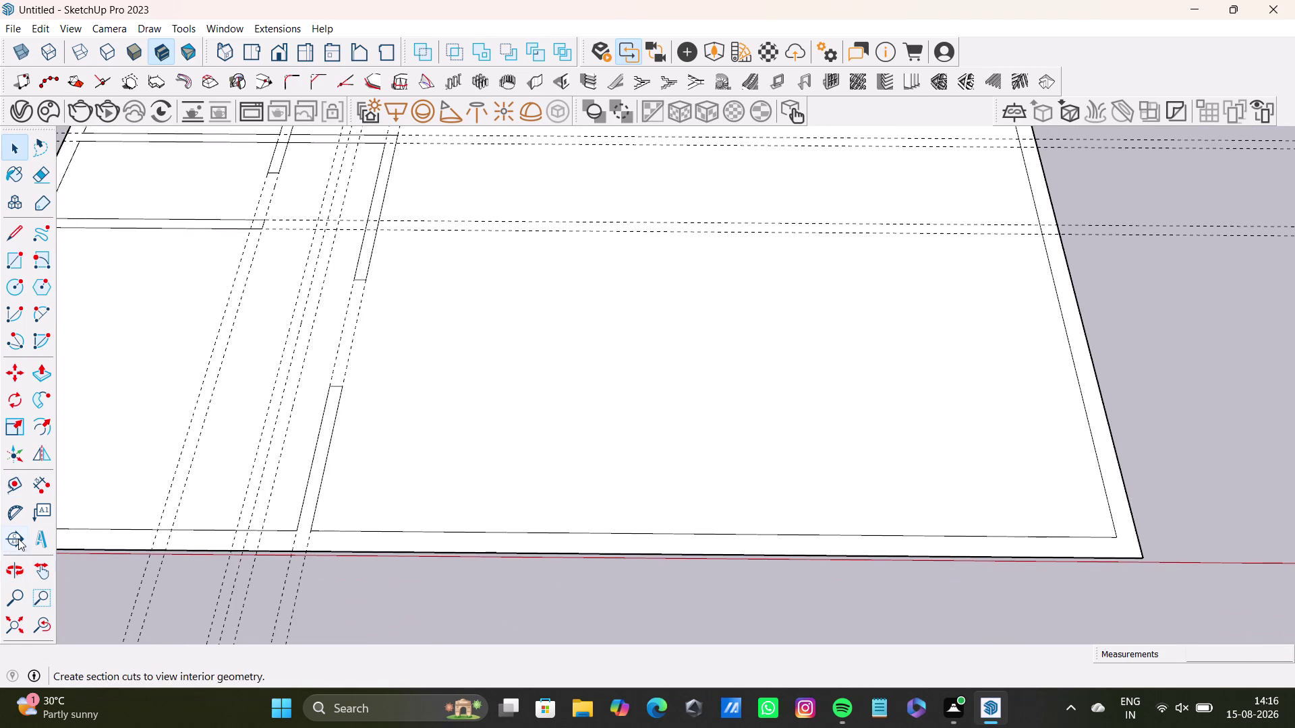
Add a horizontal guide 12'5" from the slab's inner edge.
drag(18, 483, 26, 483)
scroll(up, 3)
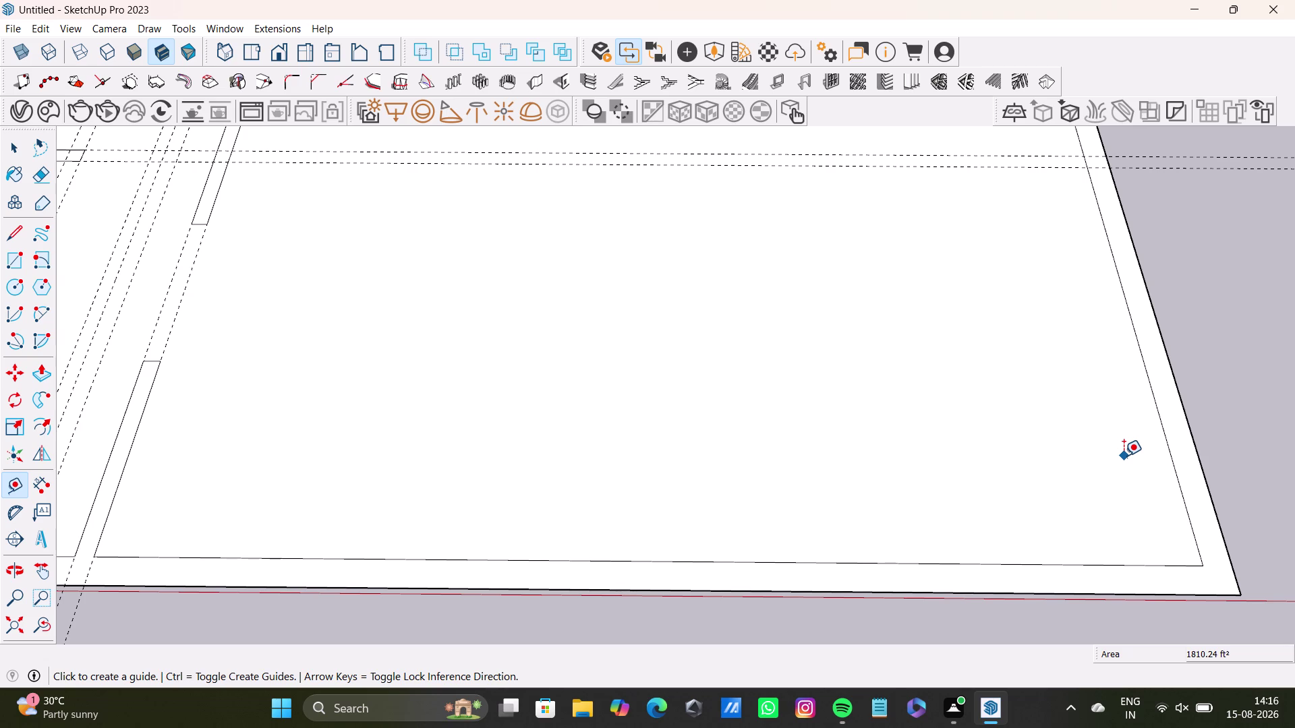
click(1174, 482)
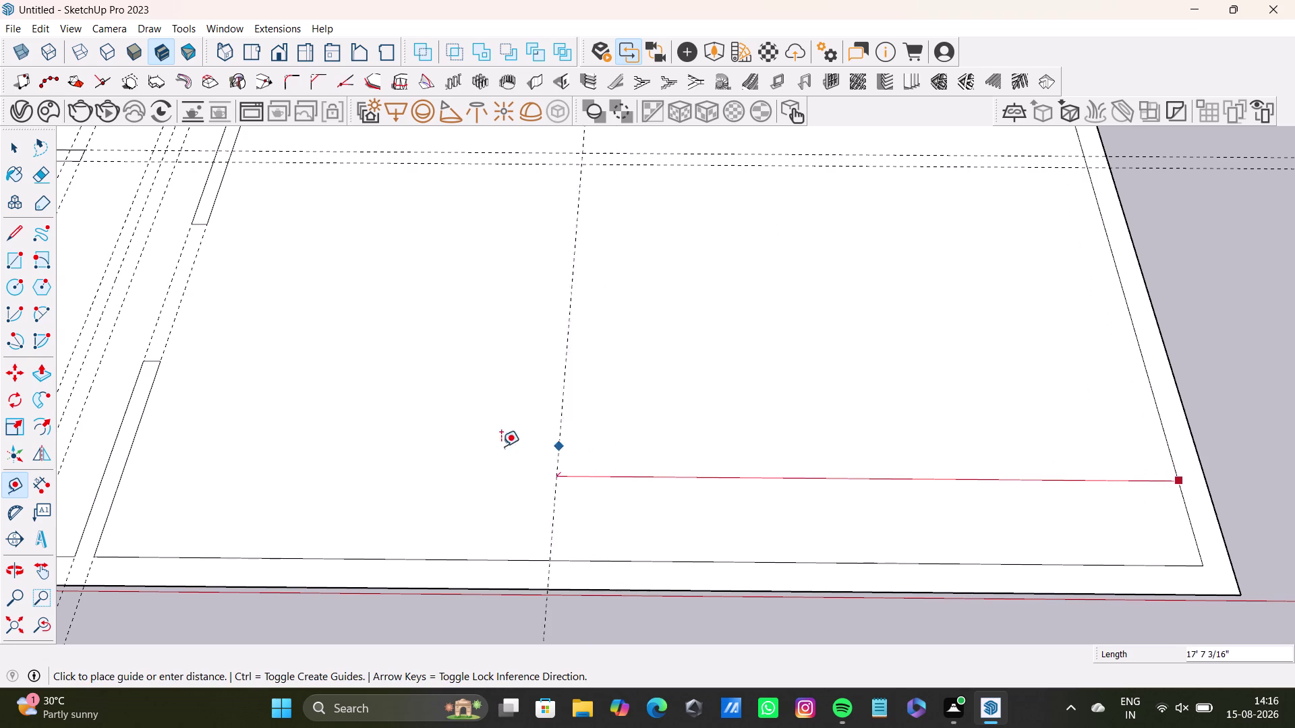
scroll(down, 3)
middle_drag(449, 429, 567, 491)
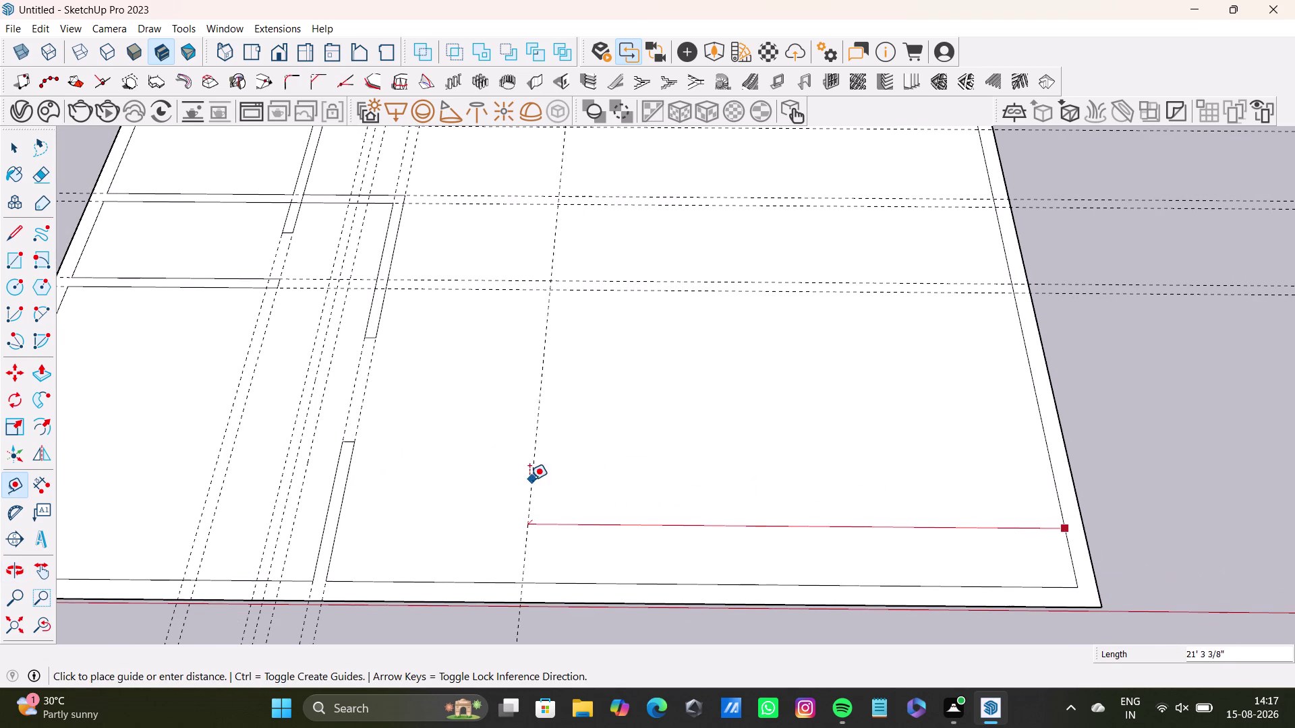
text(12)
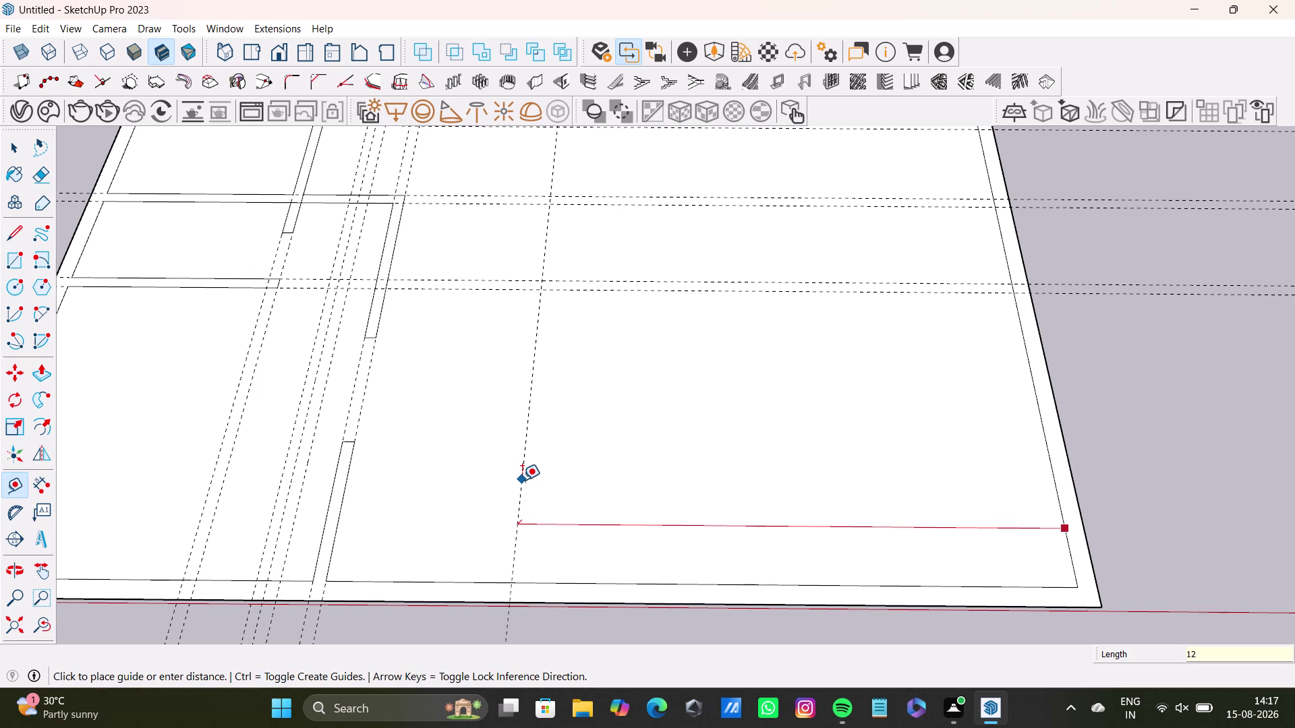
text('5")
key(Return)
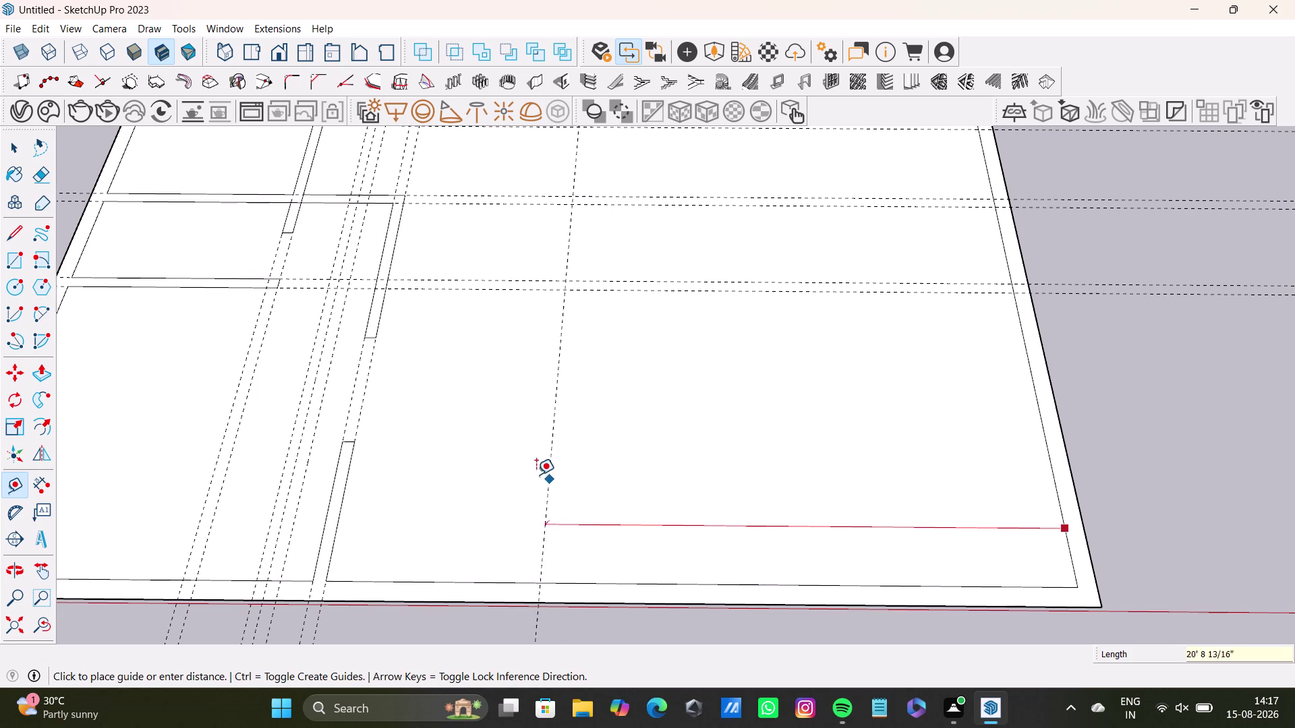
key(space)
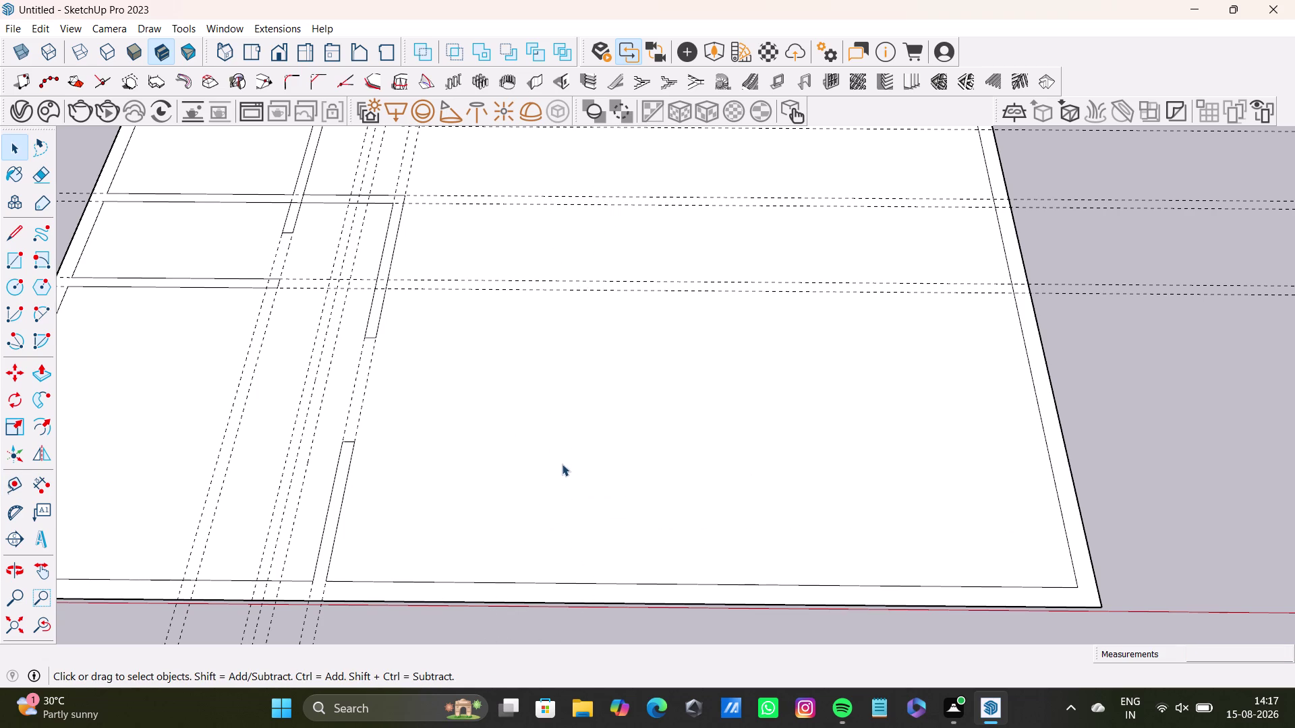
Place a vertical guide 12'5" from the slab's right inner edge.
key(t)
click(1063, 534)
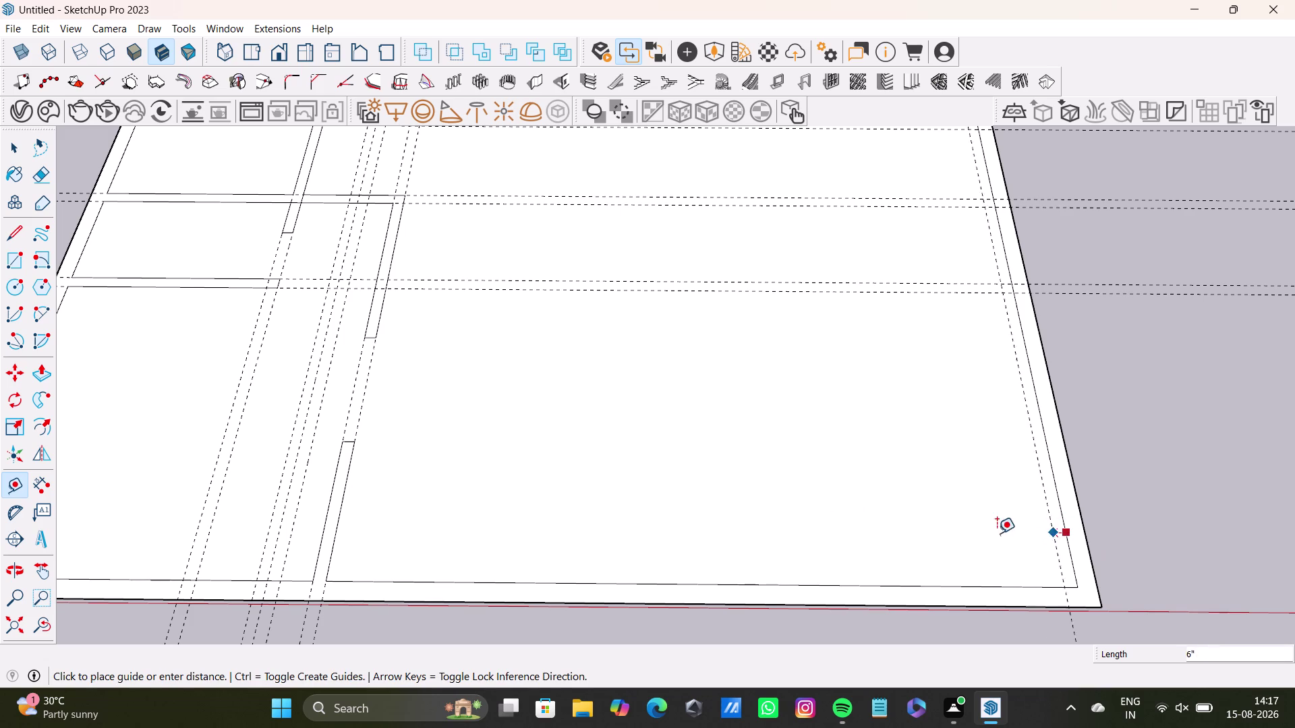
key(1)
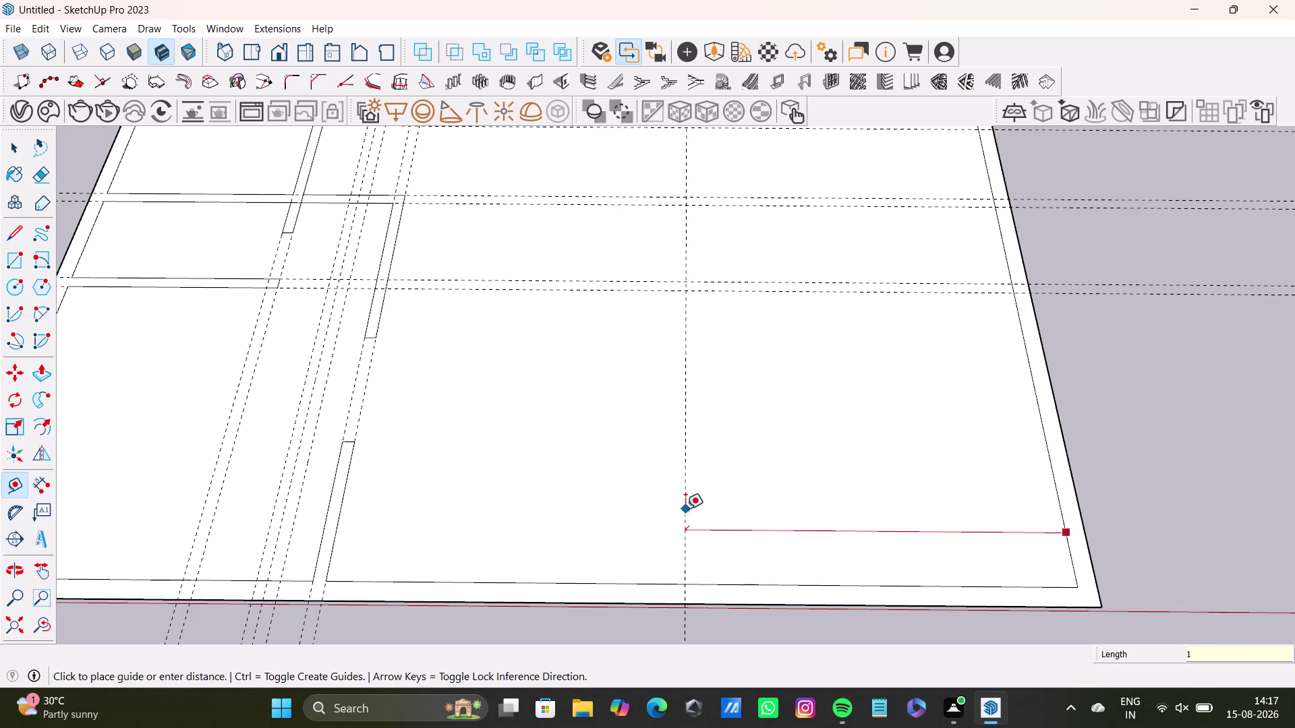
text(2')
key(5)
key(shift+quotedbl)
key(Return)
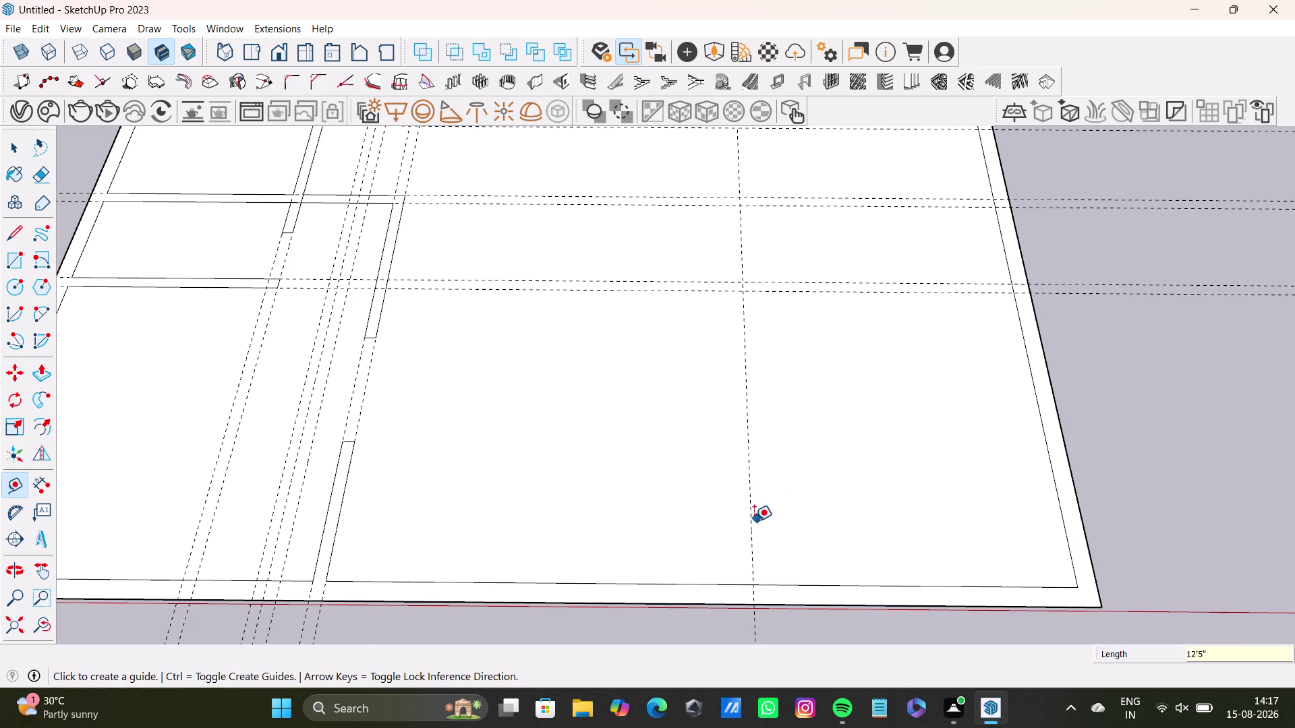
Add a second vertical guide 6" away and a horizontal guide 13'6" from the bottom edge.
click(752, 523)
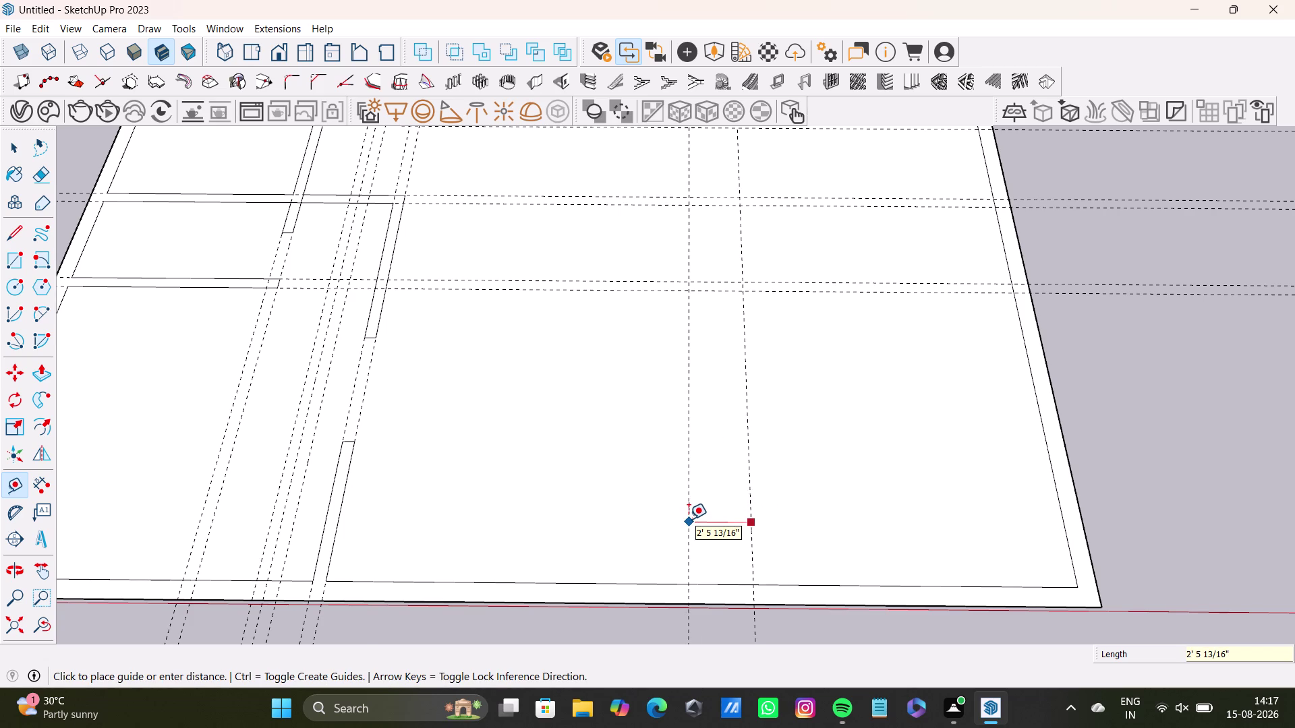
text(6")
key(Return)
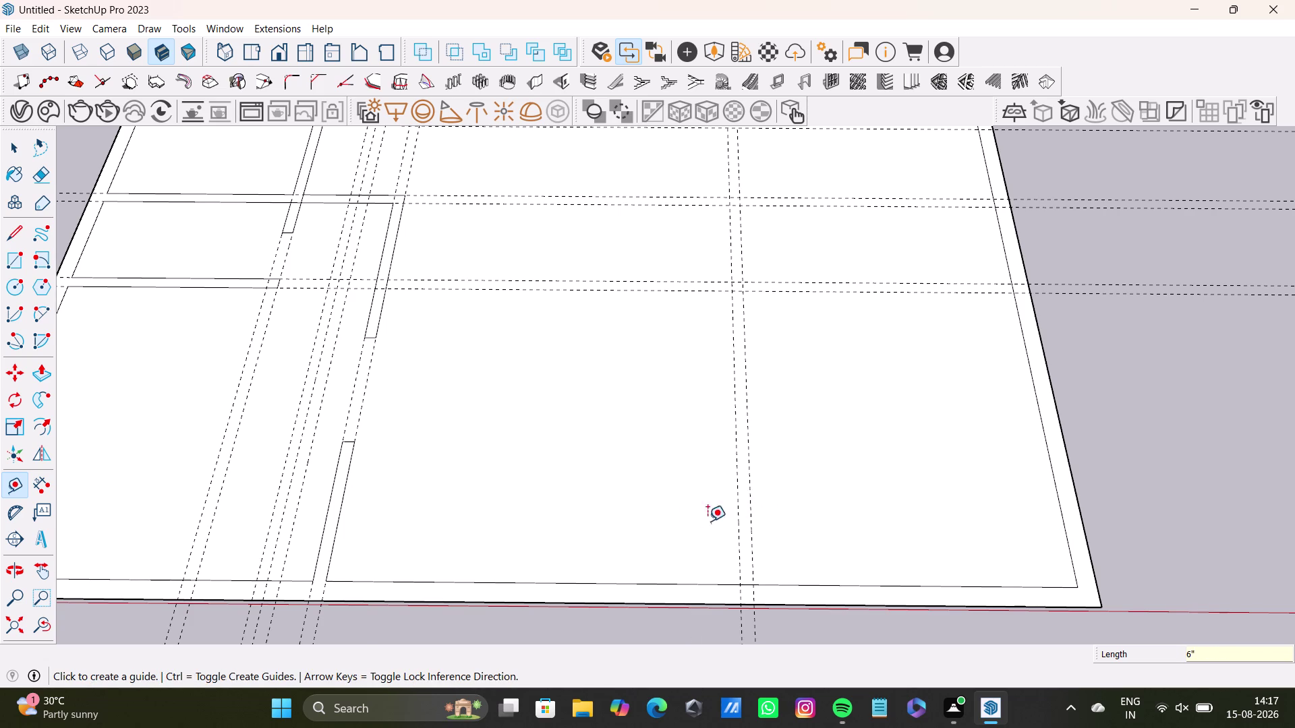
click(824, 586)
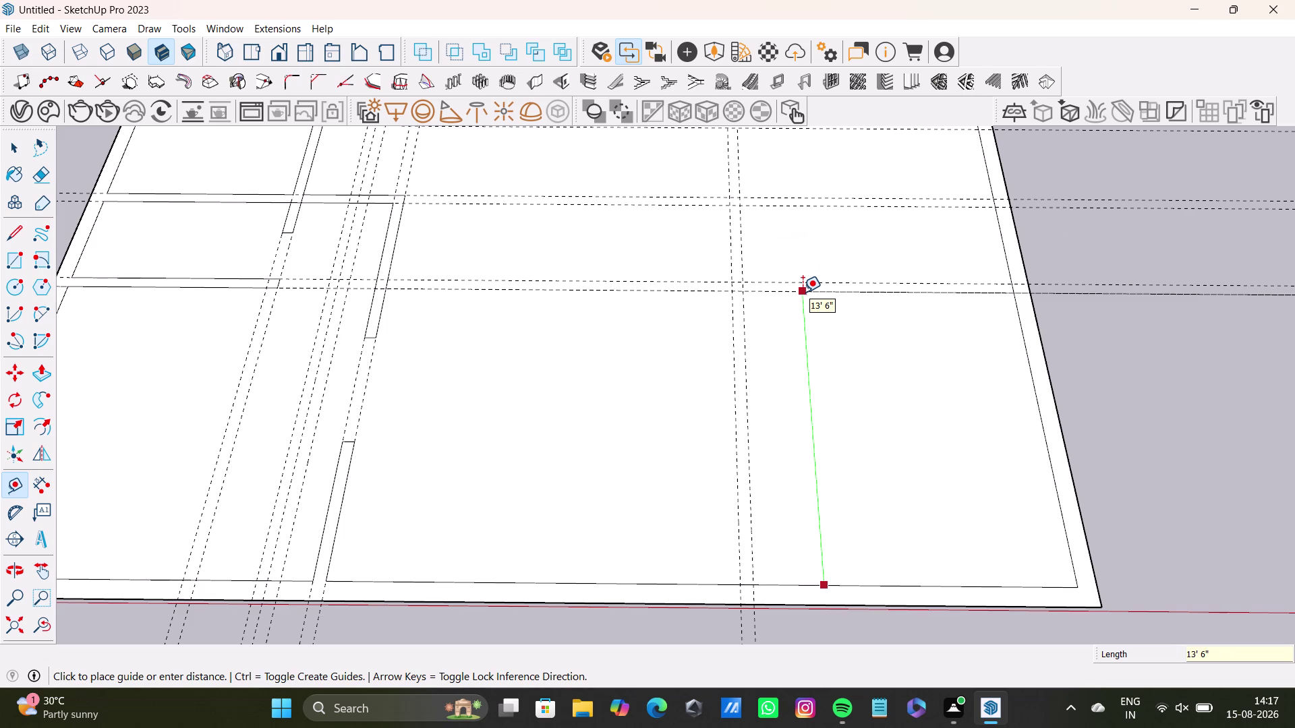
key(space)
Orbit and pan to review the whole slab and its right part.
scroll(down, 3)
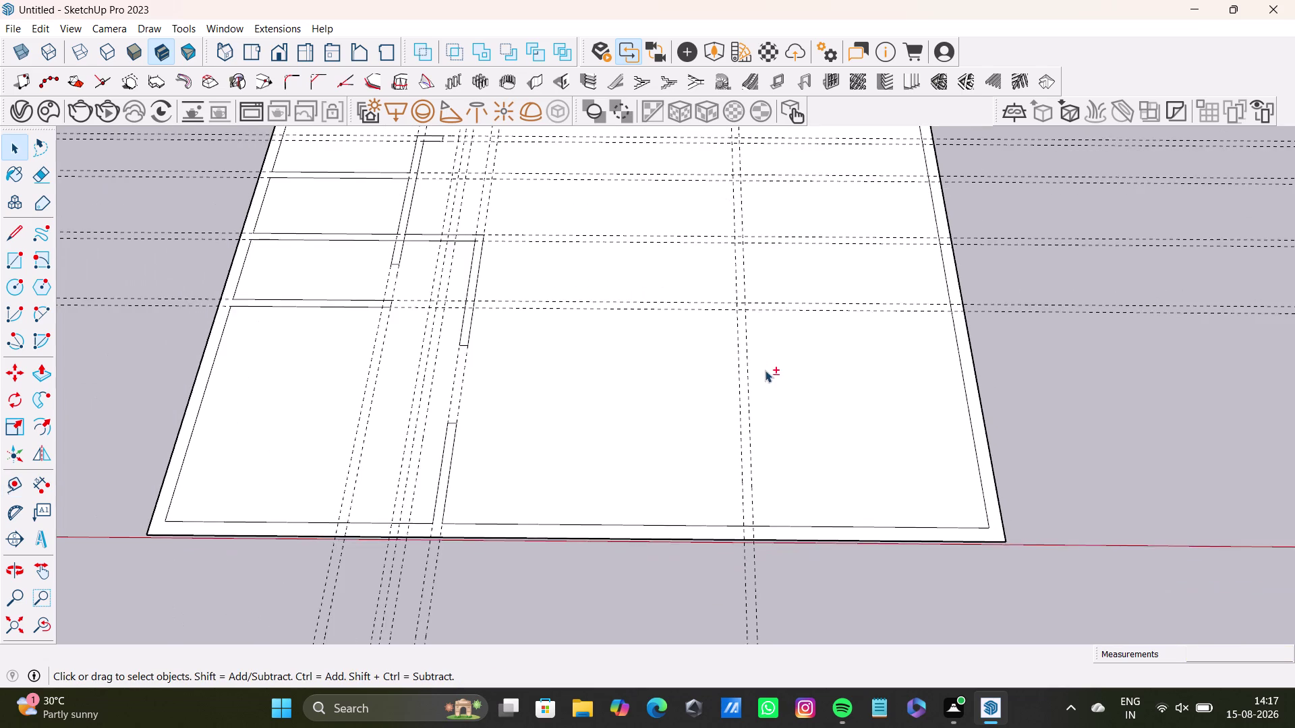
middle_drag(765, 370, 729, 516)
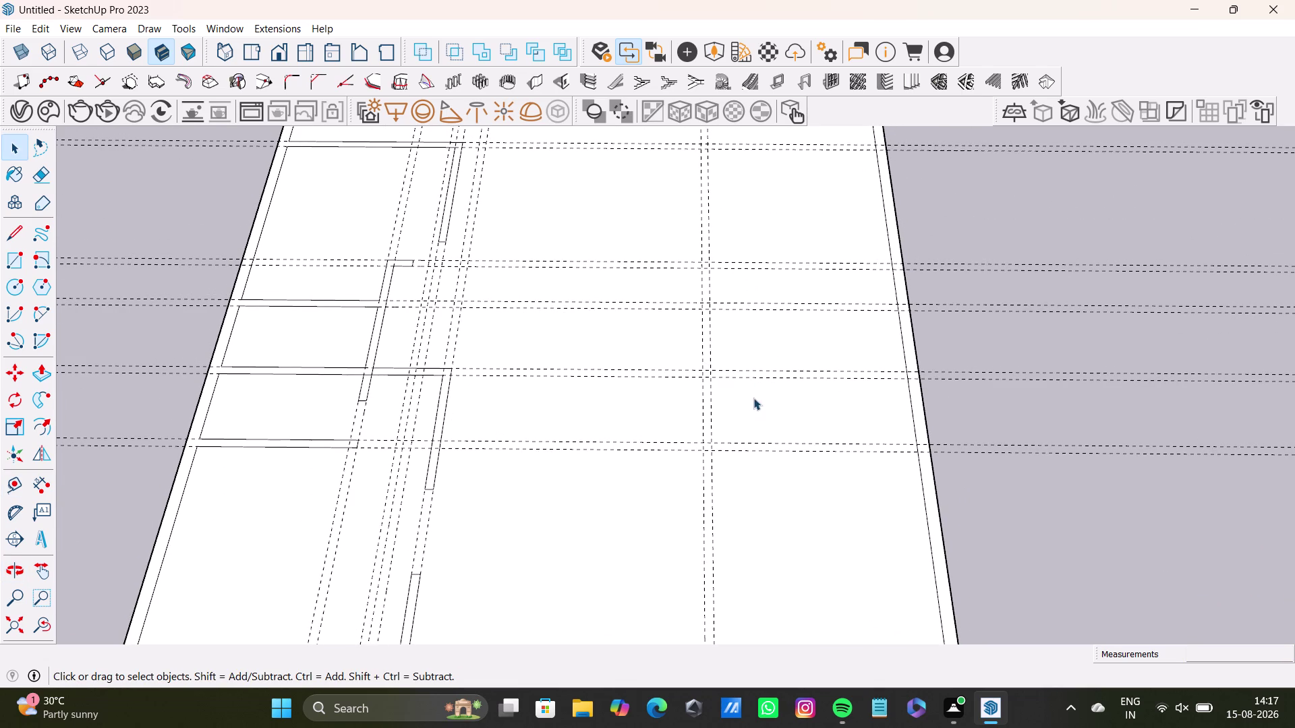
middle_drag(768, 349, 757, 505)
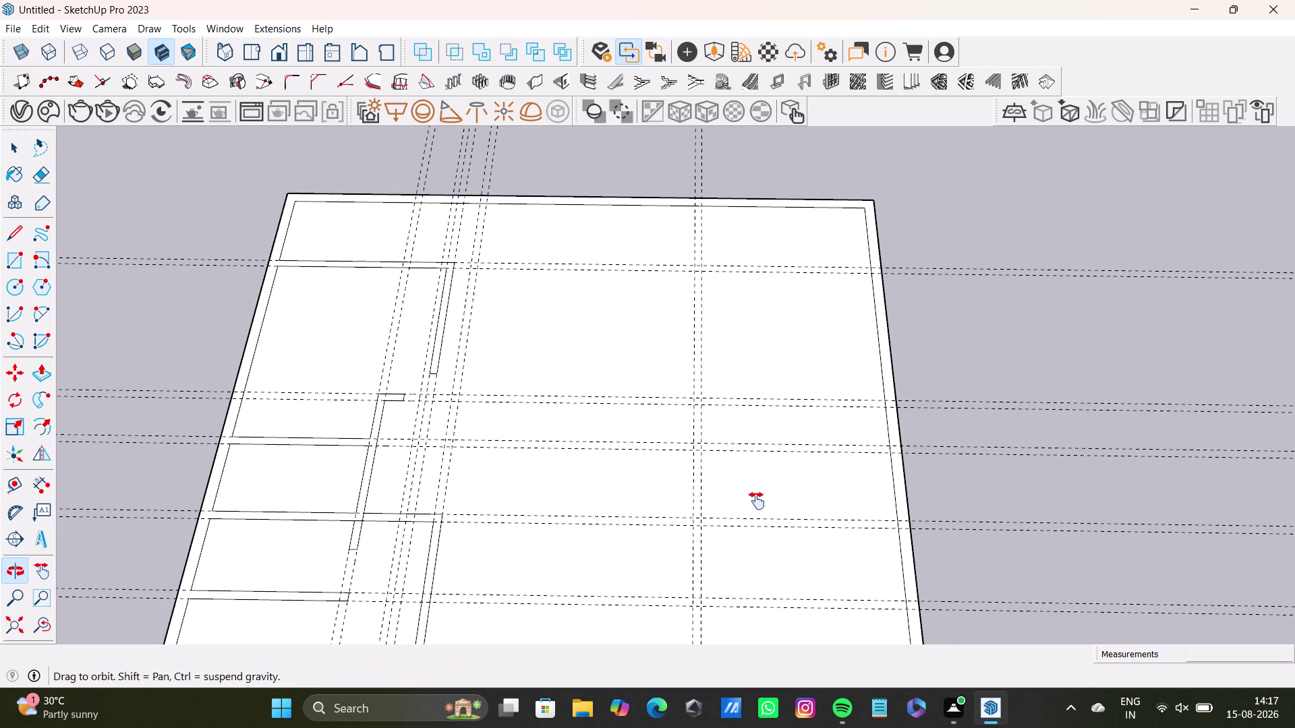
middle_drag(757, 505, 746, 283)
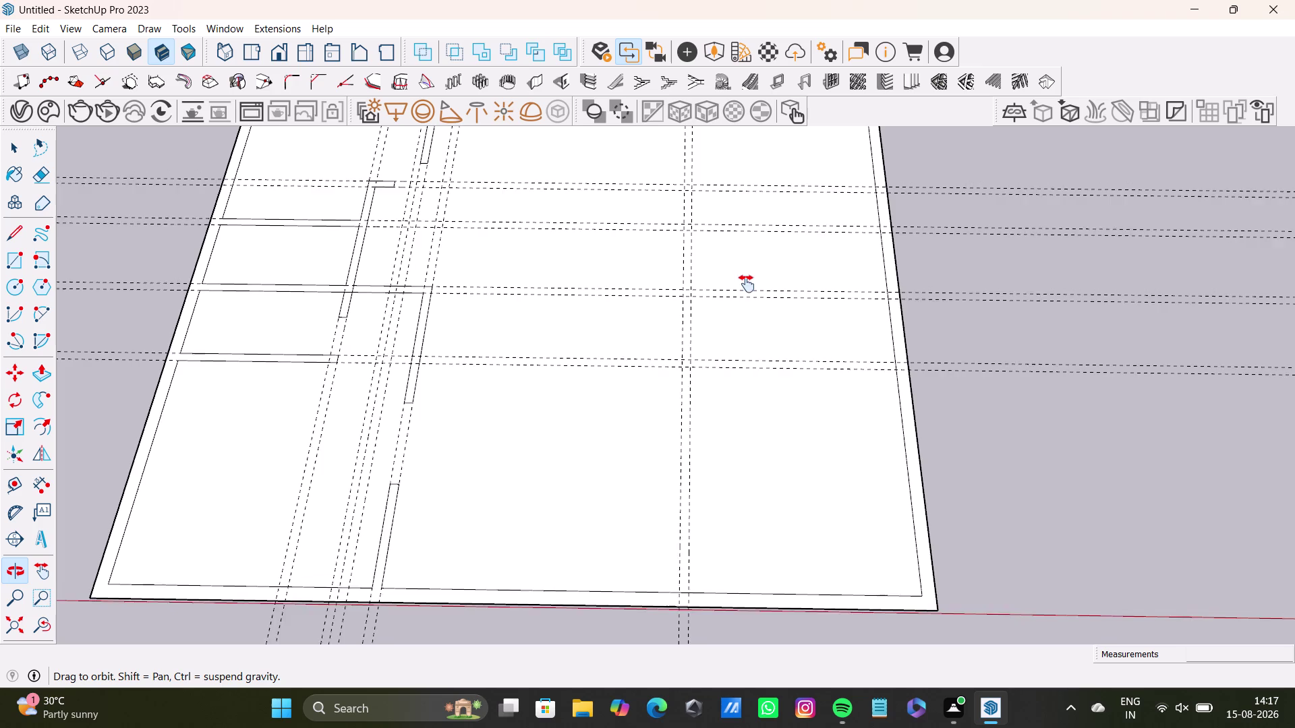
middle_drag(746, 283, 752, 285)
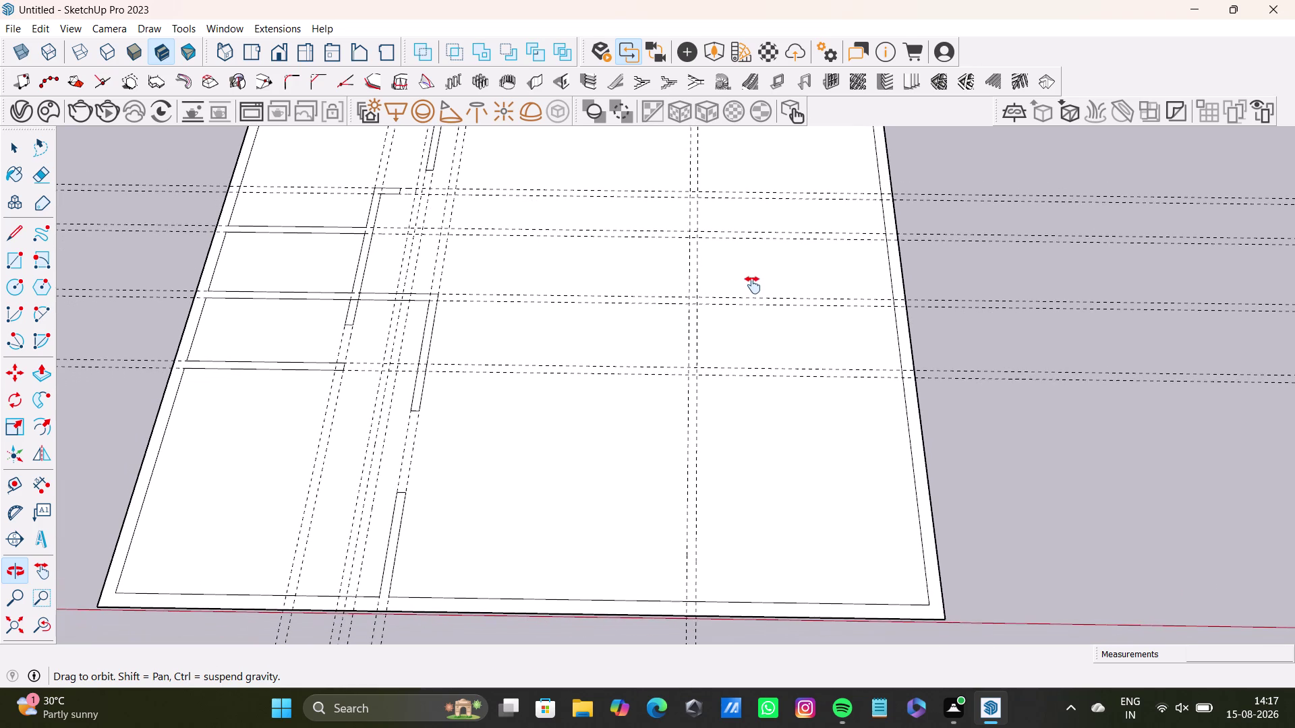
middle_drag(752, 285, 745, 318)
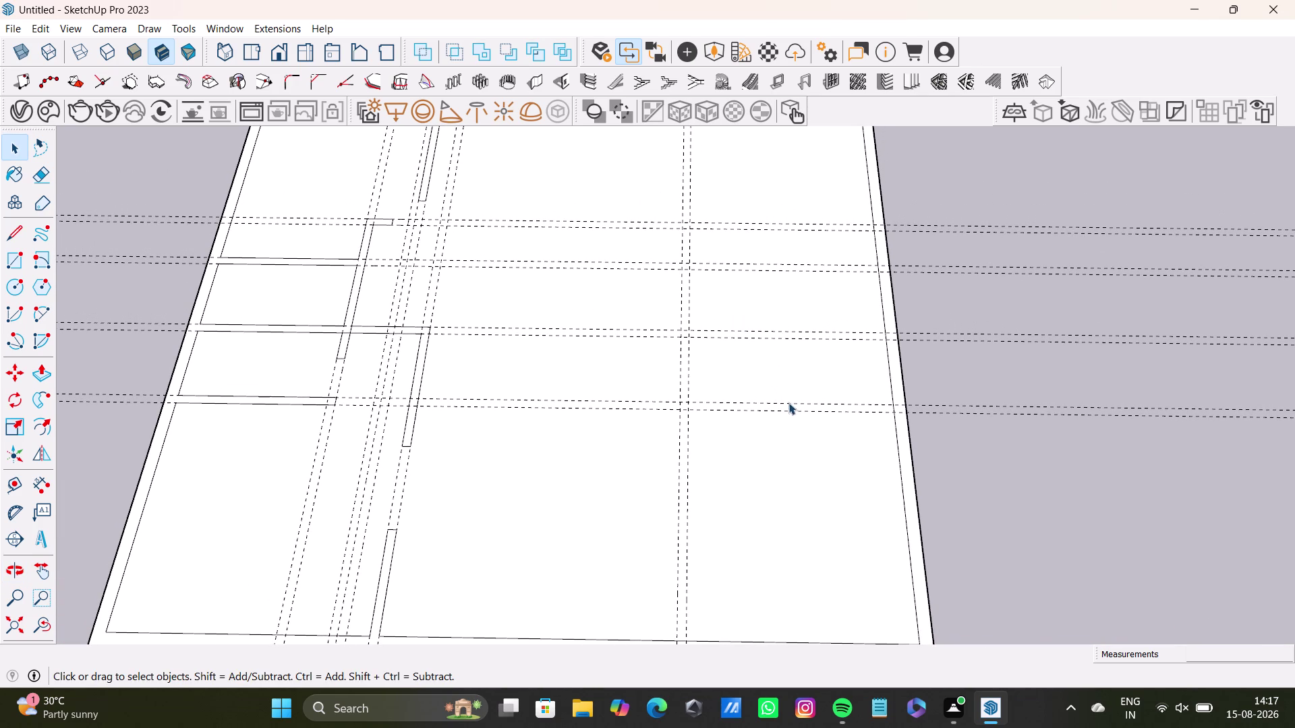
scroll(up, 3)
middle_drag(743, 397, 745, 434)
key(l)
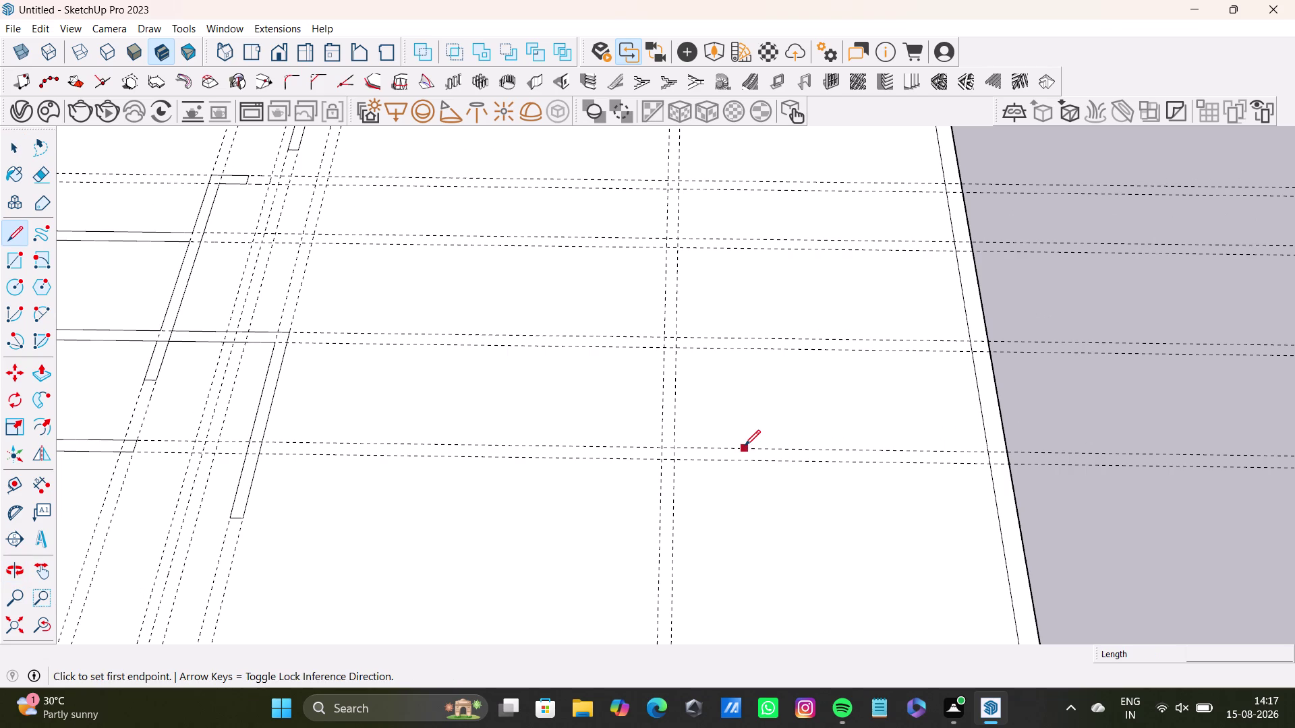
Place a guide 4'6" above an existing horizontal guide.
key(BackSpace)
key(t)
key(Return)
click(742, 445)
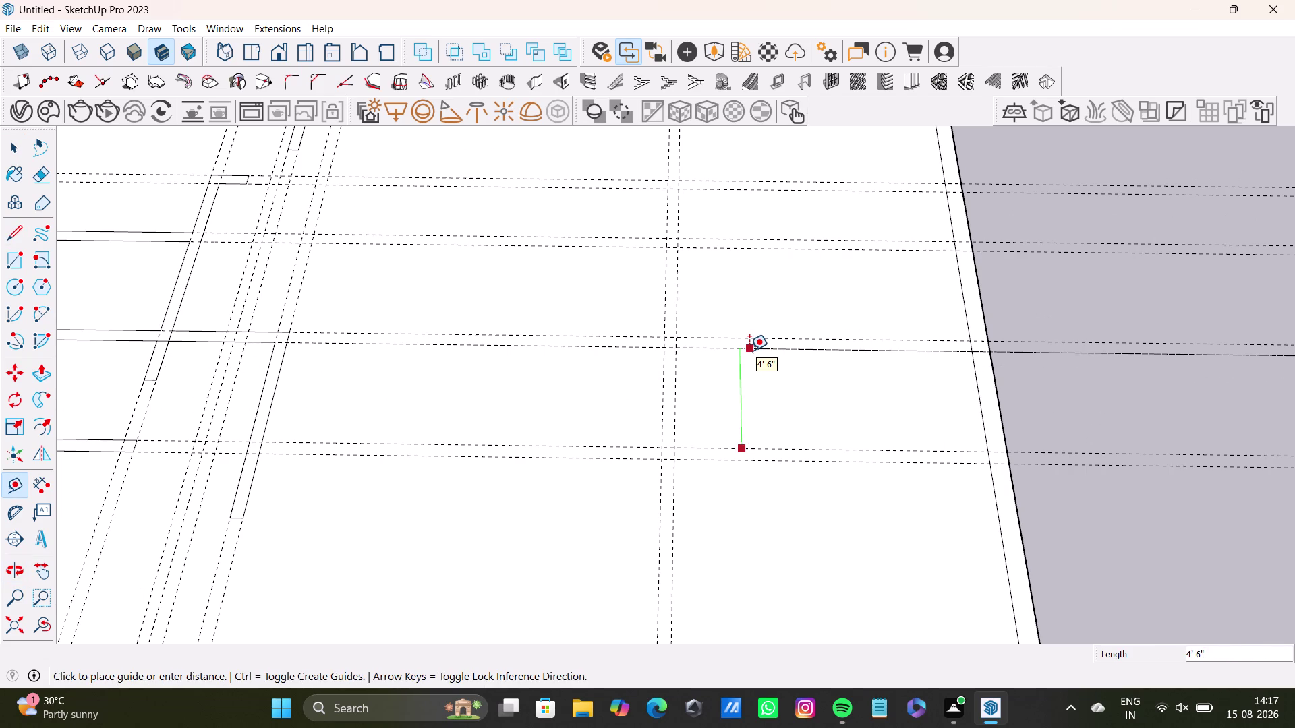
key(space)
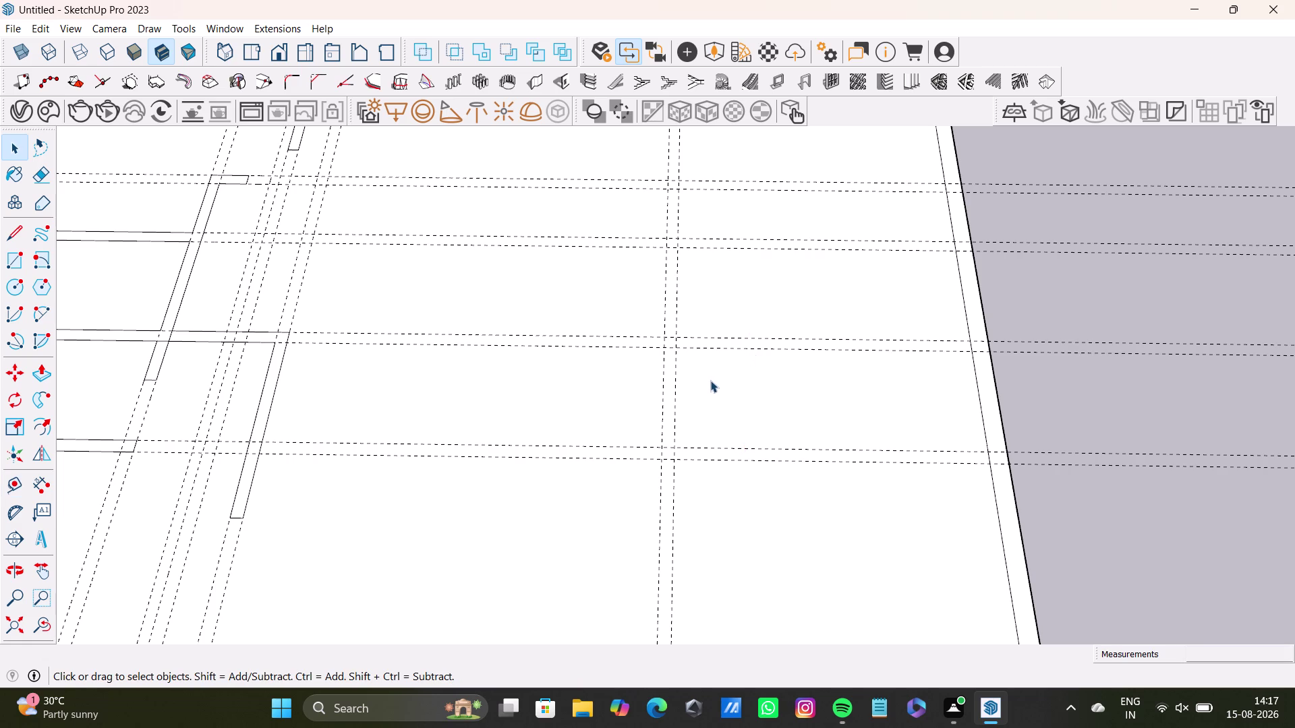
Add a vertical guide 9' from an existing guide, plus another 6" beyond it.
key(t)
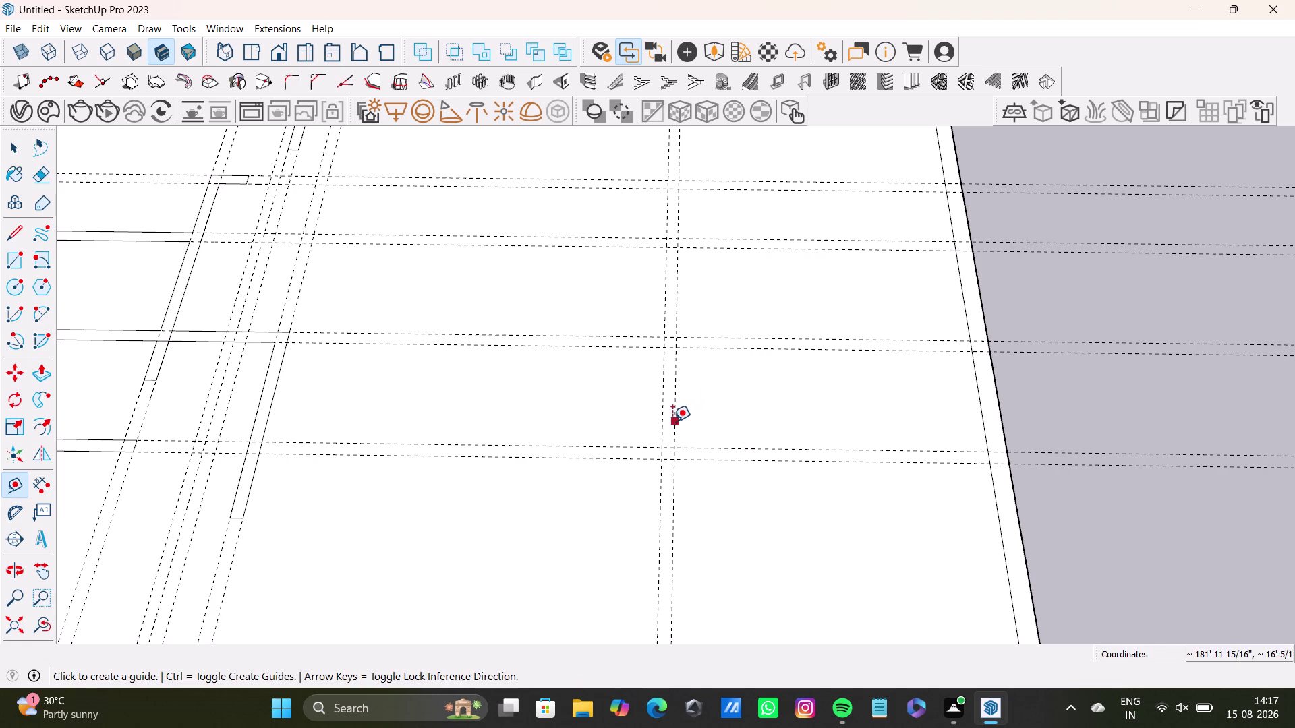
click(673, 422)
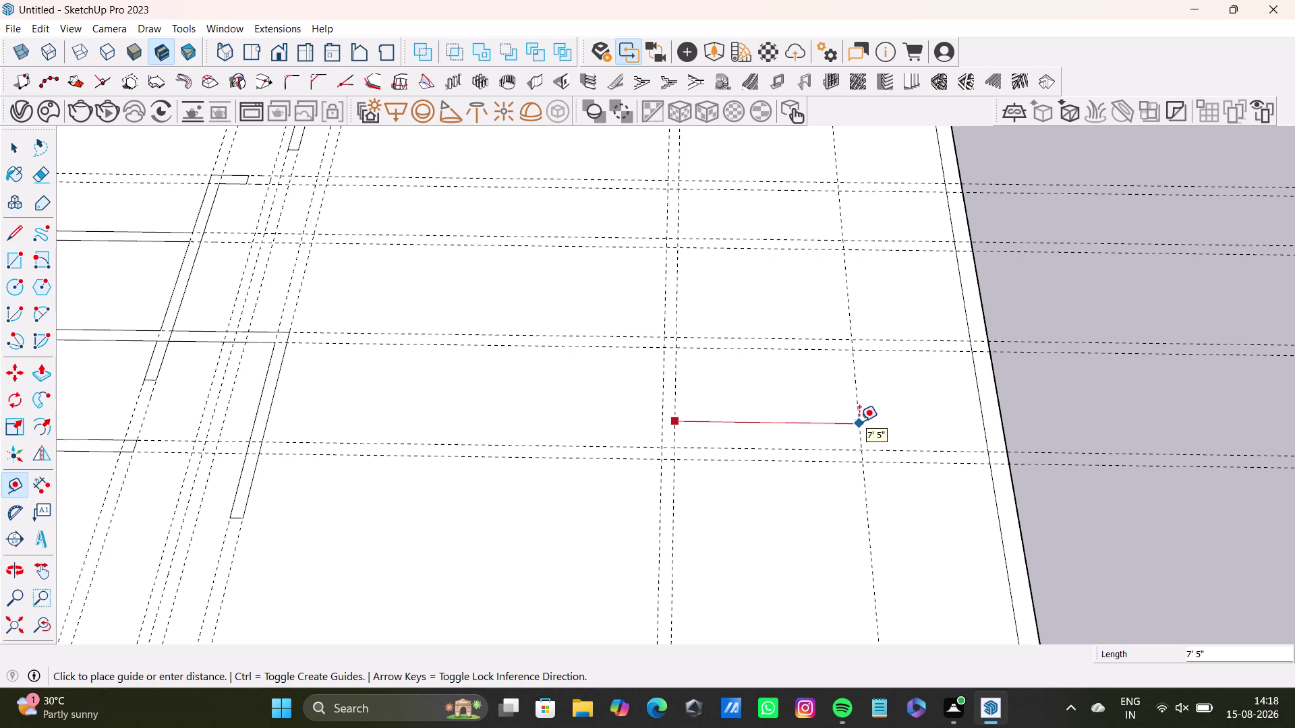
text(9')
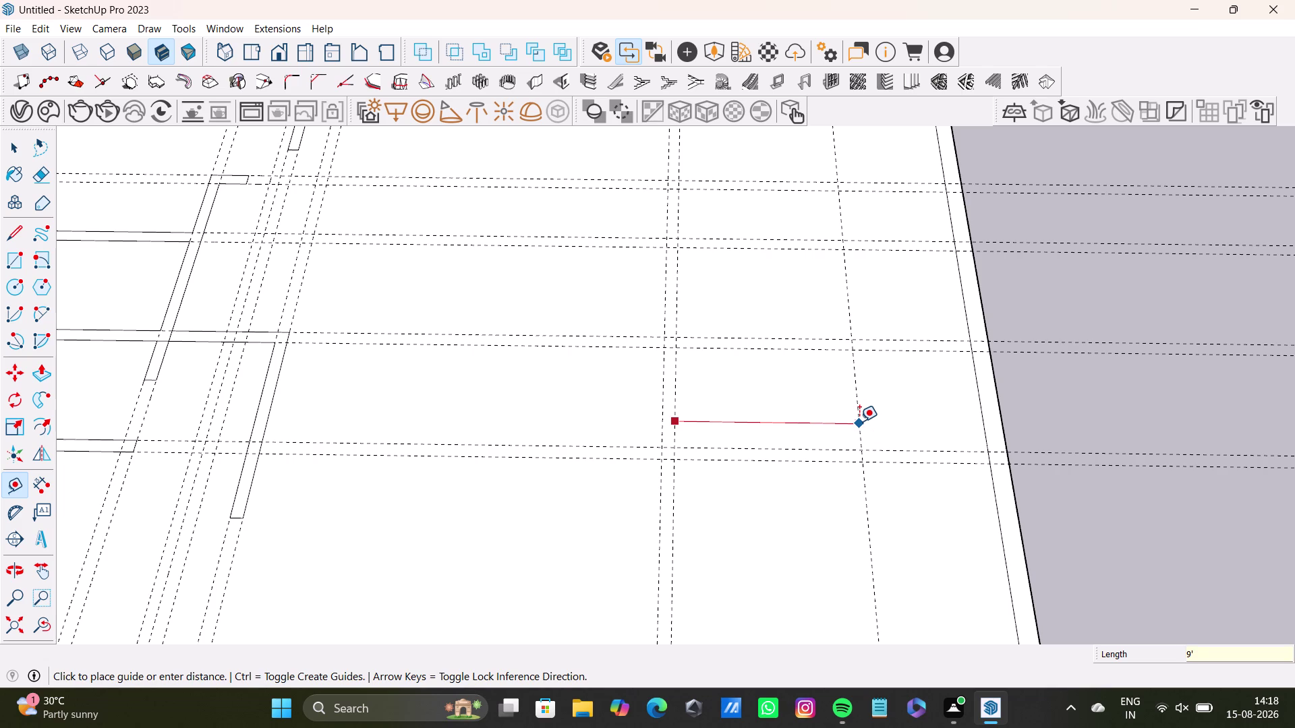
key(Return)
click(898, 432)
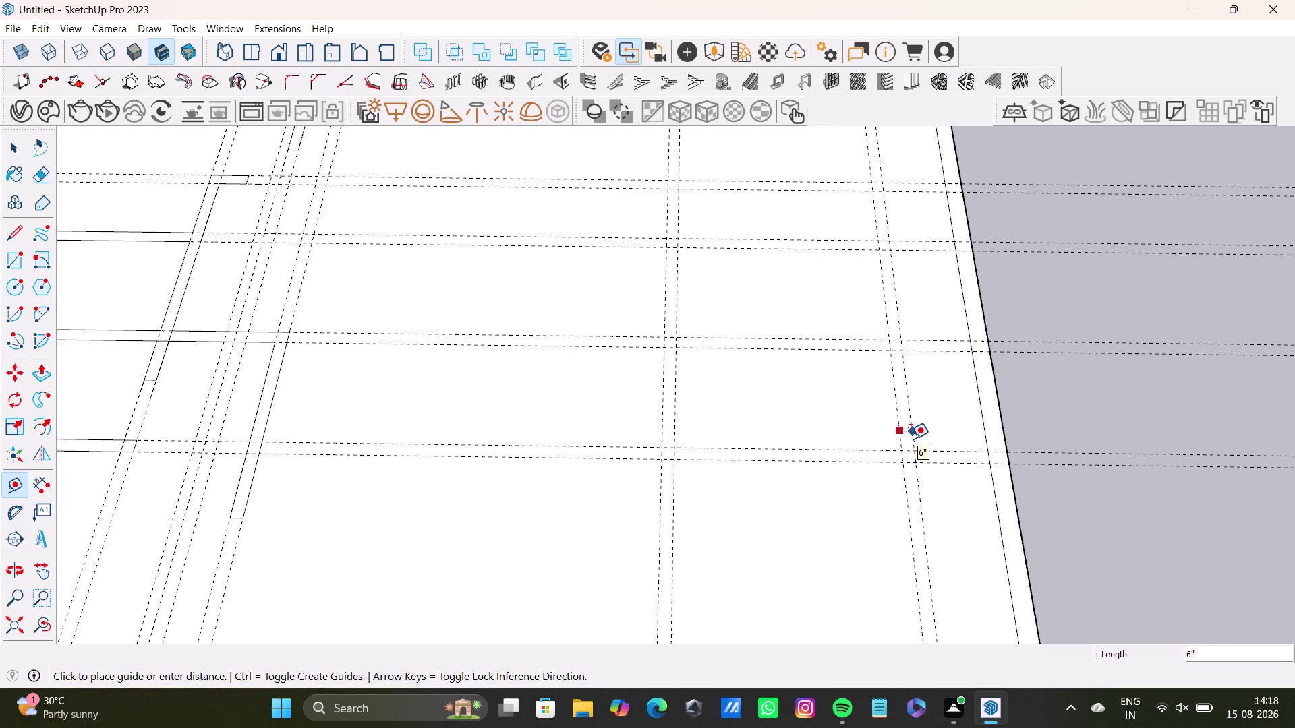
text(6")
key(Return)
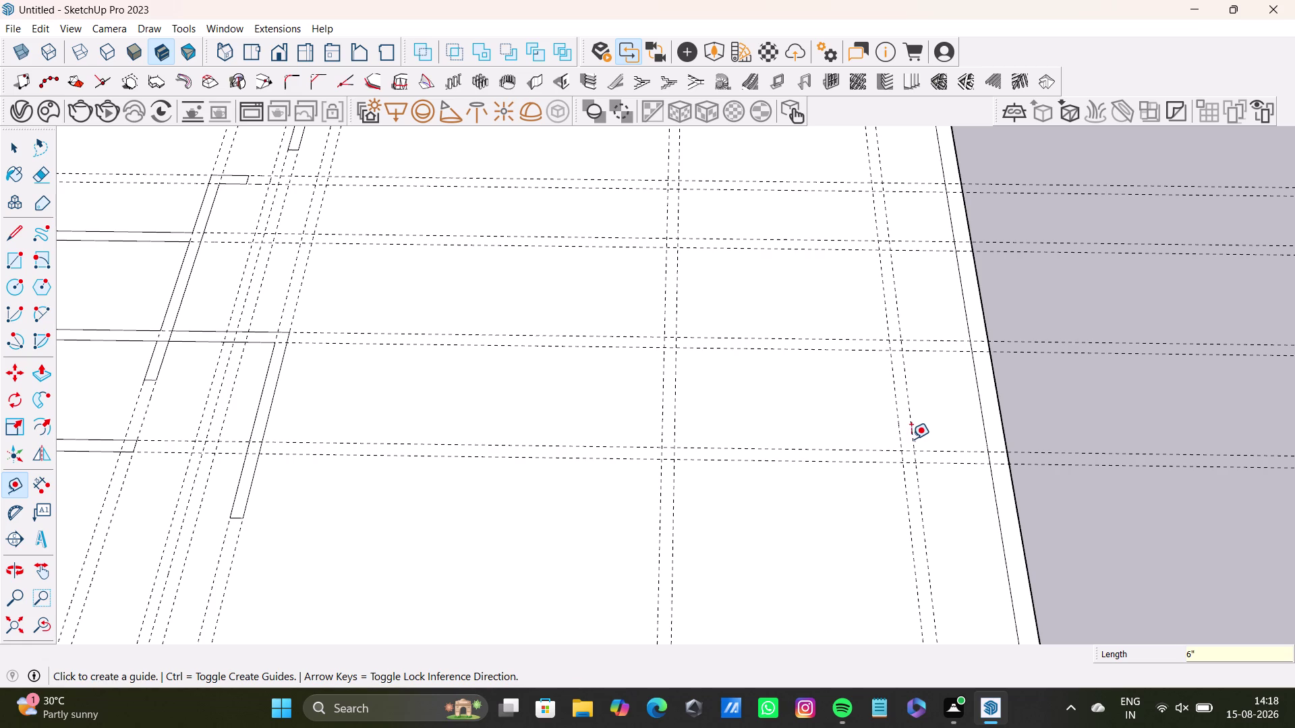
Start another guide, undo twice, and pan across the slab back to the wall strips.
scroll(up, 3)
middle_drag(900, 416, 694, 406)
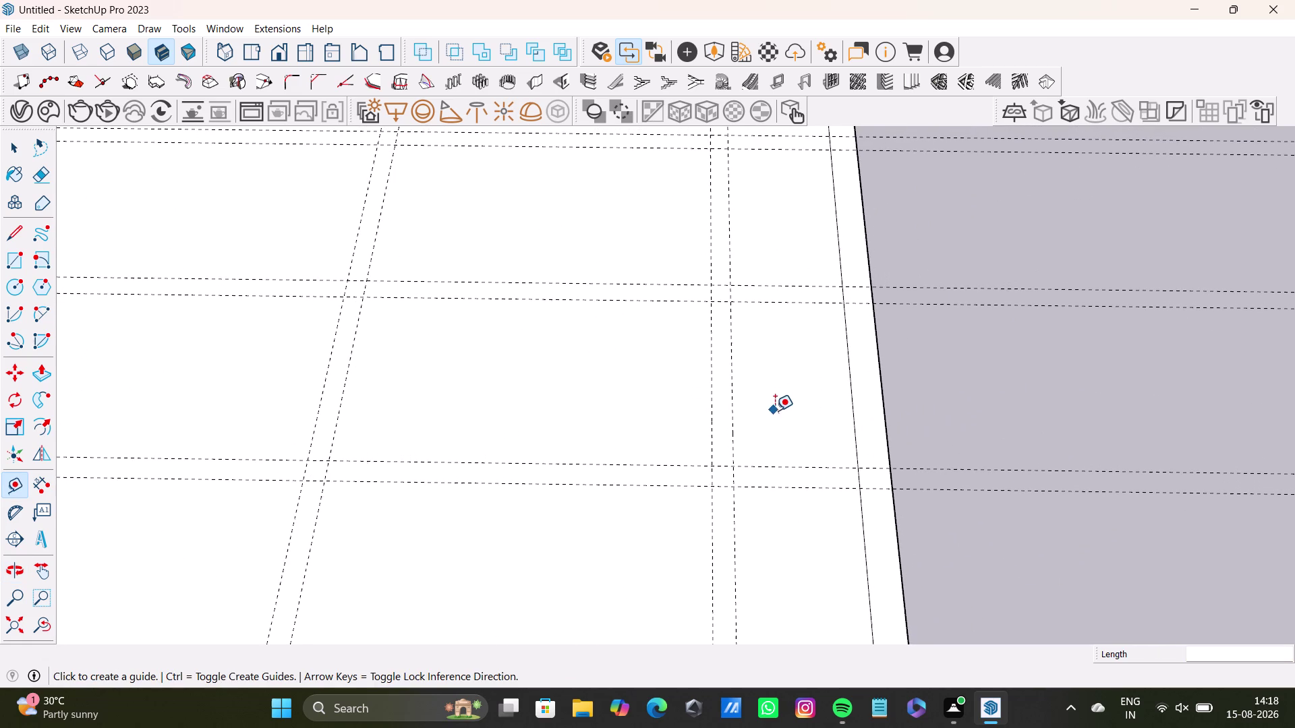
scroll(up, 3)
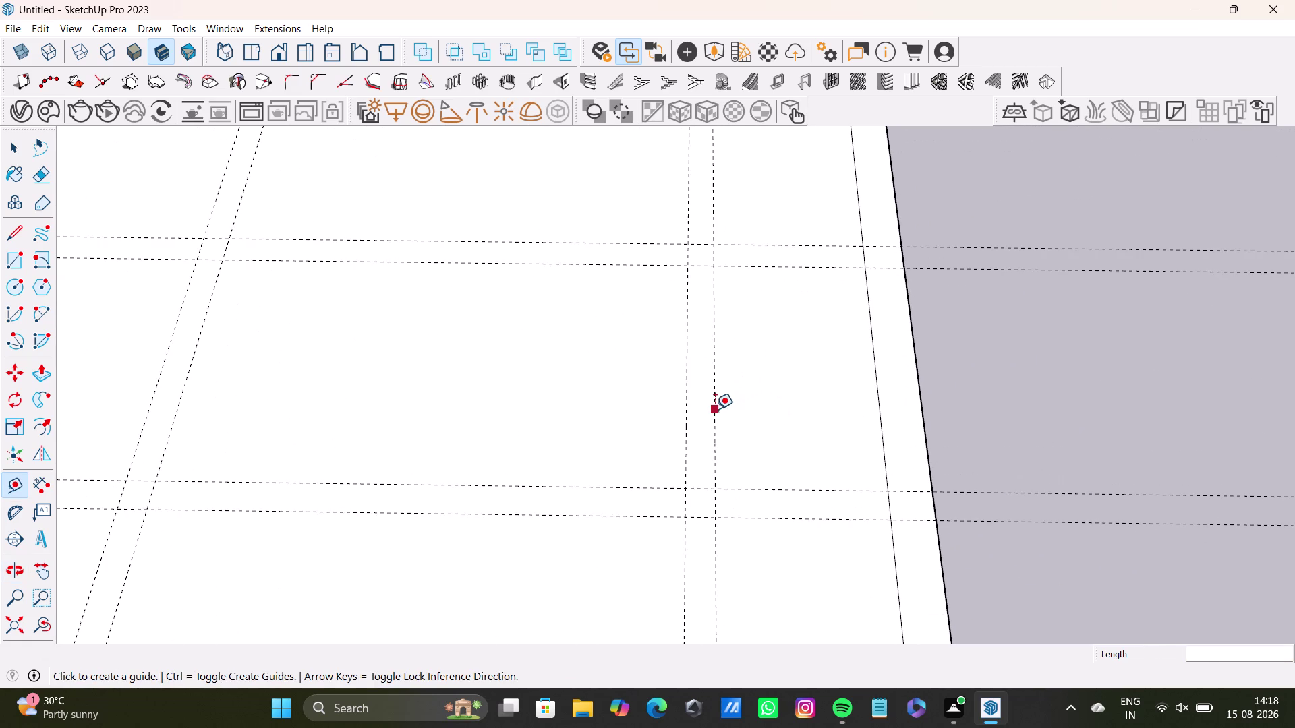
click(714, 410)
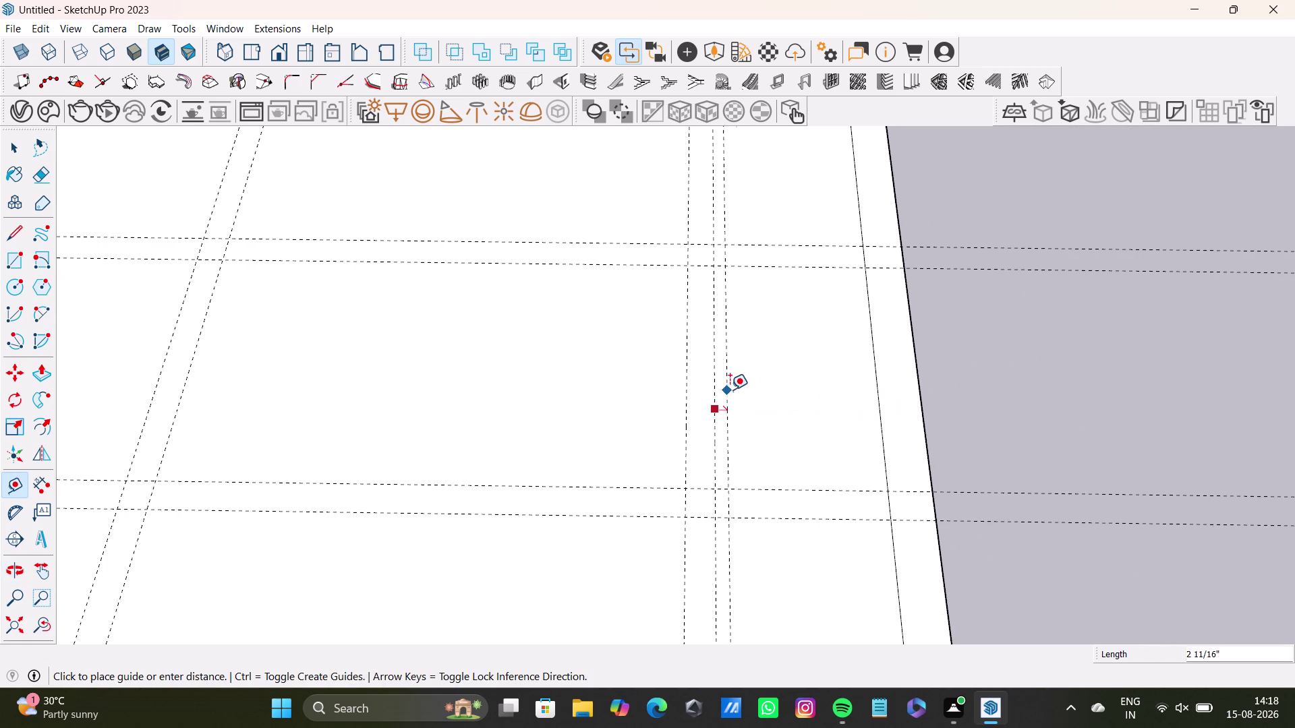
key(ctrl+z)
key(ctrl+z)
scroll(down, 3)
middle_drag(617, 397, 794, 383)
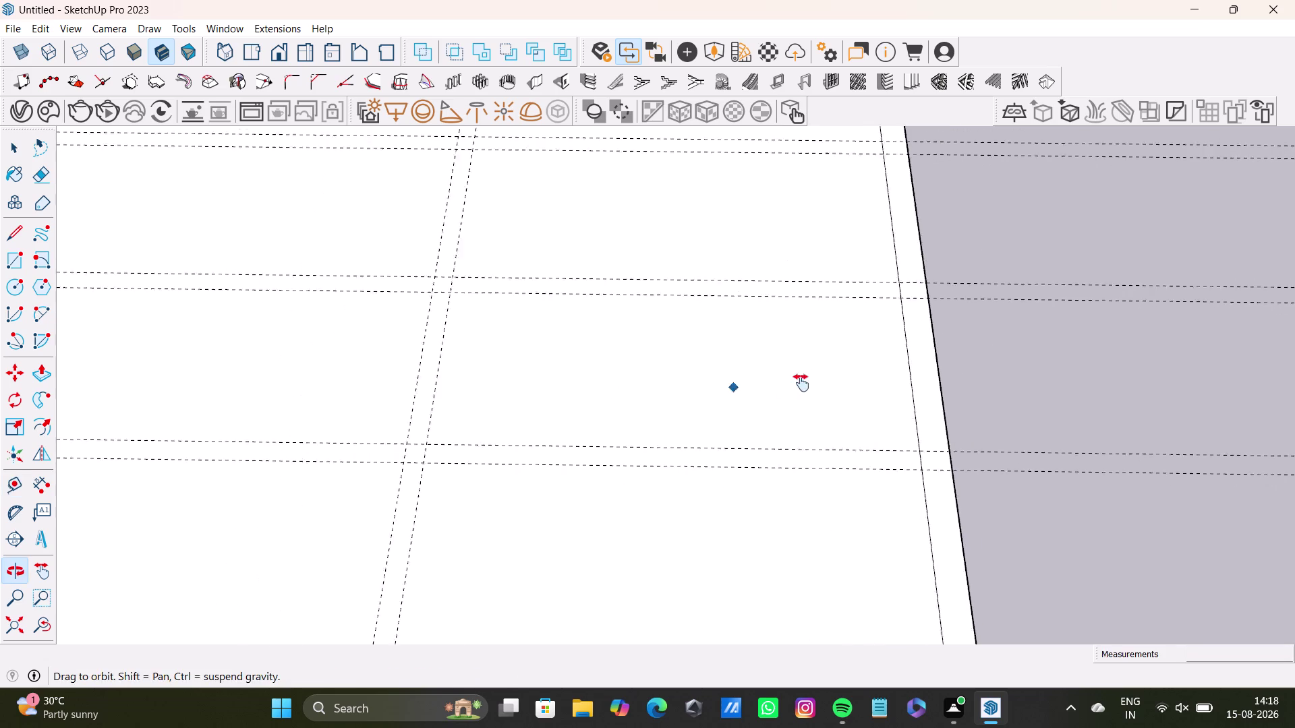
middle_drag(795, 383, 804, 384)
scroll(up, 3)
scroll(down, 3)
middle_drag(599, 380, 675, 380)
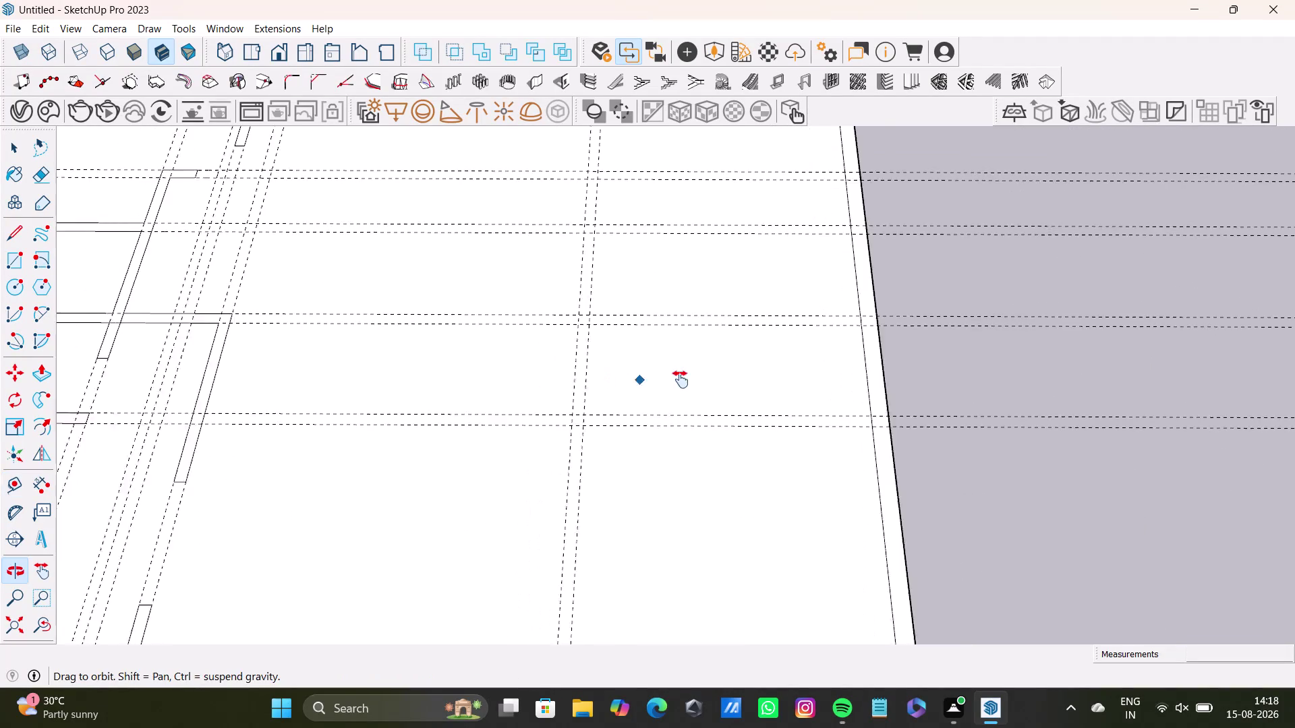
middle_drag(675, 380, 685, 421)
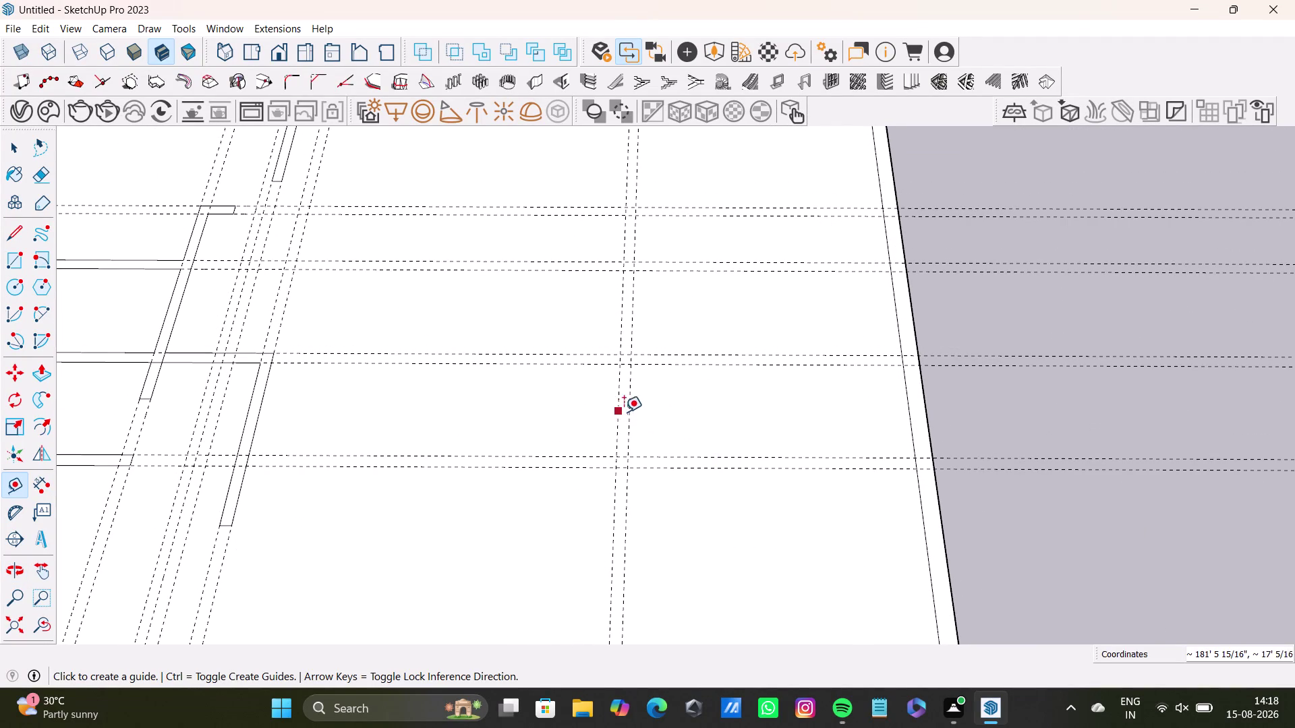
scroll(up, 3)
scroll(down, 3)
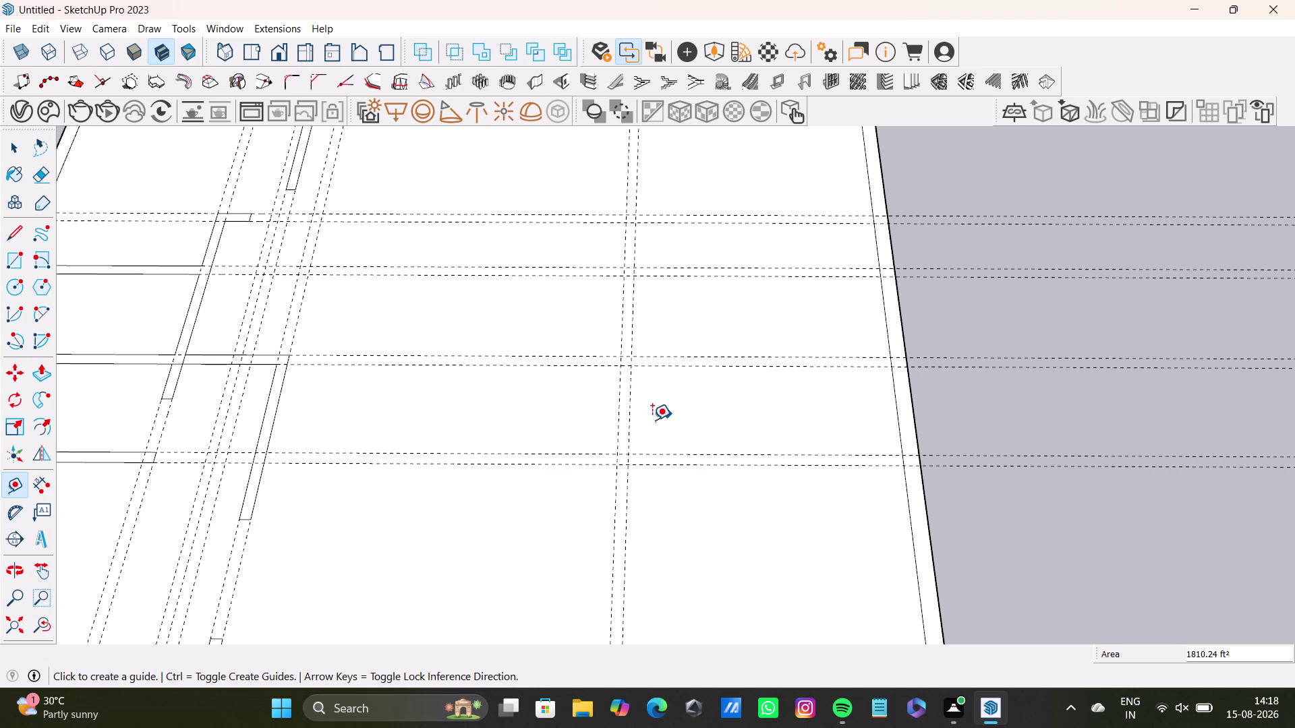
Pull one more guide across the slab, undo twice, and orbit to a tilted overview.
drag(629, 423, 675, 424)
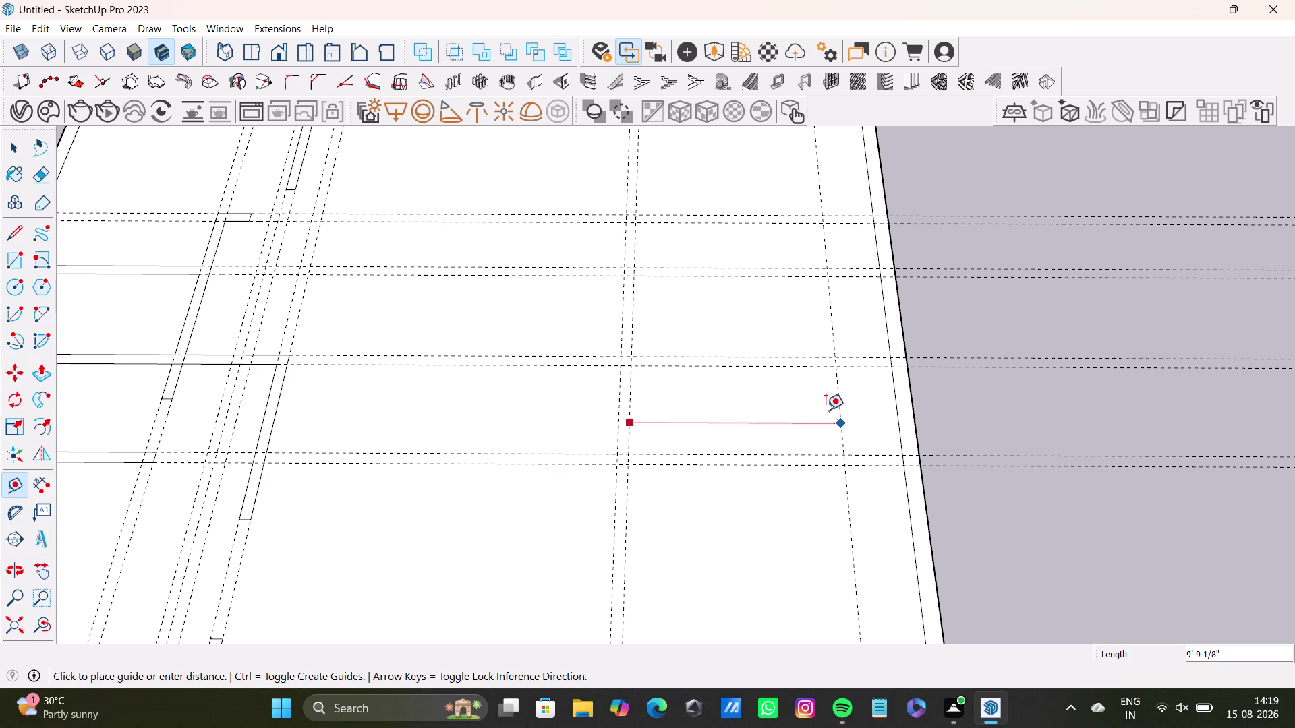
key(space)
key(space)
scroll(down, 3)
middle_drag(716, 560, 700, 431)
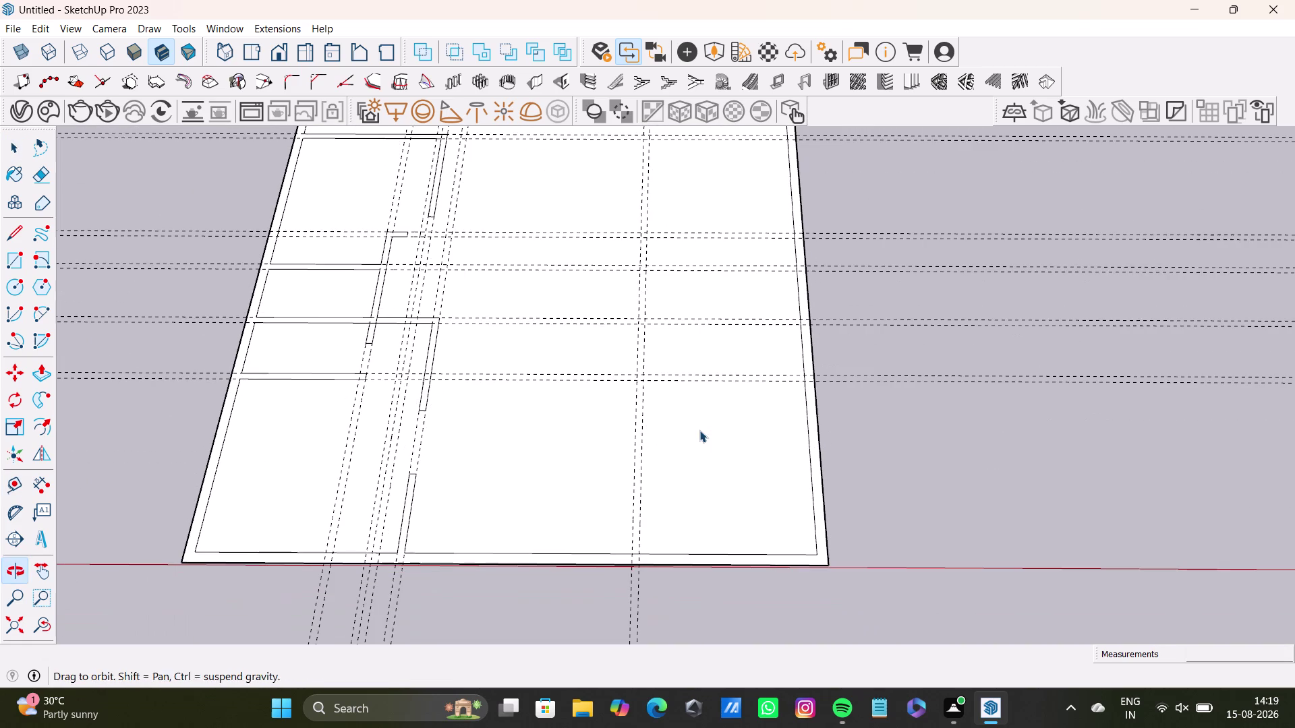
key(ctrl+z)
key(ctrl+z)
scroll(up, 3)
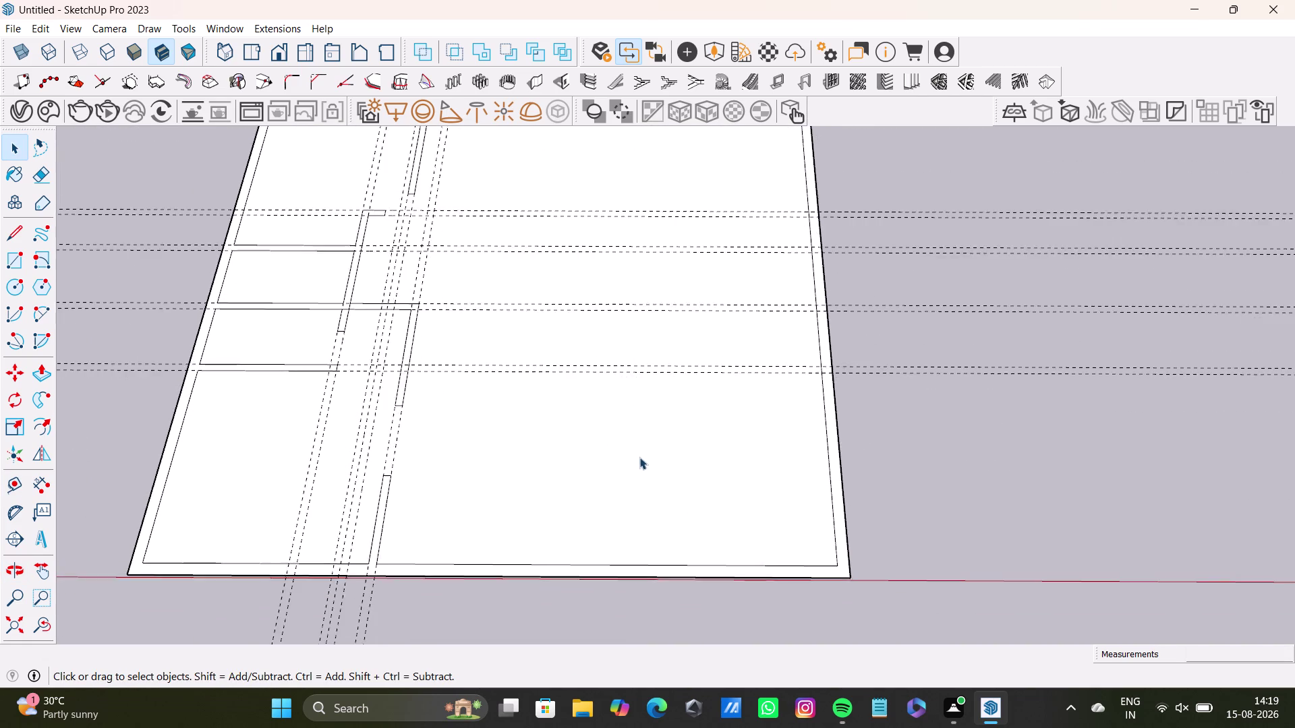
scroll(up, 3)
middle_drag(639, 449, 644, 404)
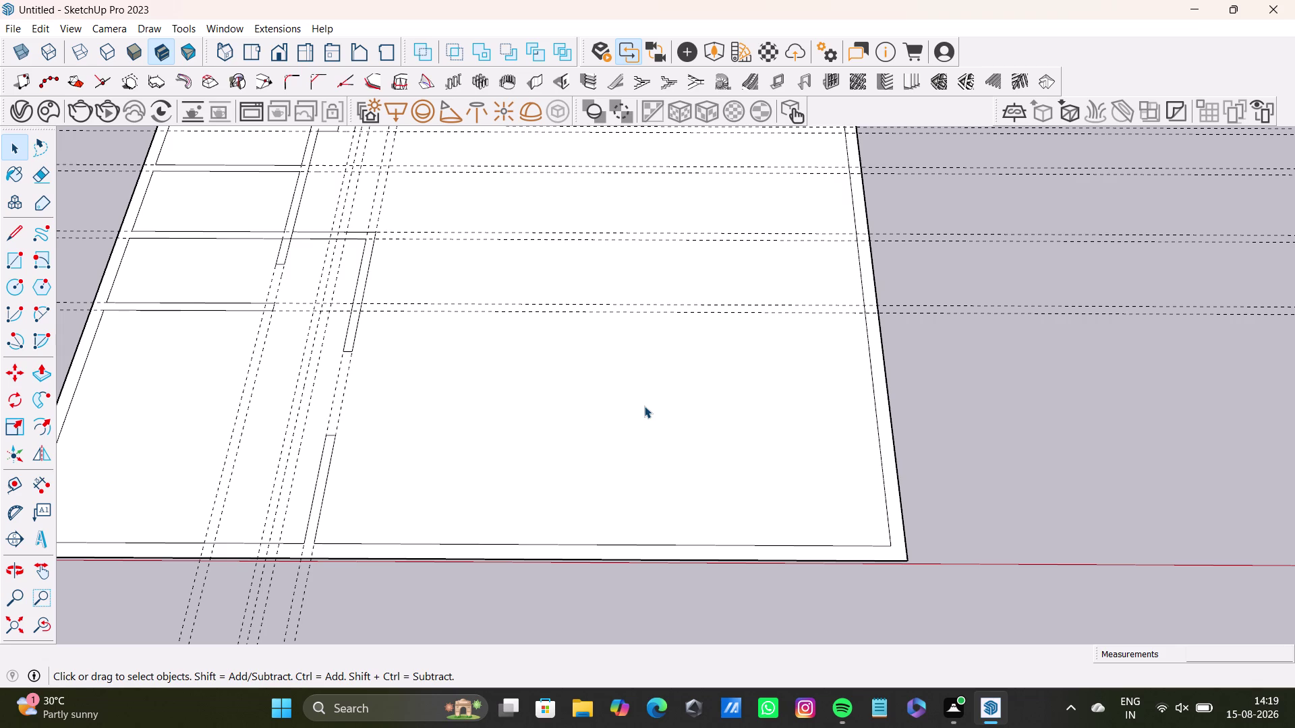
scroll(down, 3)
middle_drag(644, 464, 648, 455)
middle_drag(681, 421, 687, 401)
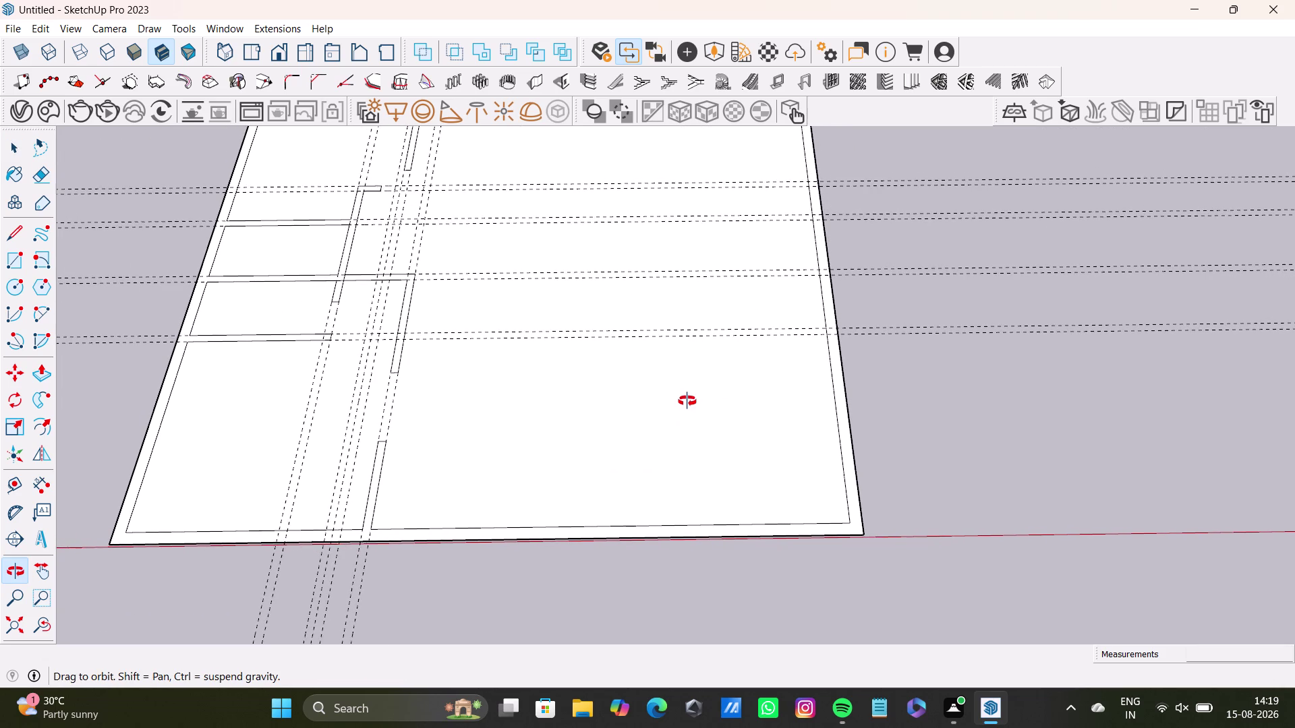
middle_drag(687, 401, 686, 400)
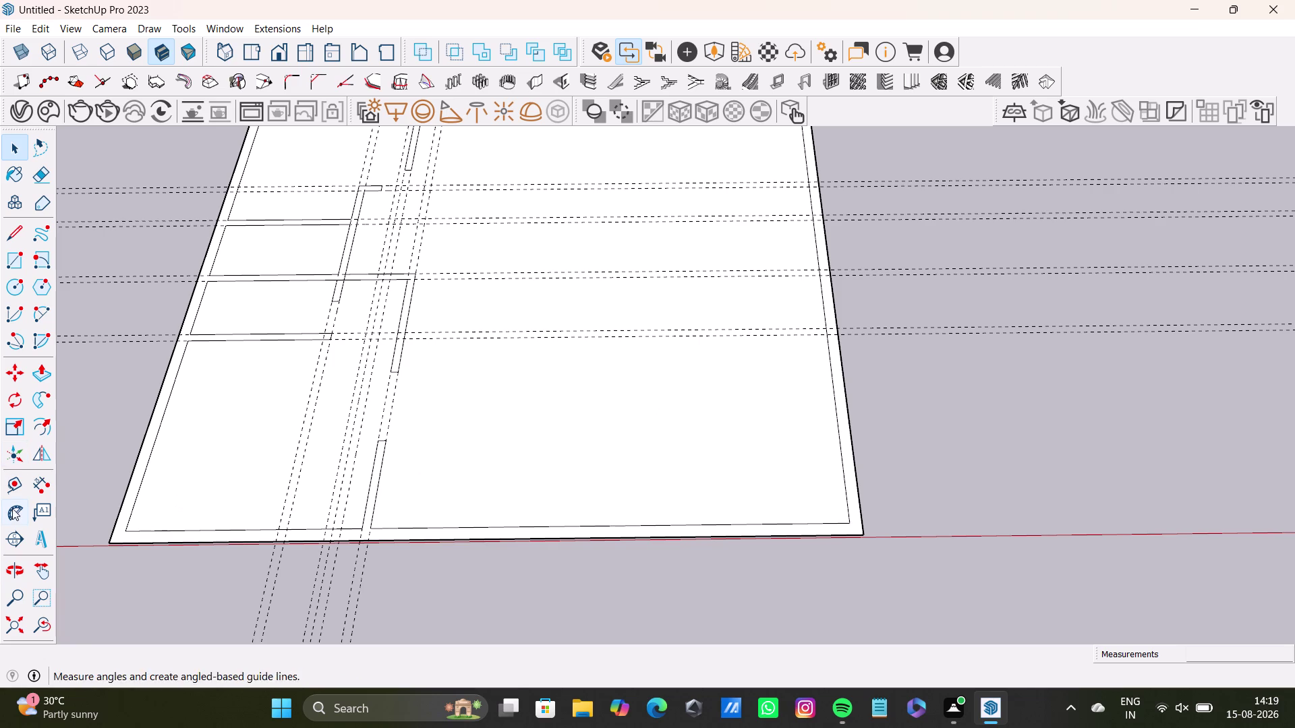
Pull a guide 14' from the slab's right side, one 6" beside it, and one 13' 6" above the bottom edge.
click(19, 481)
scroll(up, 3)
drag(857, 455, 845, 455)
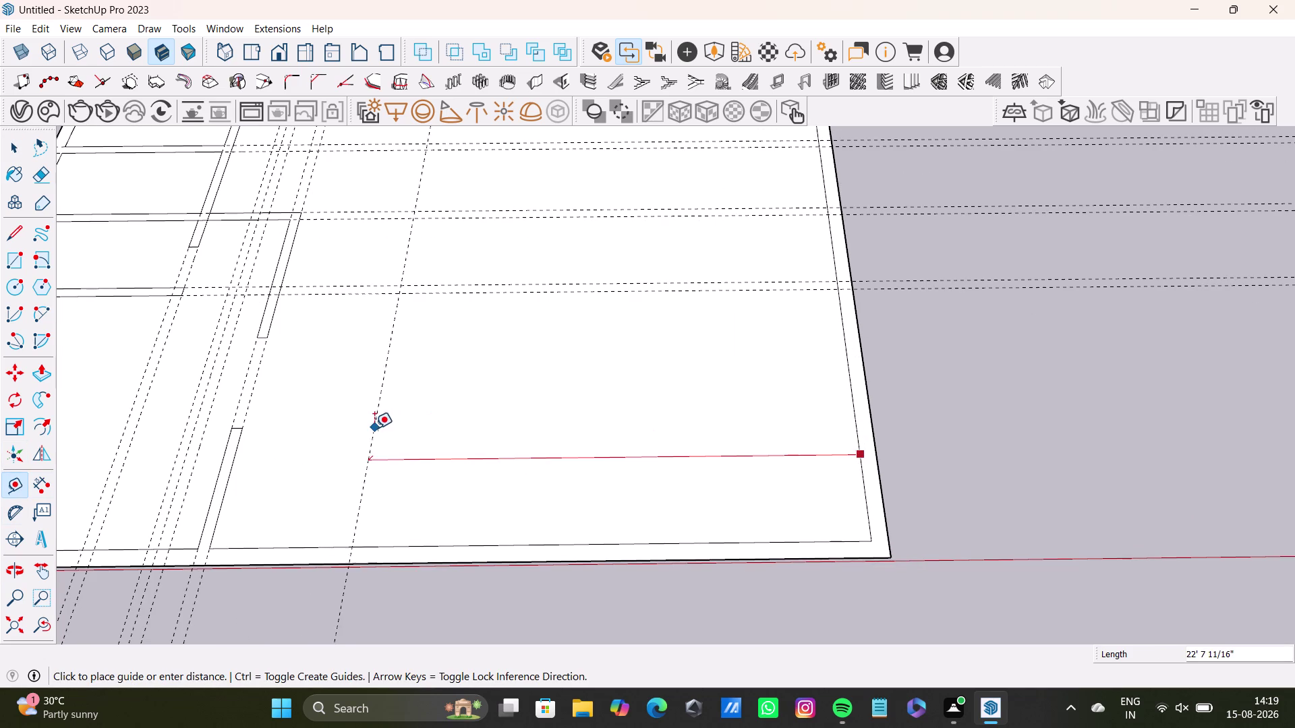
text(14)
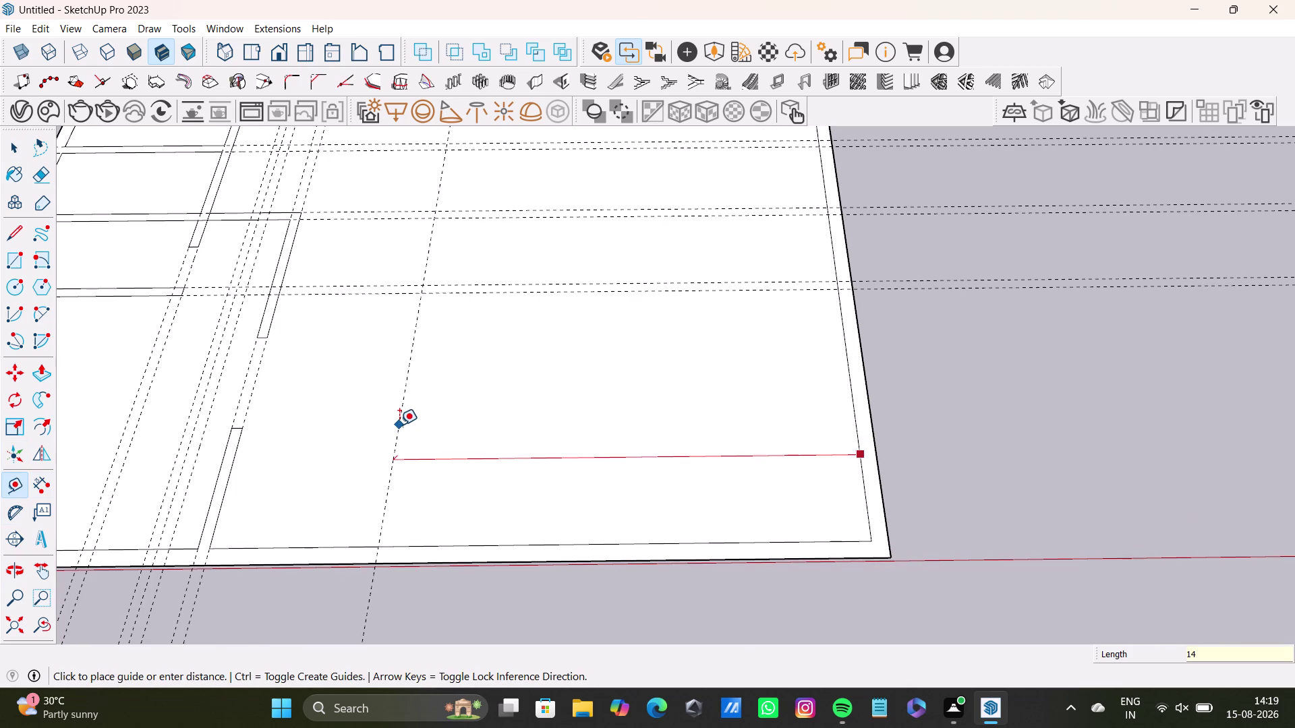
key(apostrophe)
key(Return)
click(556, 441)
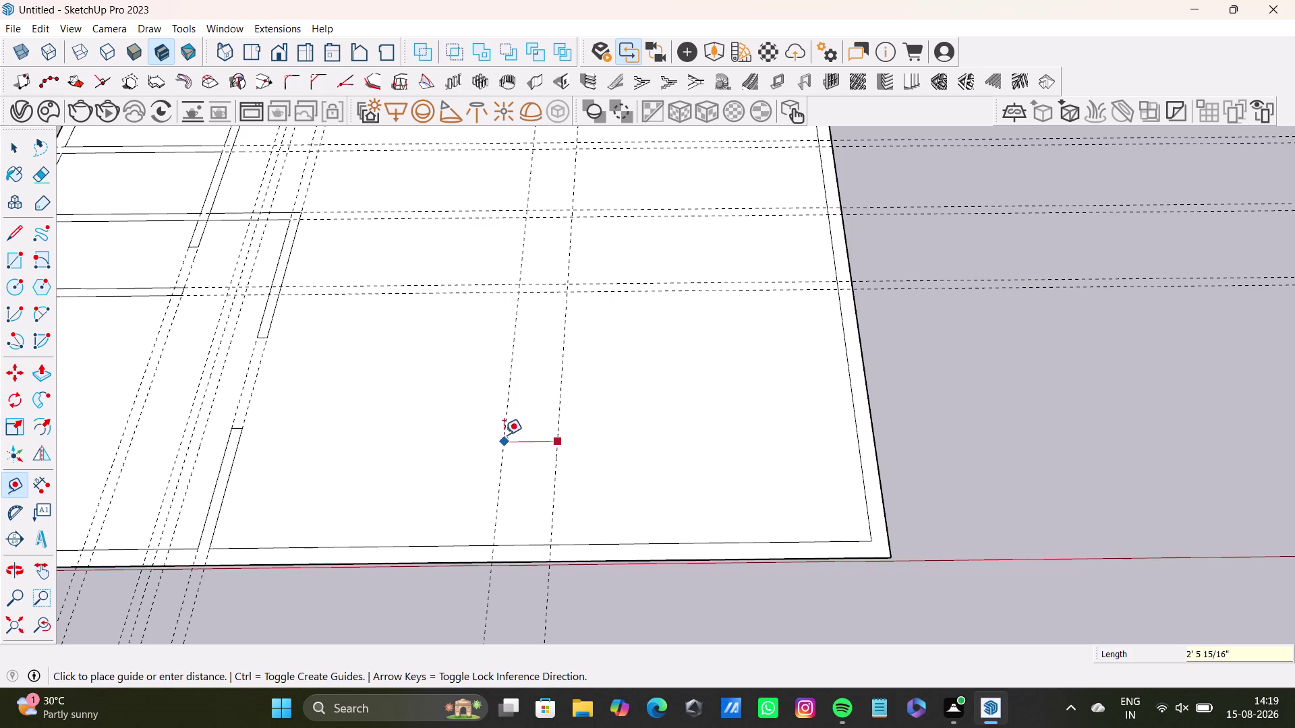
text(6")
key(Return)
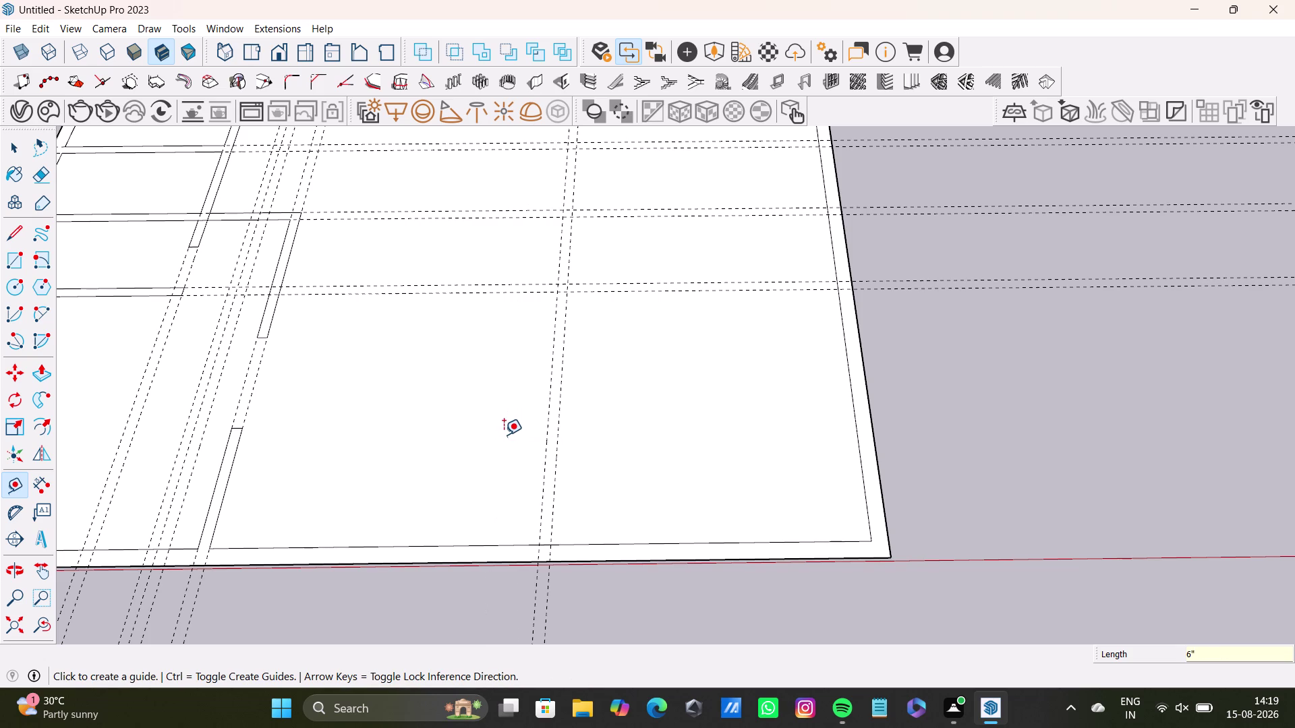
middle_drag(650, 386, 617, 359)
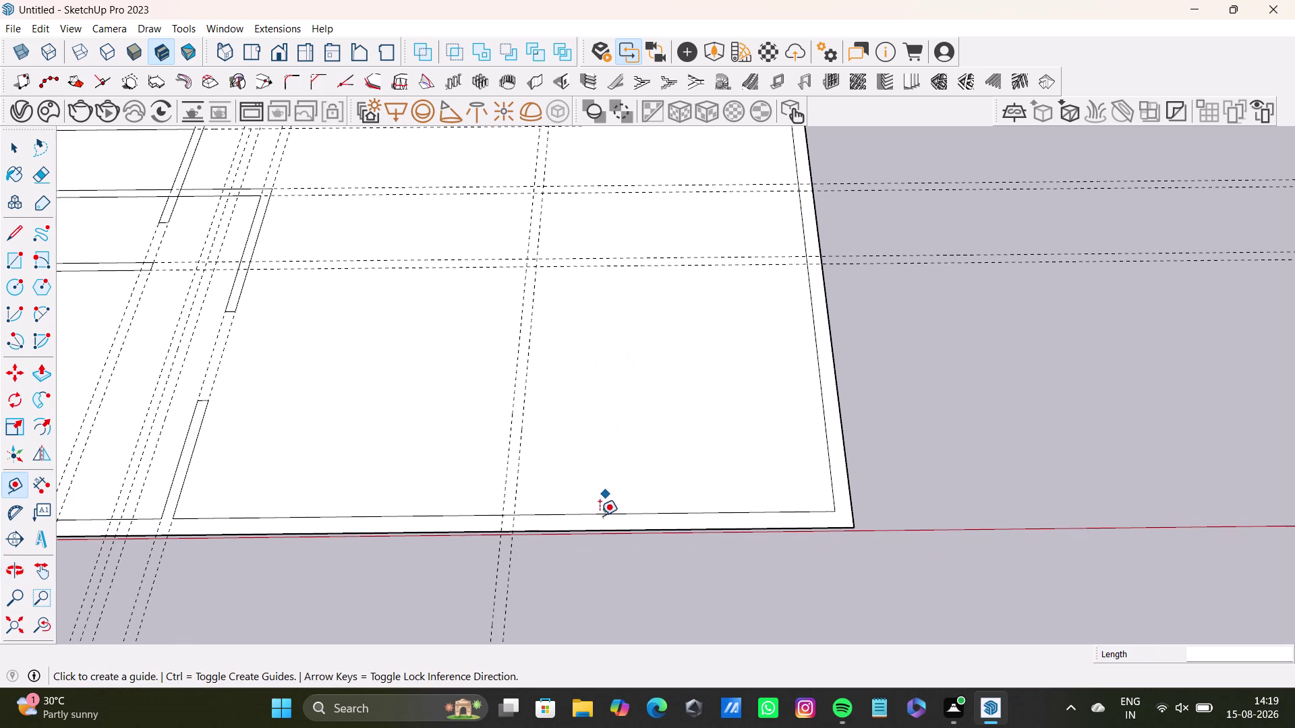
drag(603, 511, 610, 496)
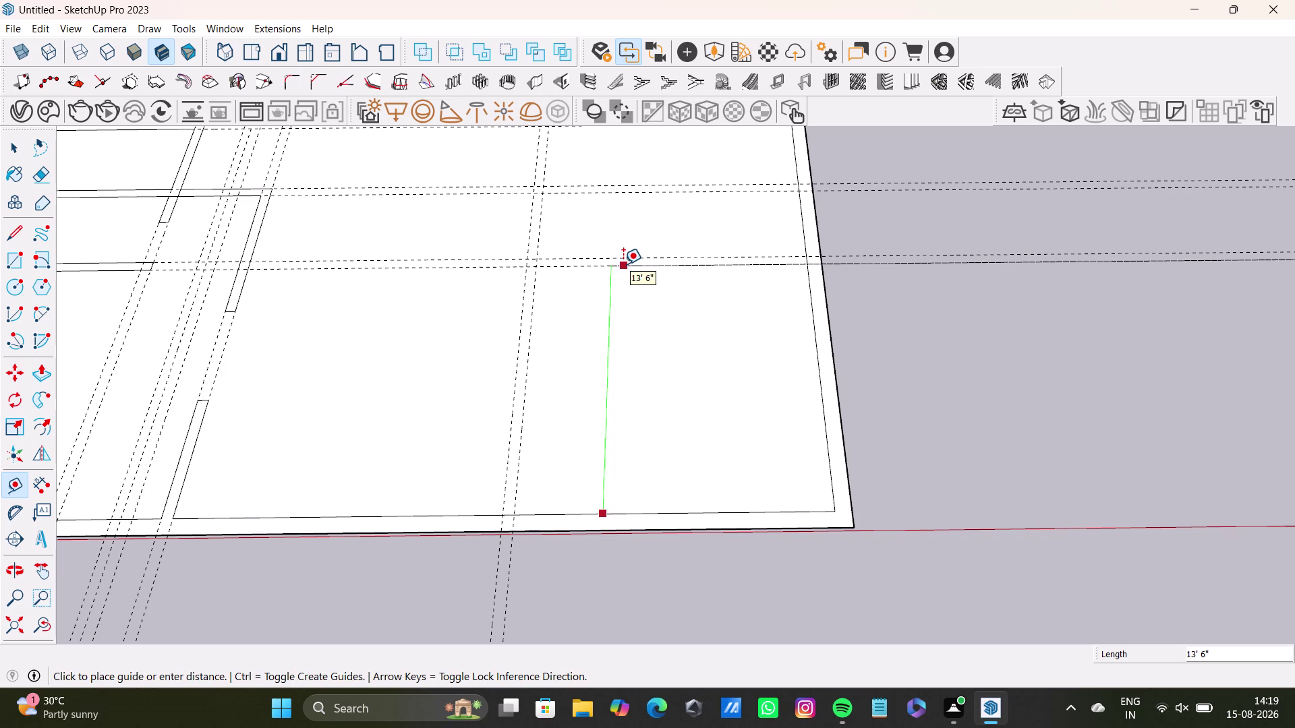
Delete two extra horizontal guides, then frame the slab's right part.
key(space)
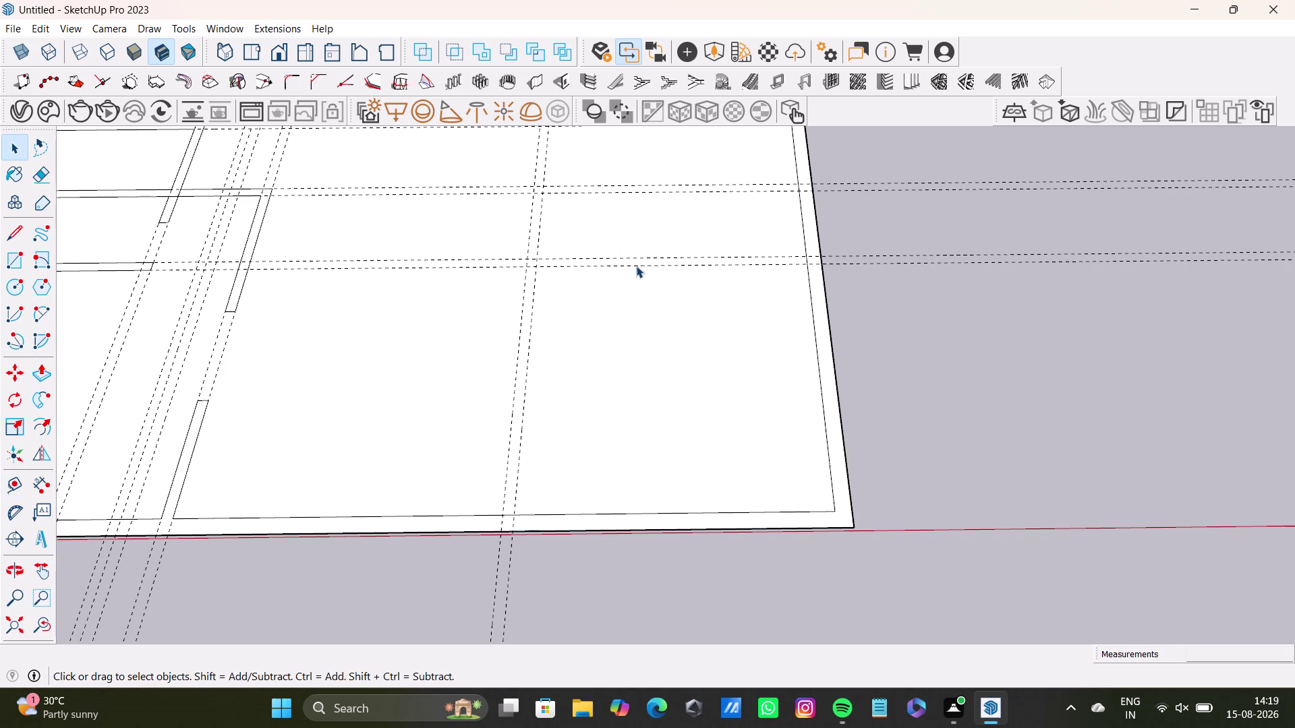
click(636, 266)
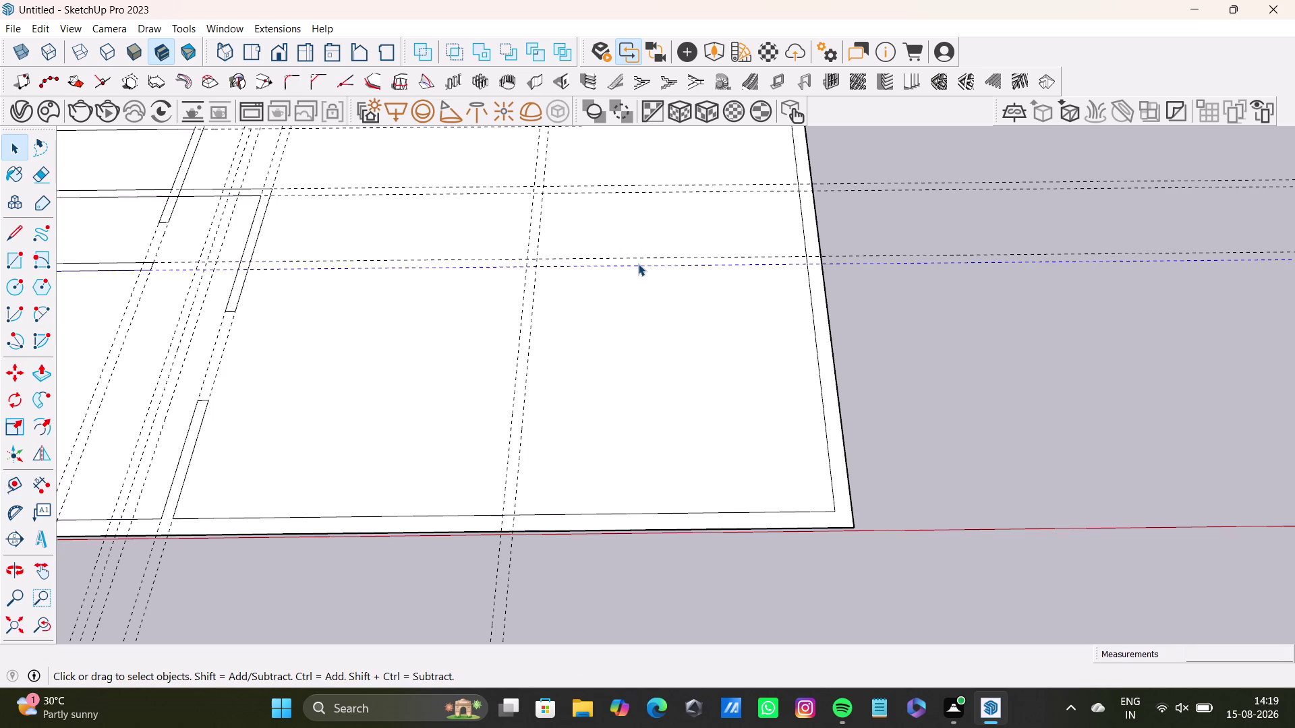
key(Delete)
click(645, 258)
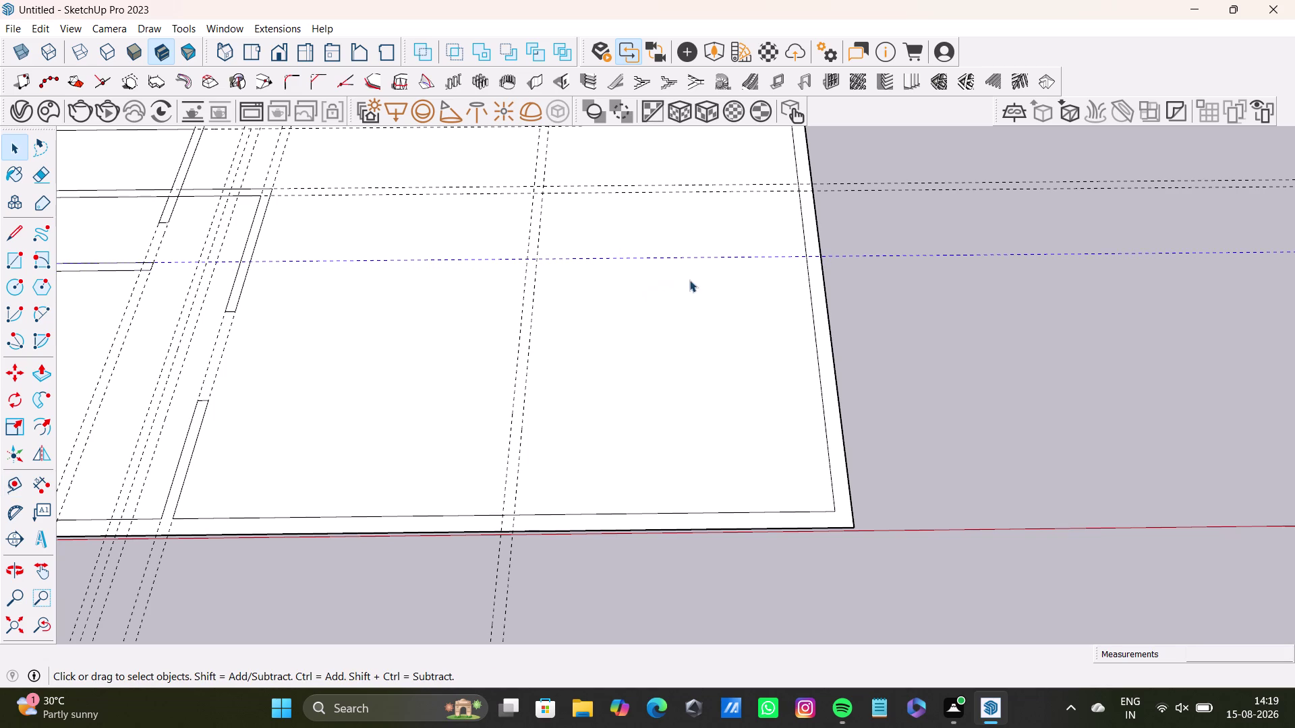
key(Delete)
scroll(down, 3)
middle_drag(663, 312, 640, 465)
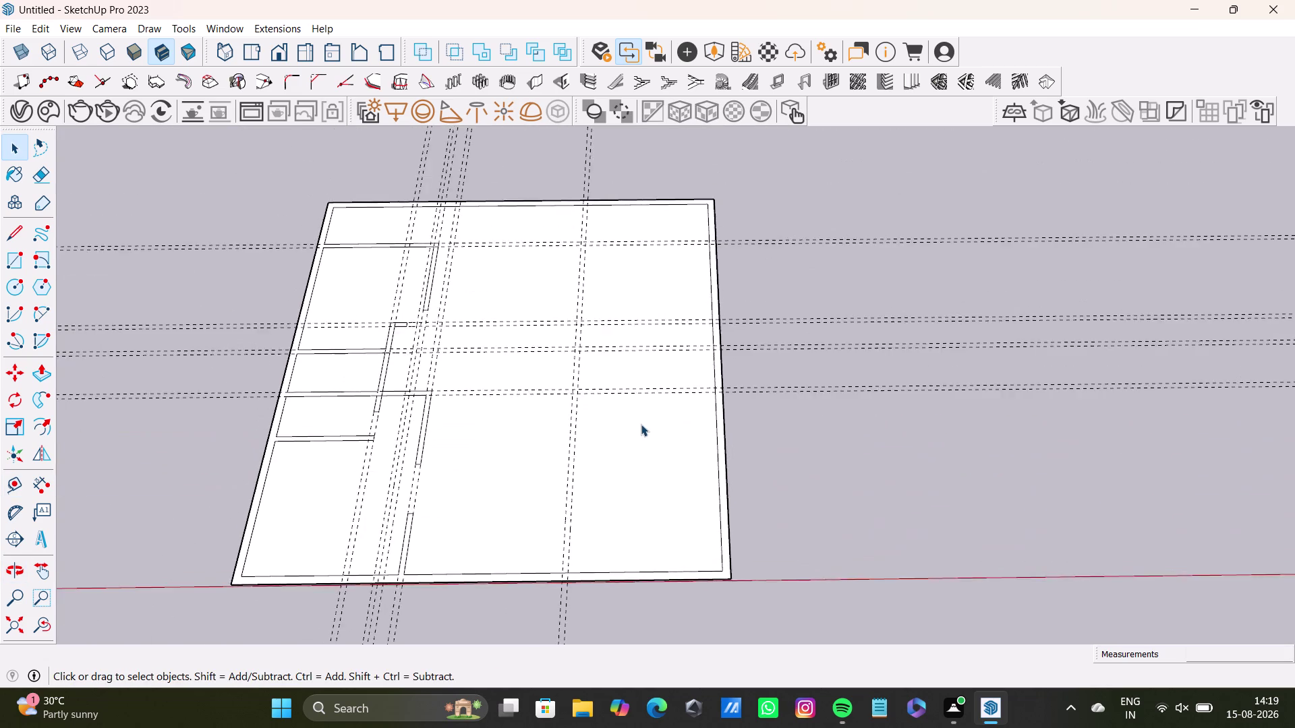
scroll(up, 3)
middle_drag(659, 344, 659, 422)
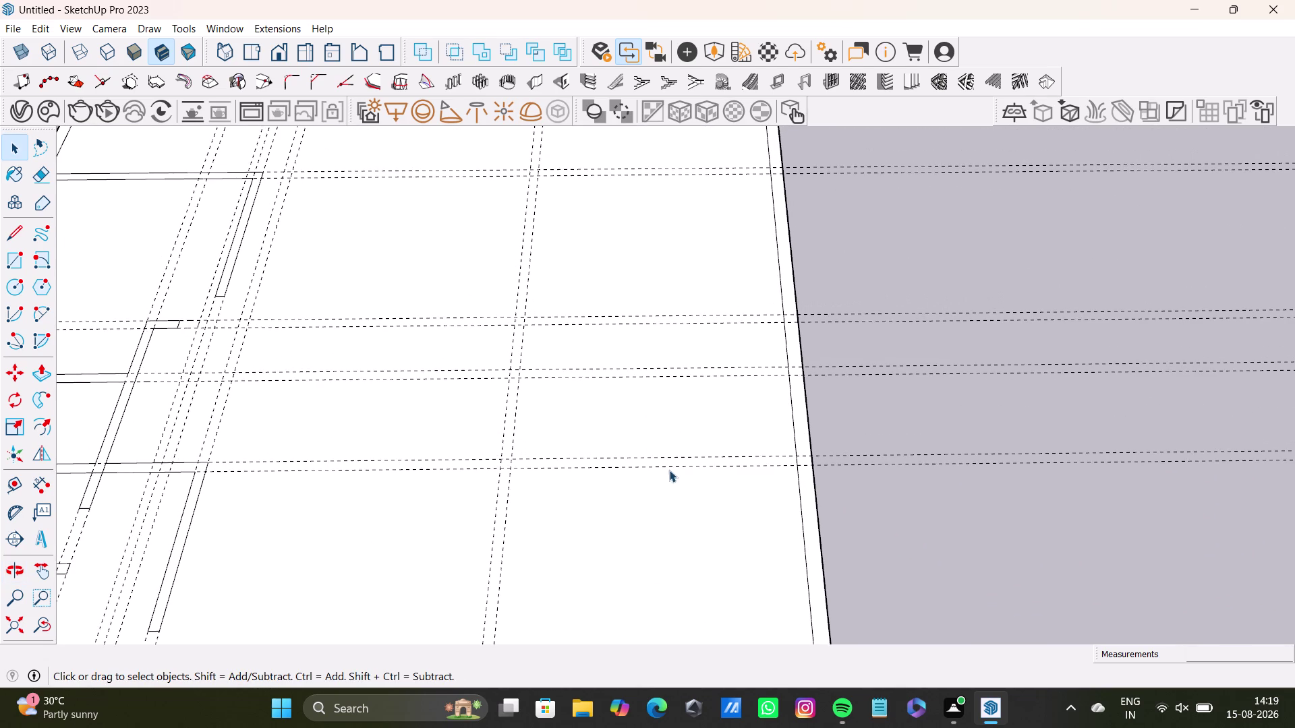
Delete the horizontal guides over the near part of the slab's right area one by one.
click(675, 460)
click(679, 466)
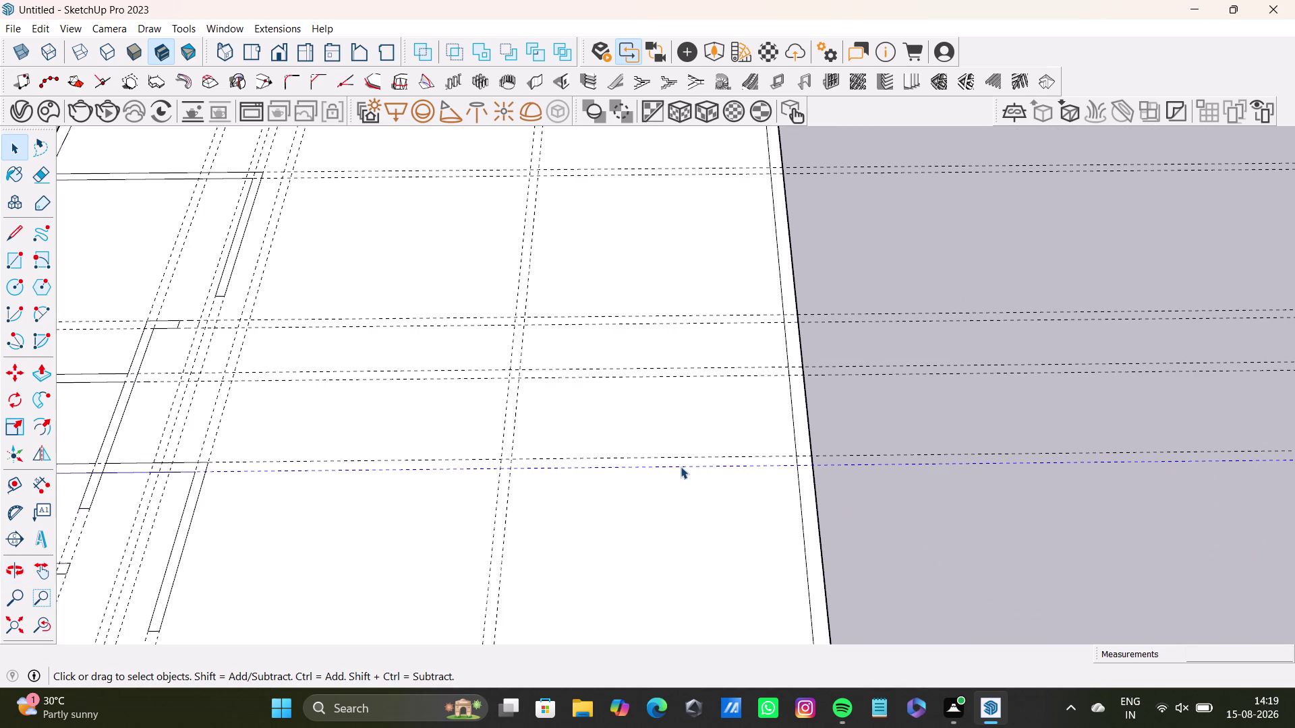
key(Delete)
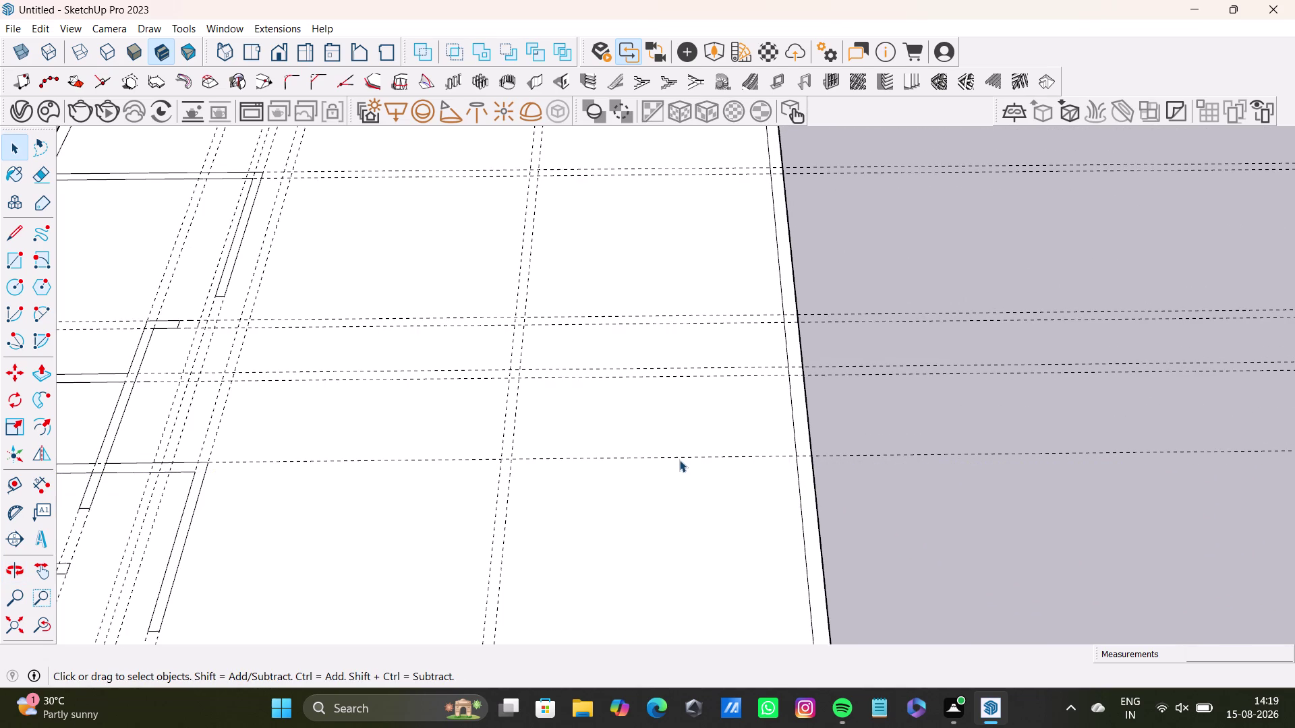
click(684, 457)
key(Delete)
click(682, 375)
key(Delete)
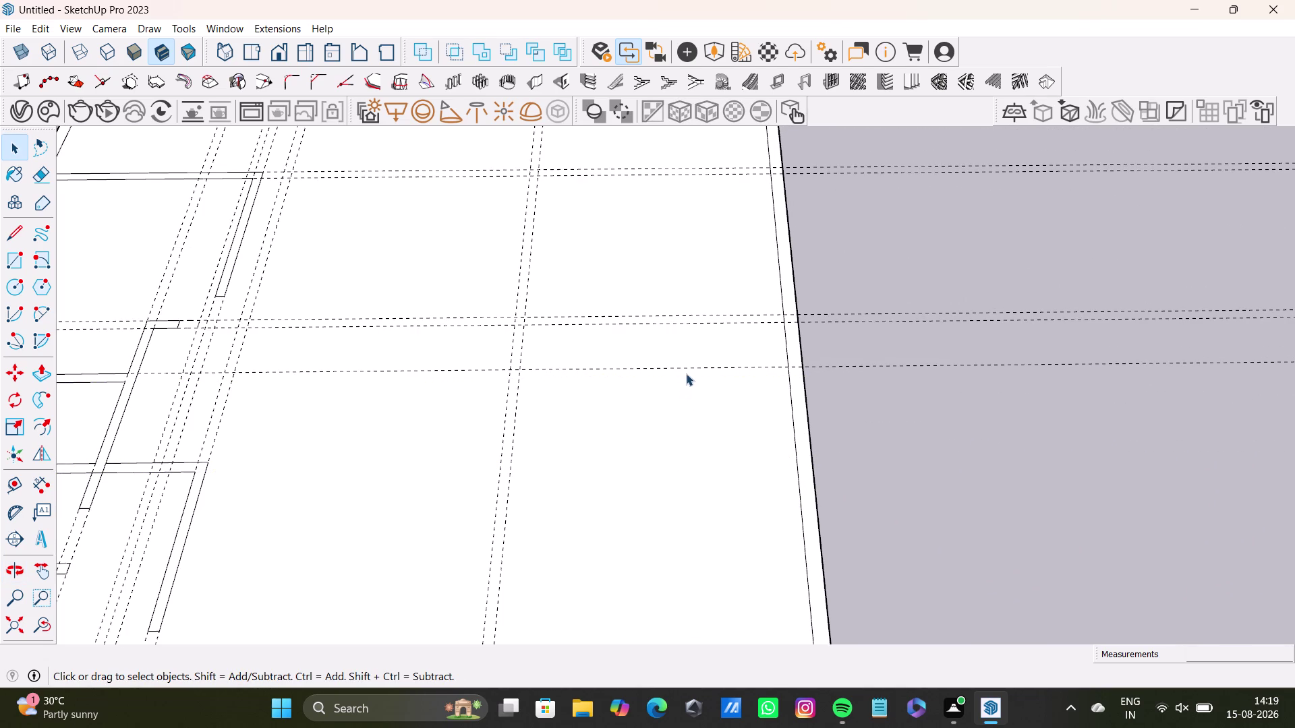
click(688, 367)
key(Delete)
click(685, 321)
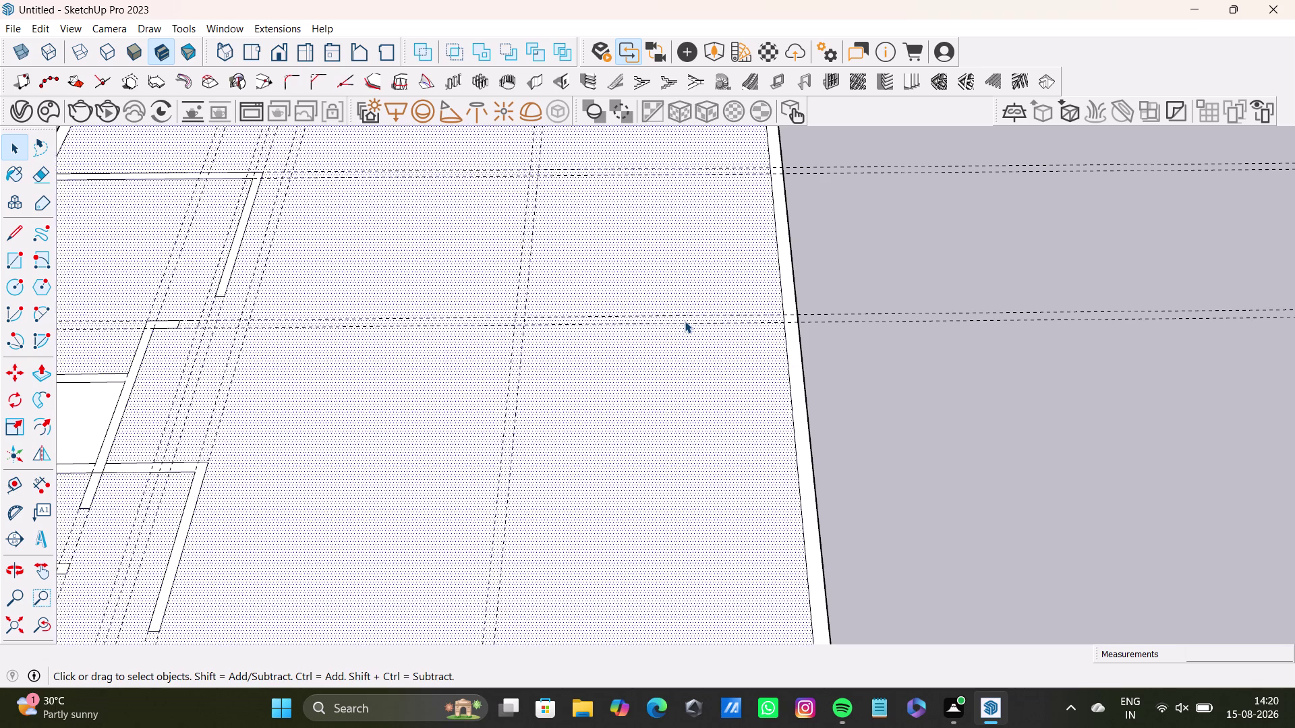
key(Delete)
click(696, 322)
key(ctrl+z)
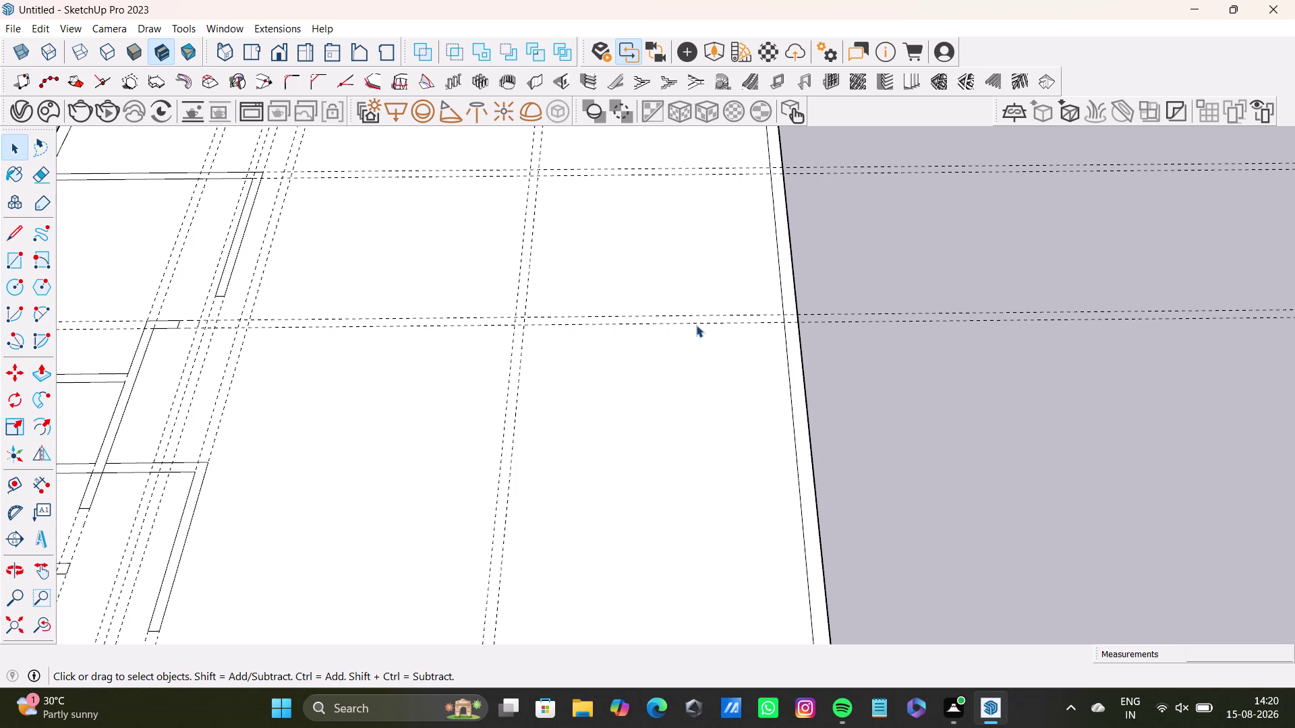
click(696, 325)
key(Delete)
click(700, 314)
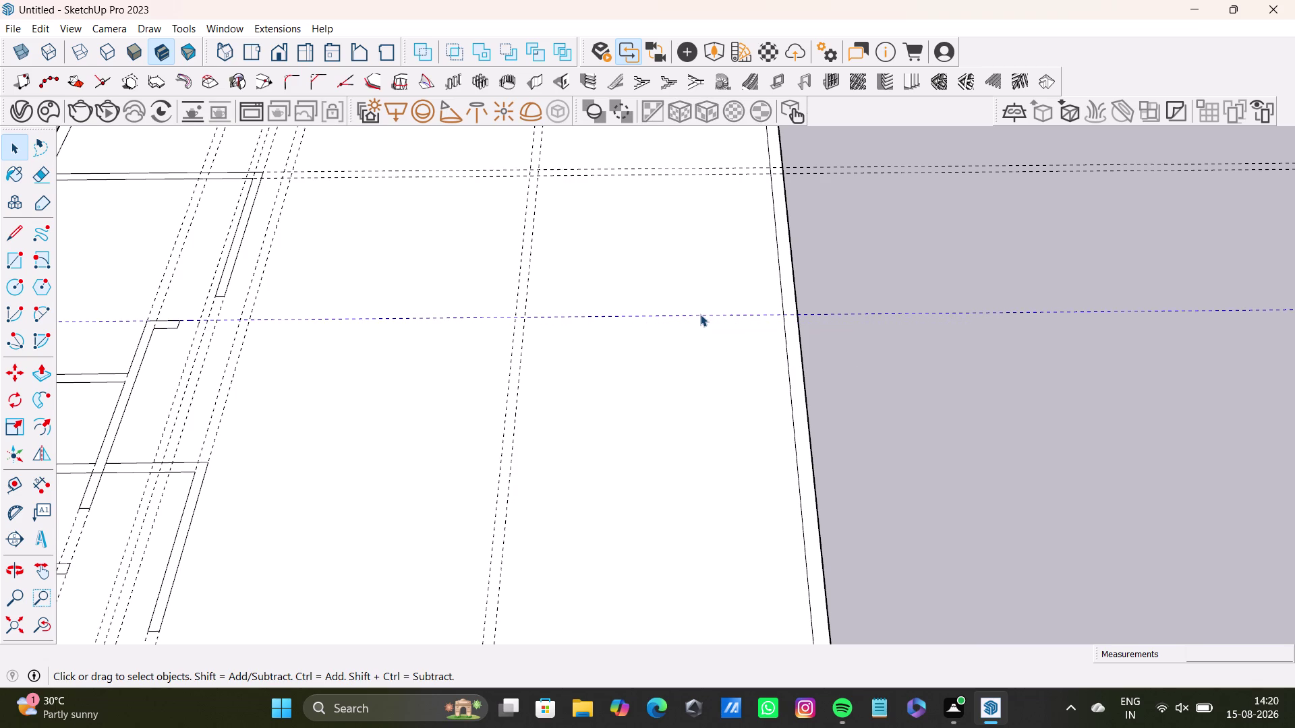
key(Delete)
Orbit to the slab's far corner and delete the leftover horizontal guides there.
scroll(down, 3)
middle_drag(662, 282, 616, 434)
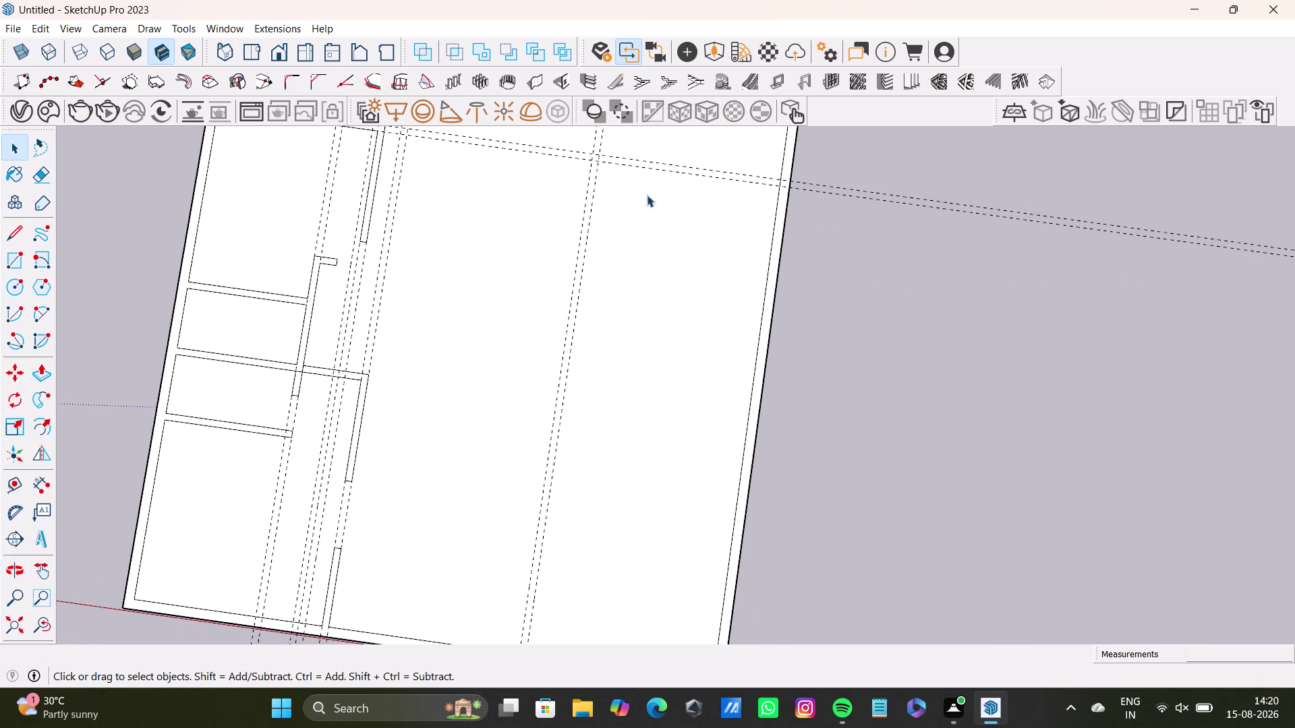
middle_drag(694, 325, 646, 473)
scroll(up, 3)
middle_drag(648, 433, 671, 375)
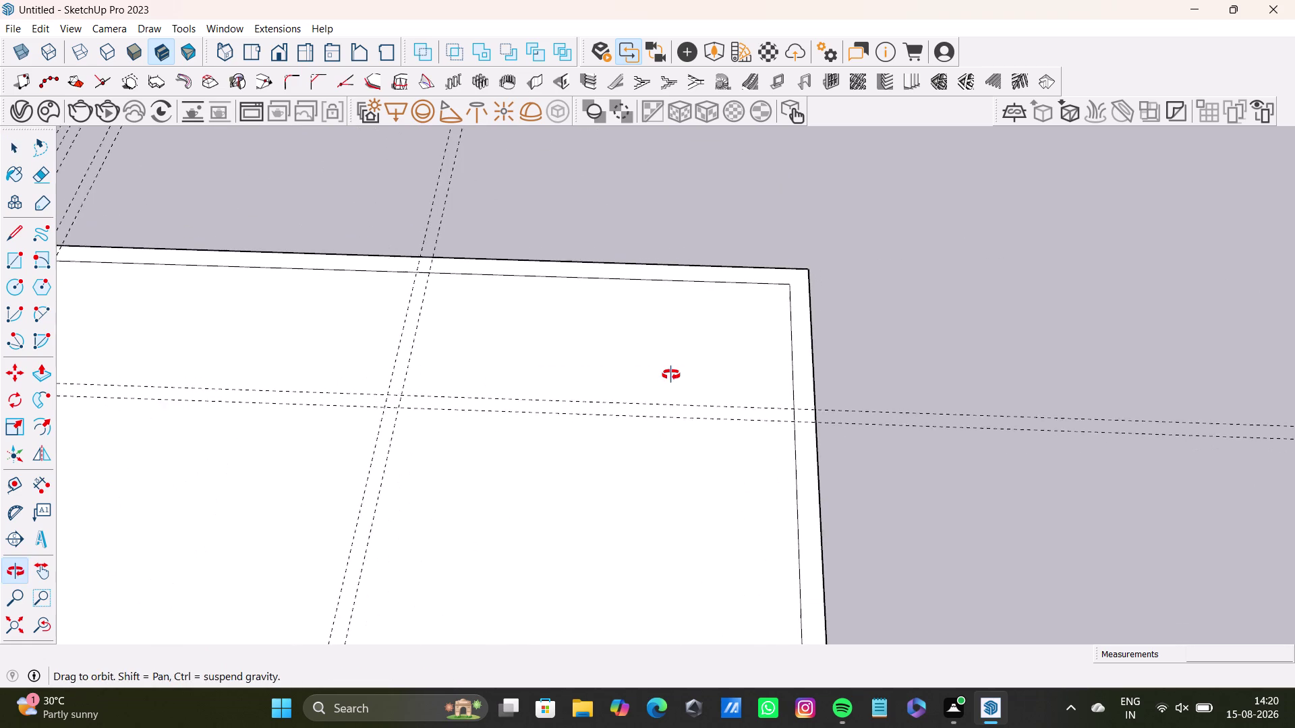
middle_drag(671, 375, 672, 371)
click(664, 415)
key(Delete)
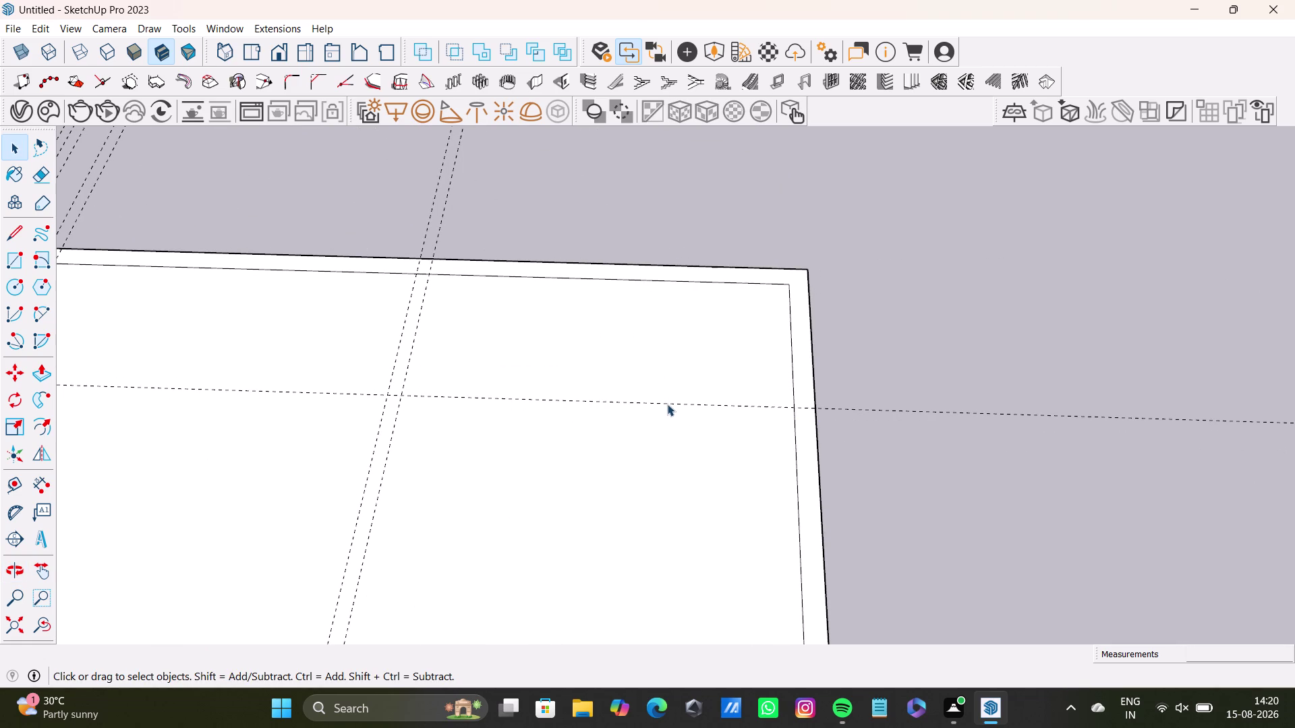
click(673, 401)
key(Delete)
key(ctrl+z)
click(665, 402)
key(Delete)
scroll(down, 3)
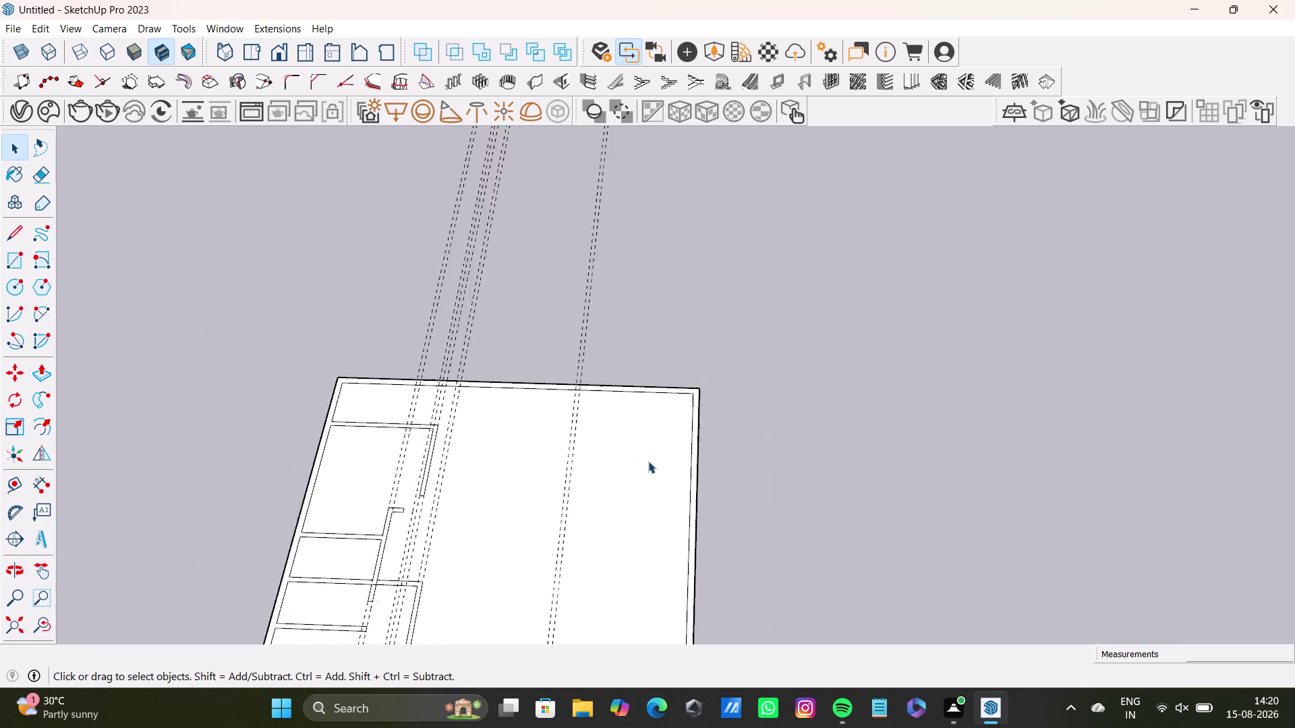
Activate the Tape Measure and start a guide from the bottom edge, then undo it.
middle_drag(658, 504, 696, 253)
scroll(up, 3)
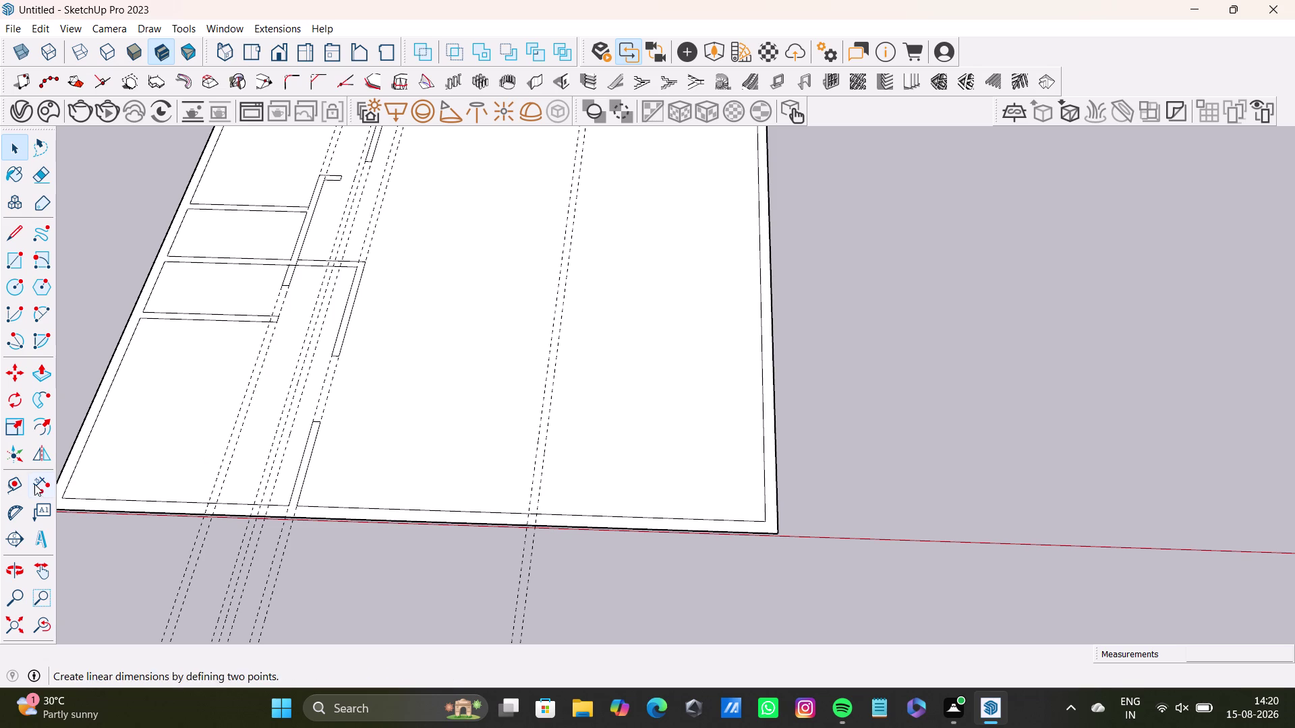
click(9, 488)
scroll(up, 3)
click(596, 503)
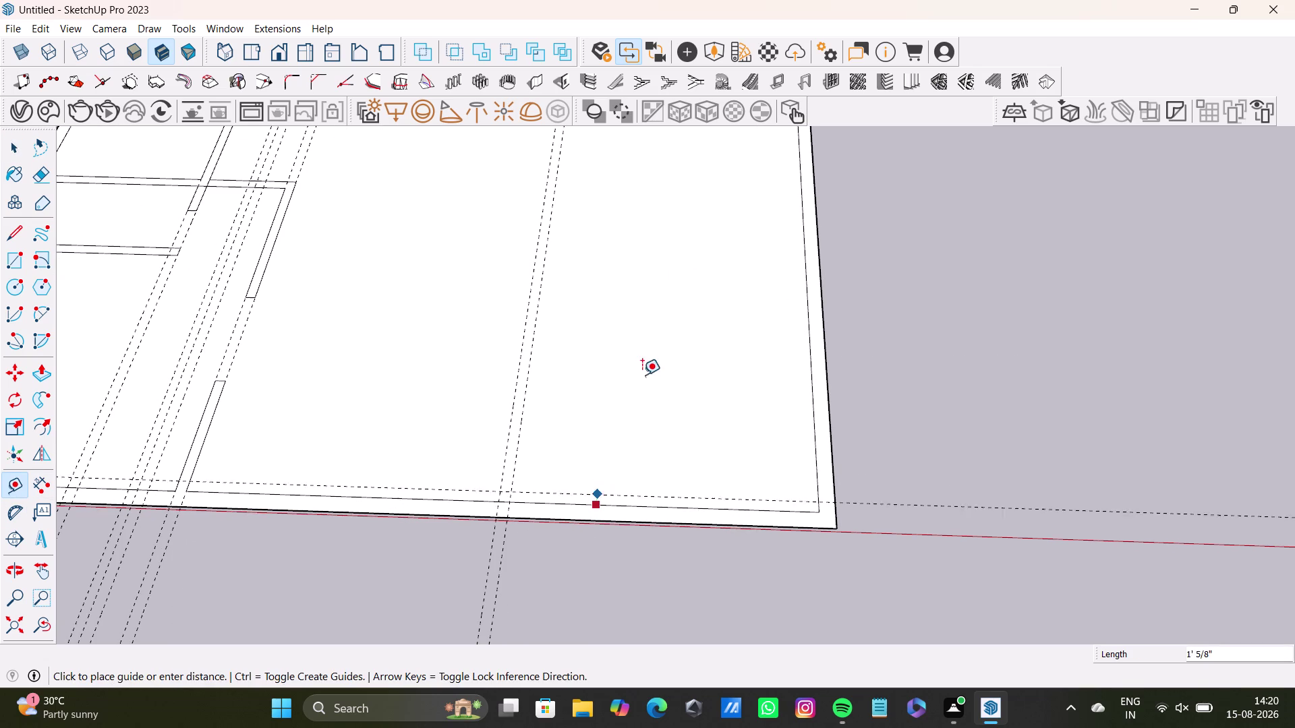
middle_drag(689, 218, 681, 333)
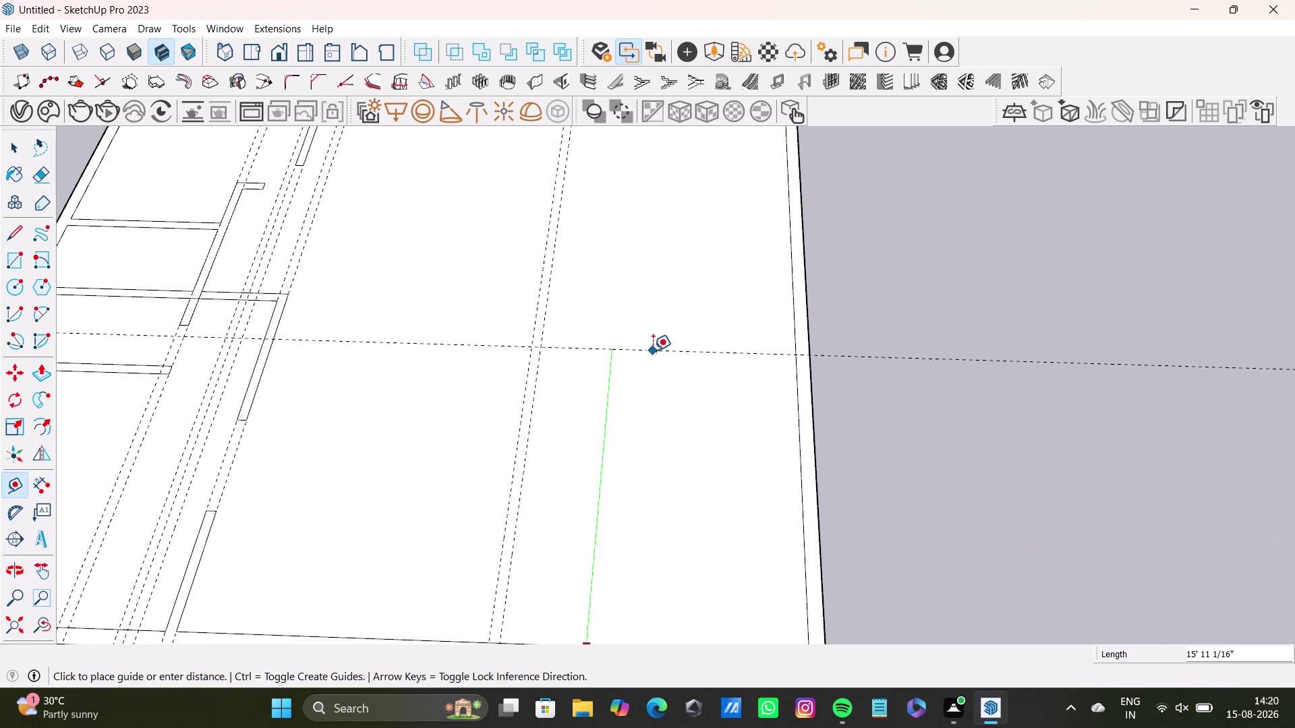
key(Up)
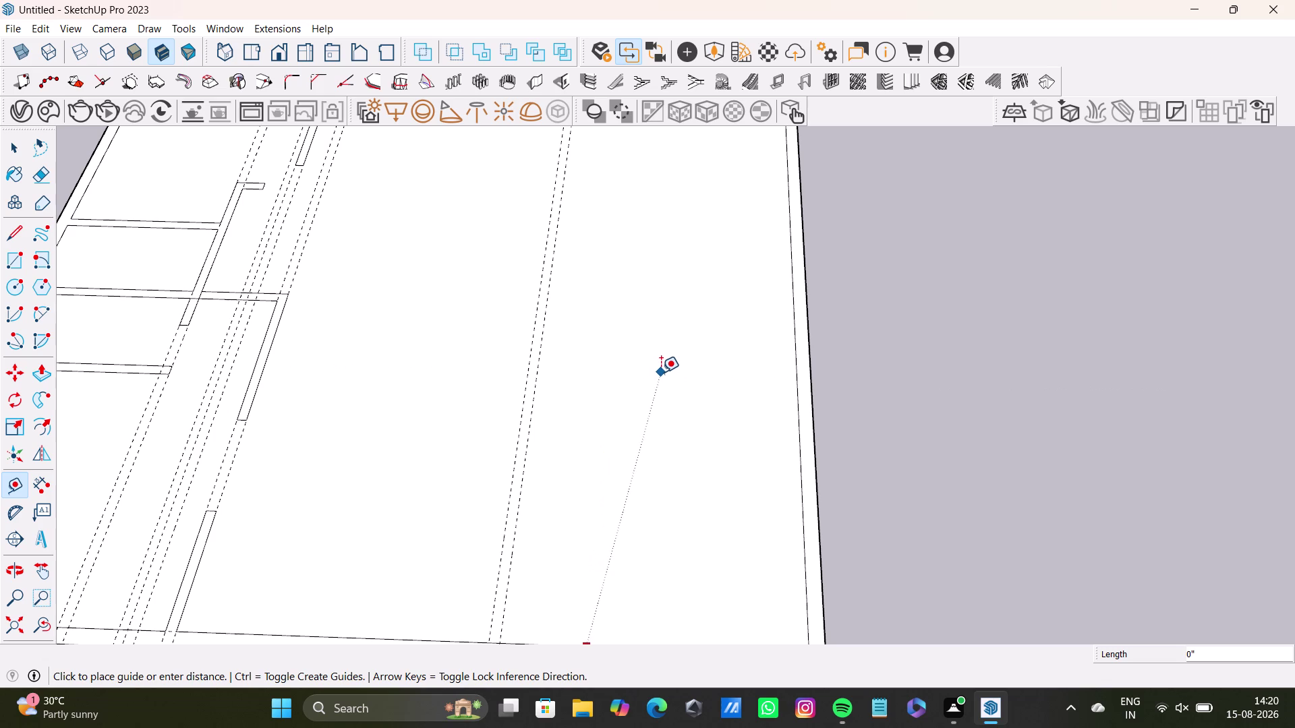
key(Left)
click(667, 354)
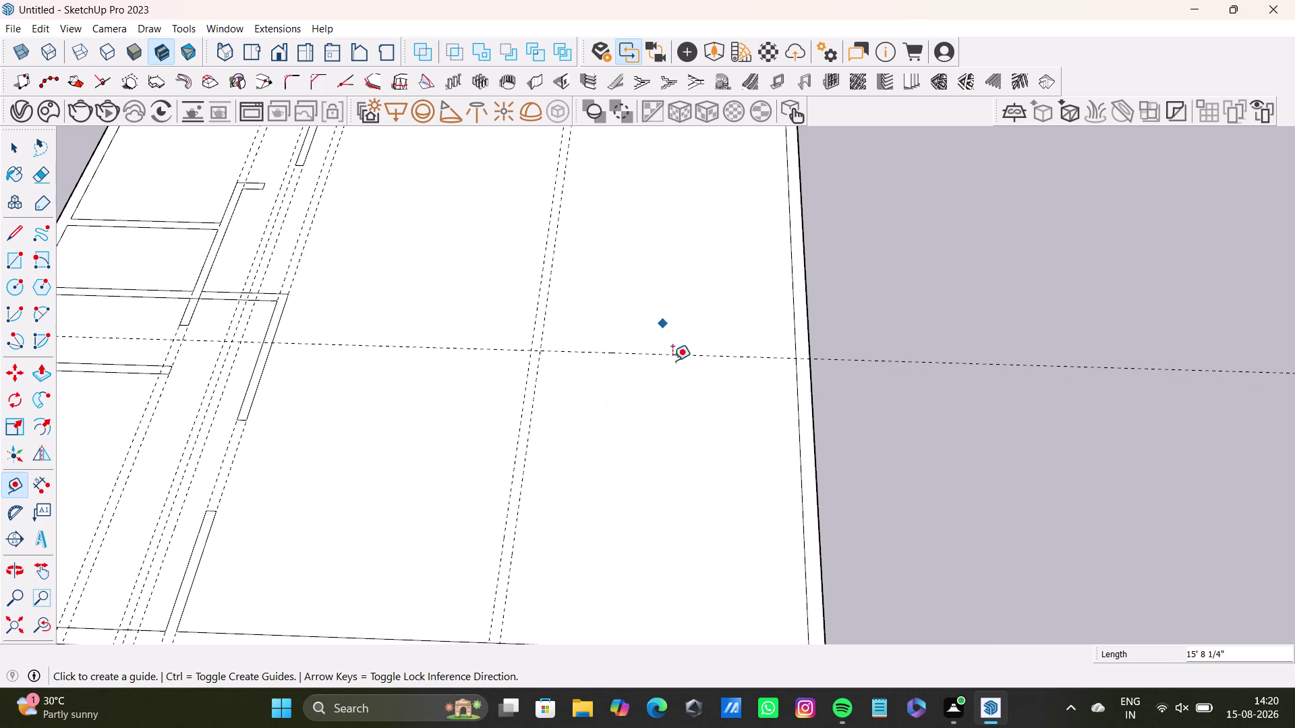
key(ctrl+z)
scroll(down, 3)
middle_drag(659, 451, 666, 410)
drag(11, 481, 28, 476)
scroll(up, 3)
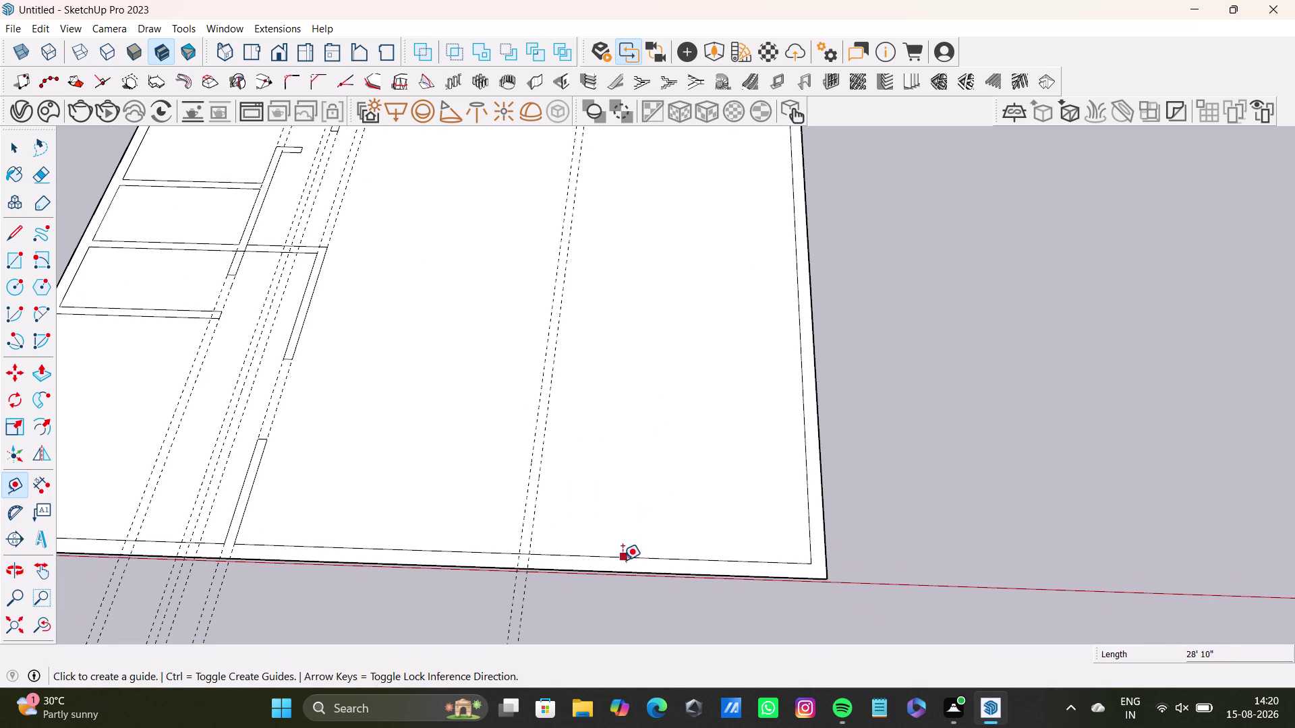
Pull a guide 13' 7" up from the slab's bottom edge and a second guide 6" above it.
drag(622, 556, 625, 550)
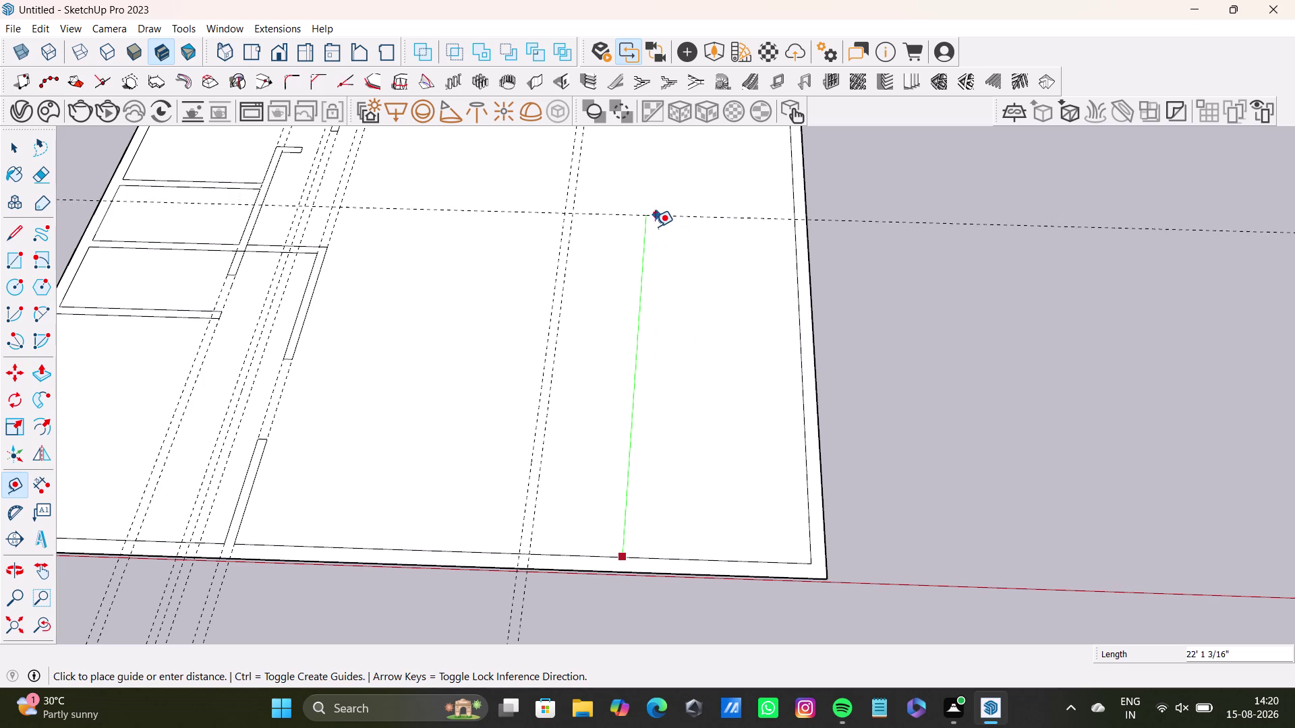
key(Left)
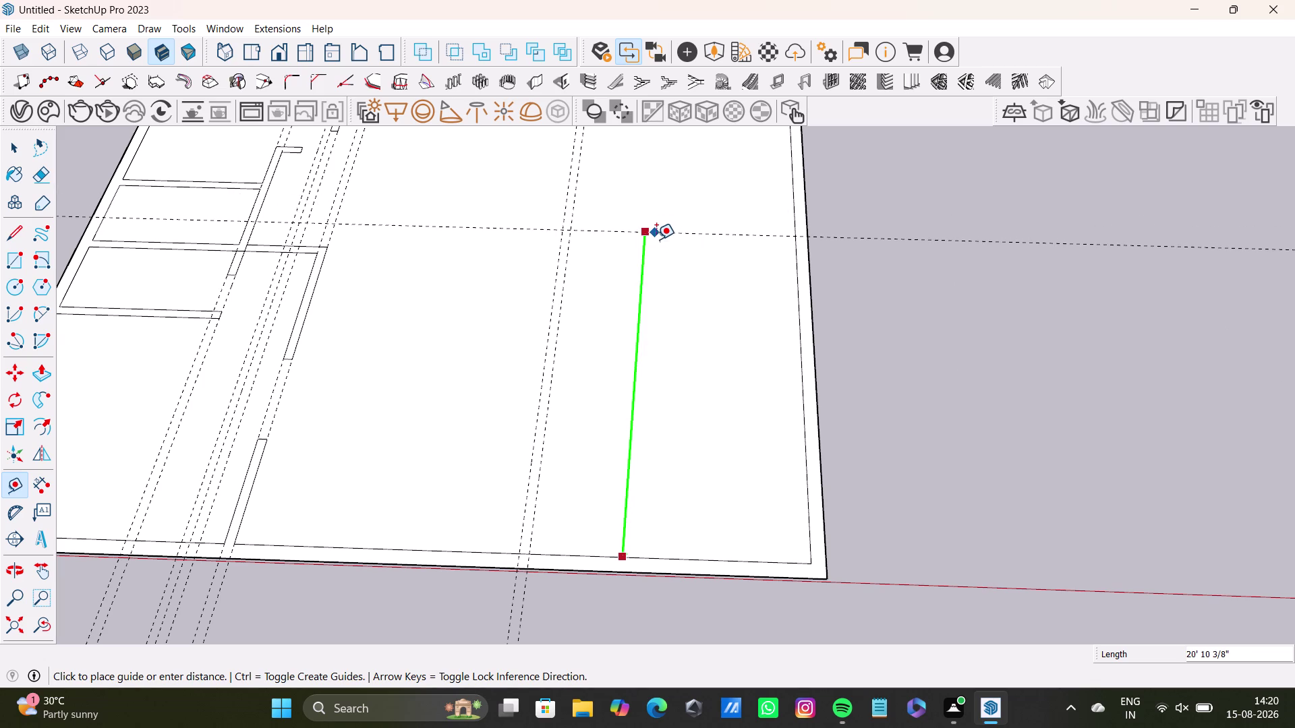
text(13)
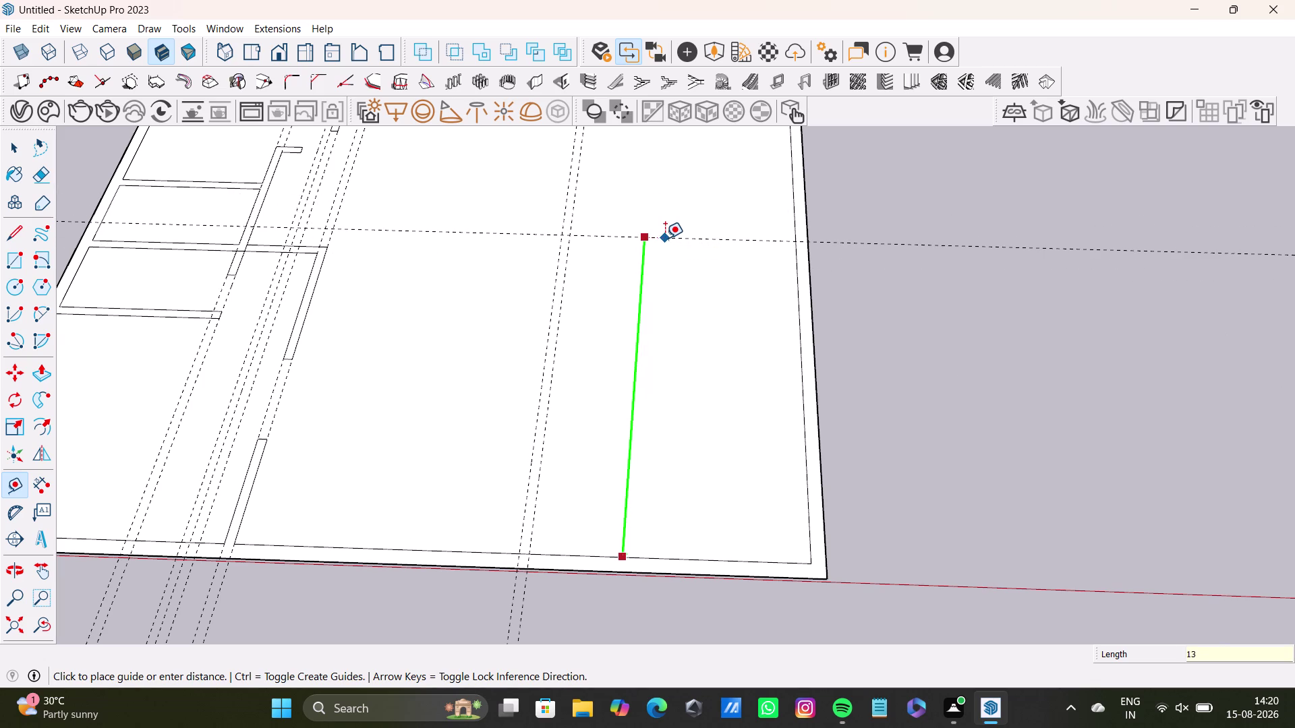
key(apostrophe)
text(7")
key(Return)
click(673, 330)
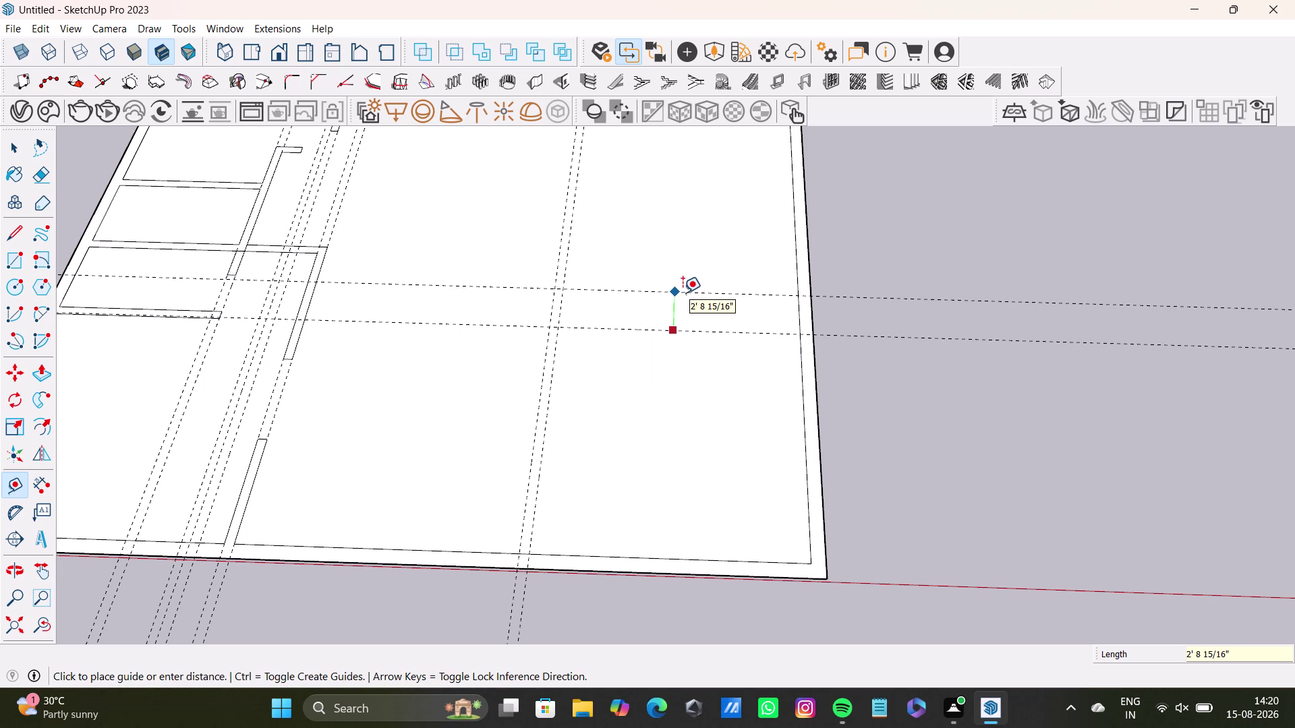
text(6)
text(")
key(Return)
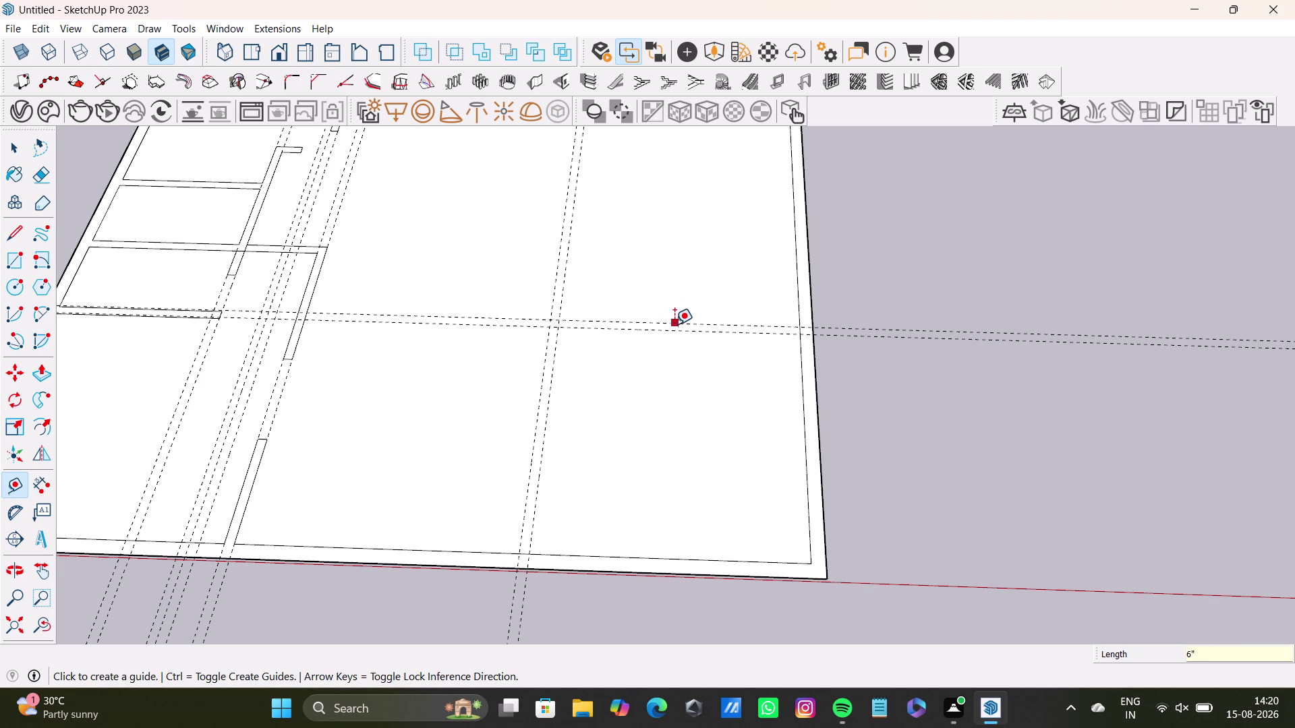
Re-activate the Tape Measure and place a guide 9' from the doubled guide.
click(675, 324)
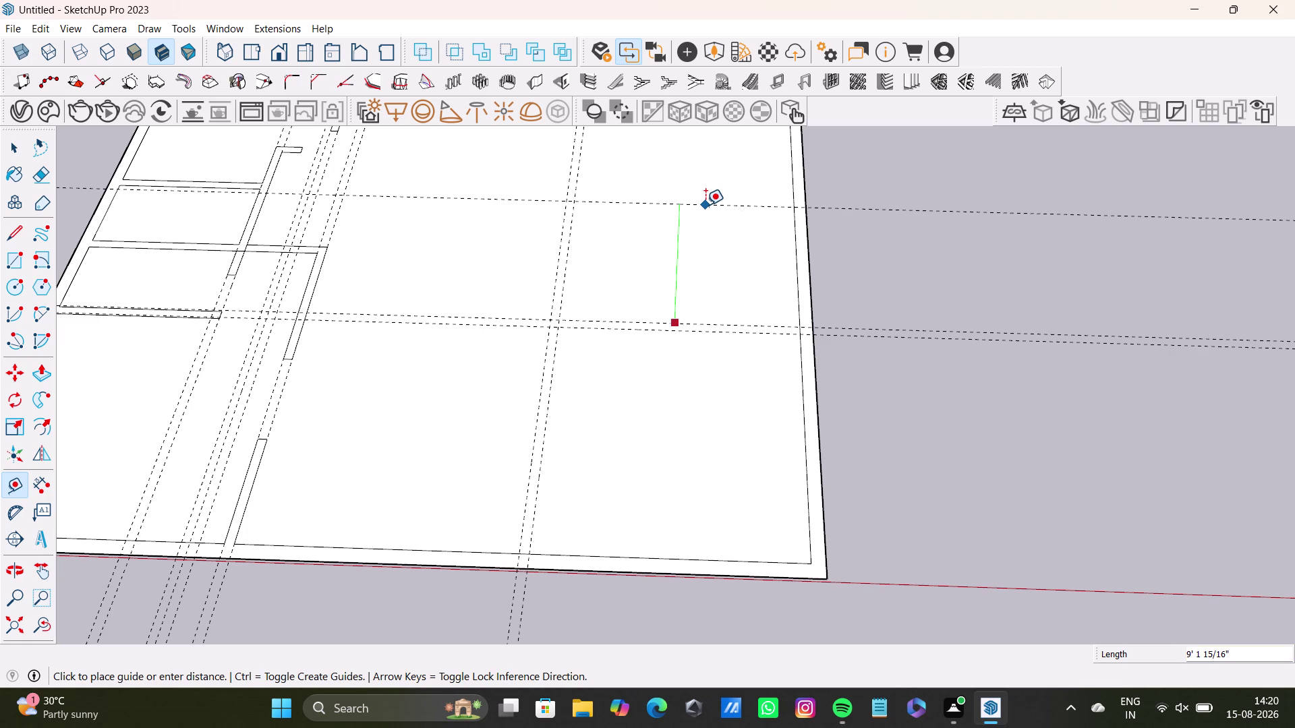
key(space)
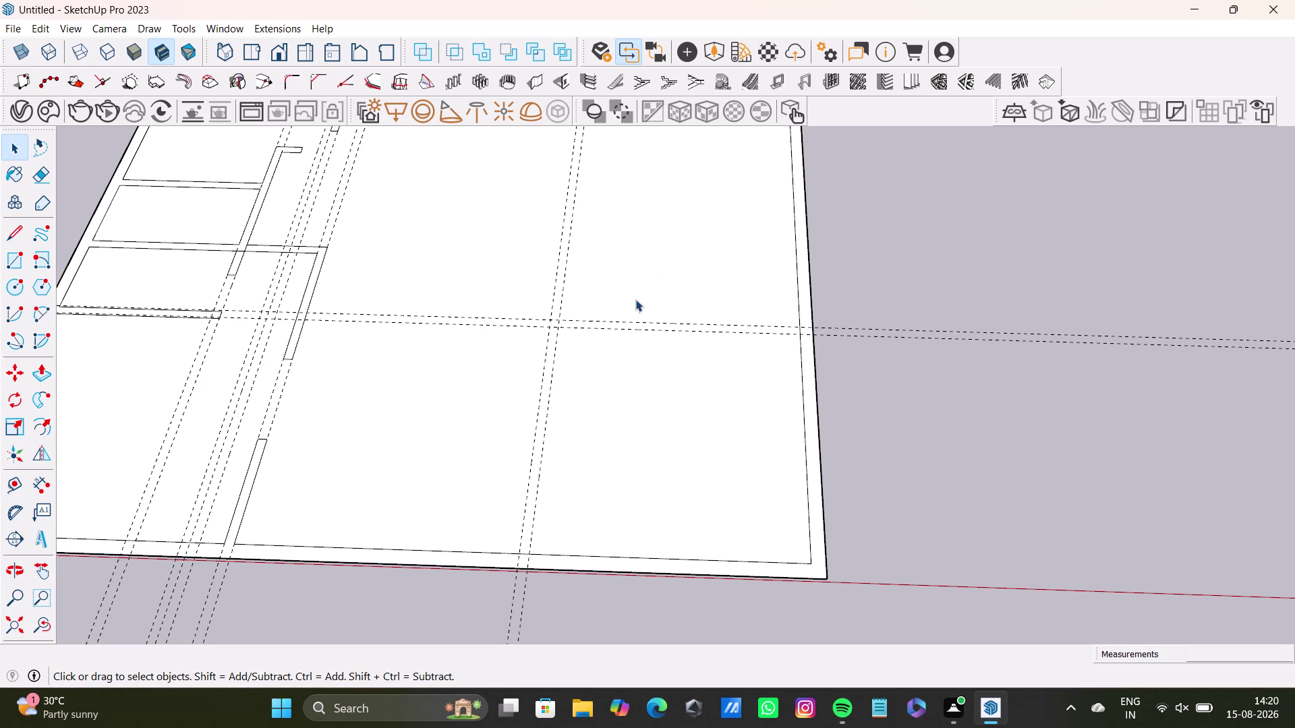
key(t)
key(Return)
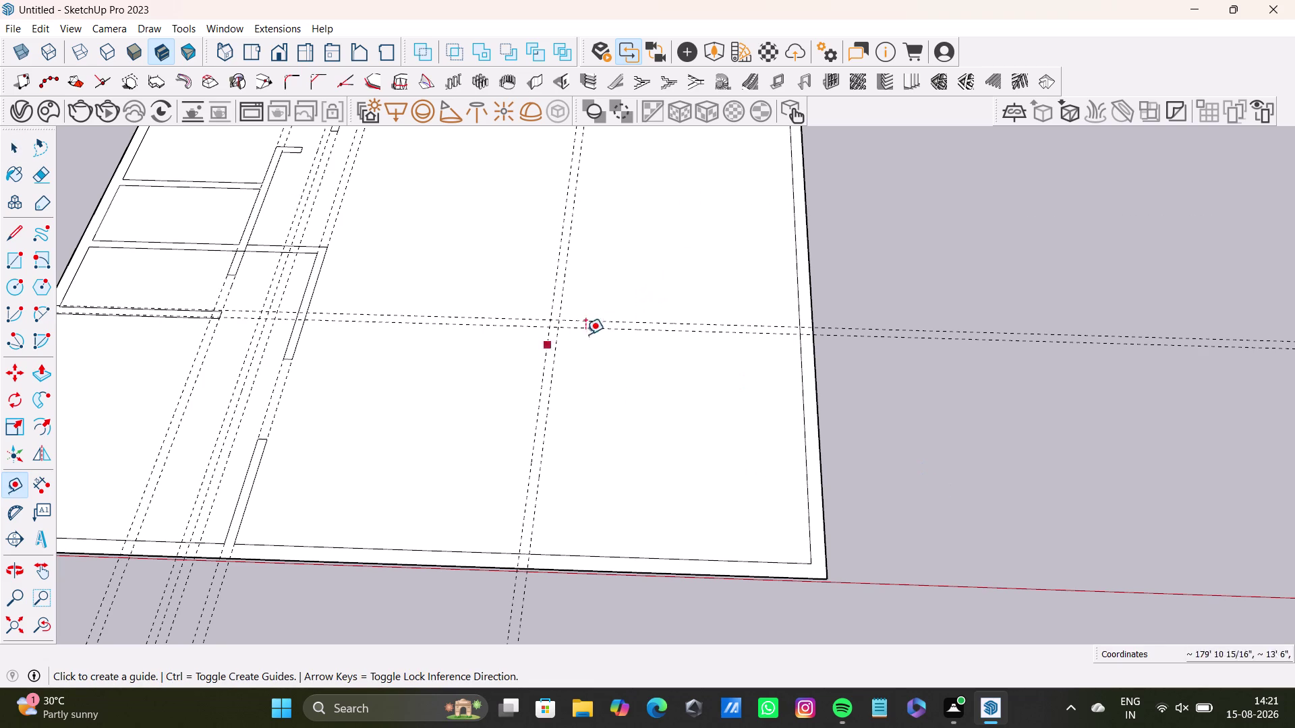
click(658, 327)
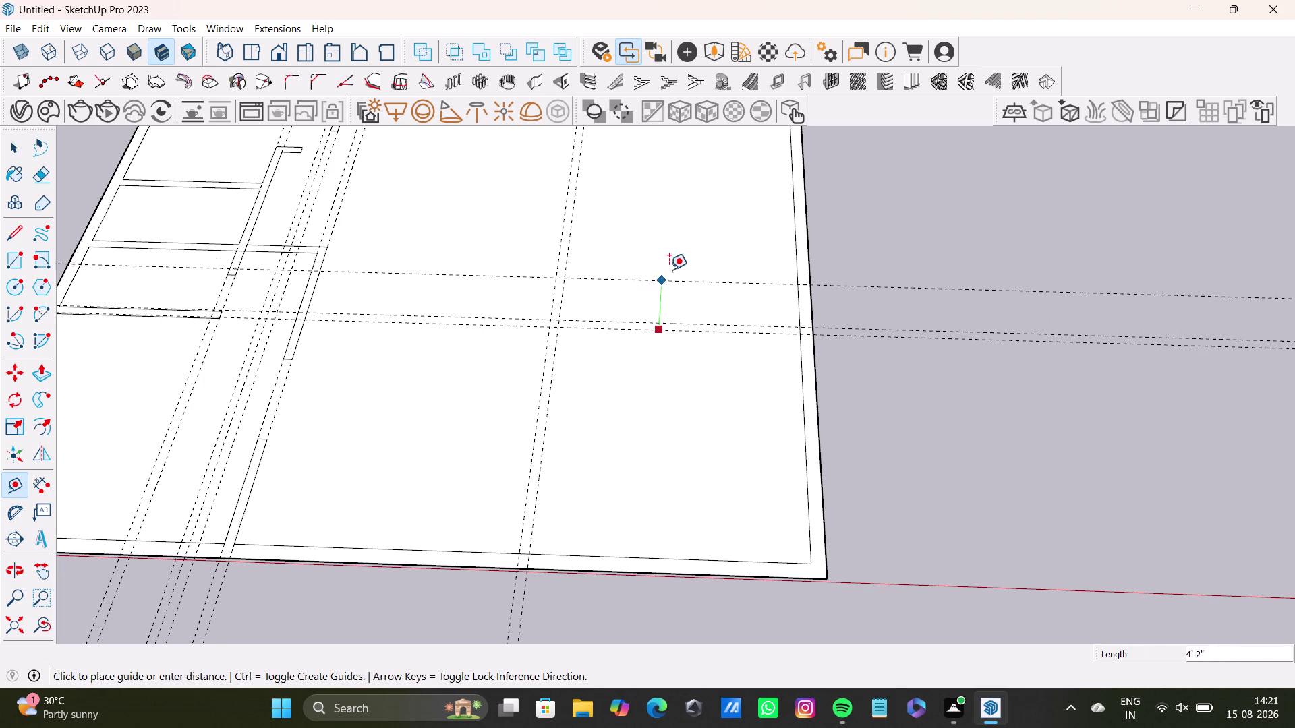
key(space)
scroll(up, 3)
key(t)
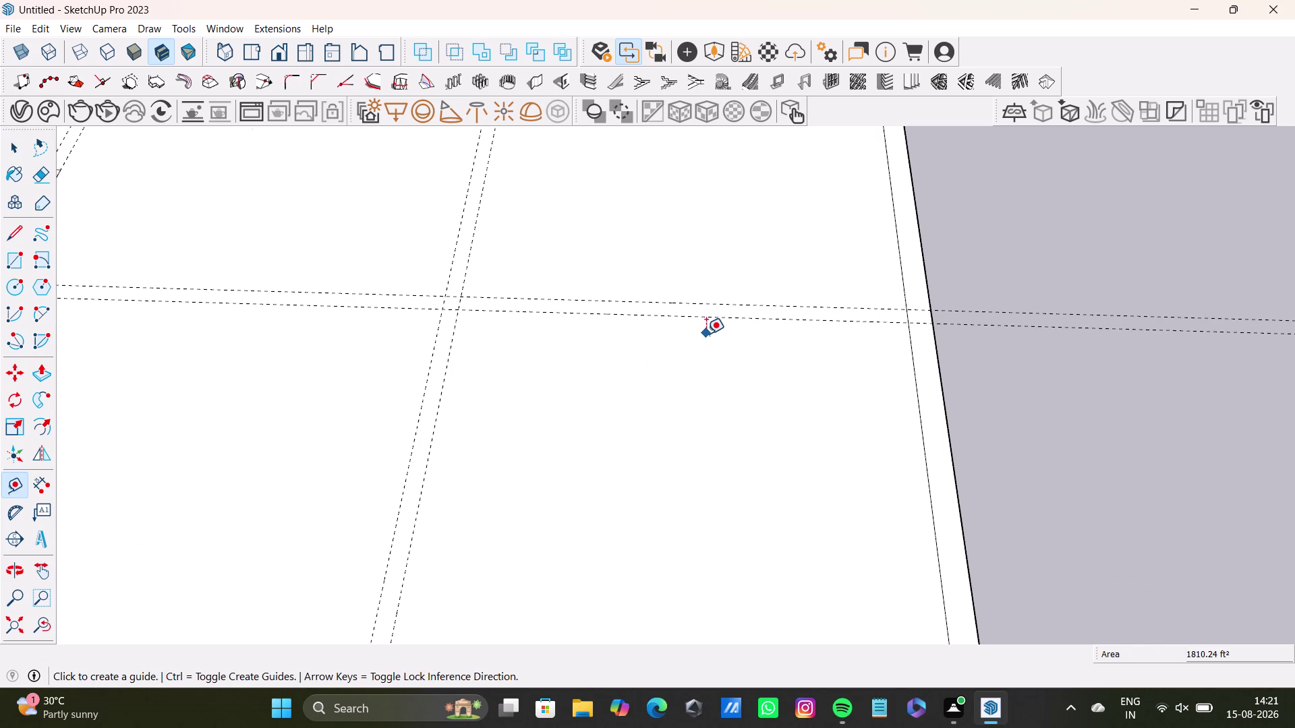
key(Return)
click(721, 302)
scroll(down, 3)
middle_drag(734, 230, 725, 465)
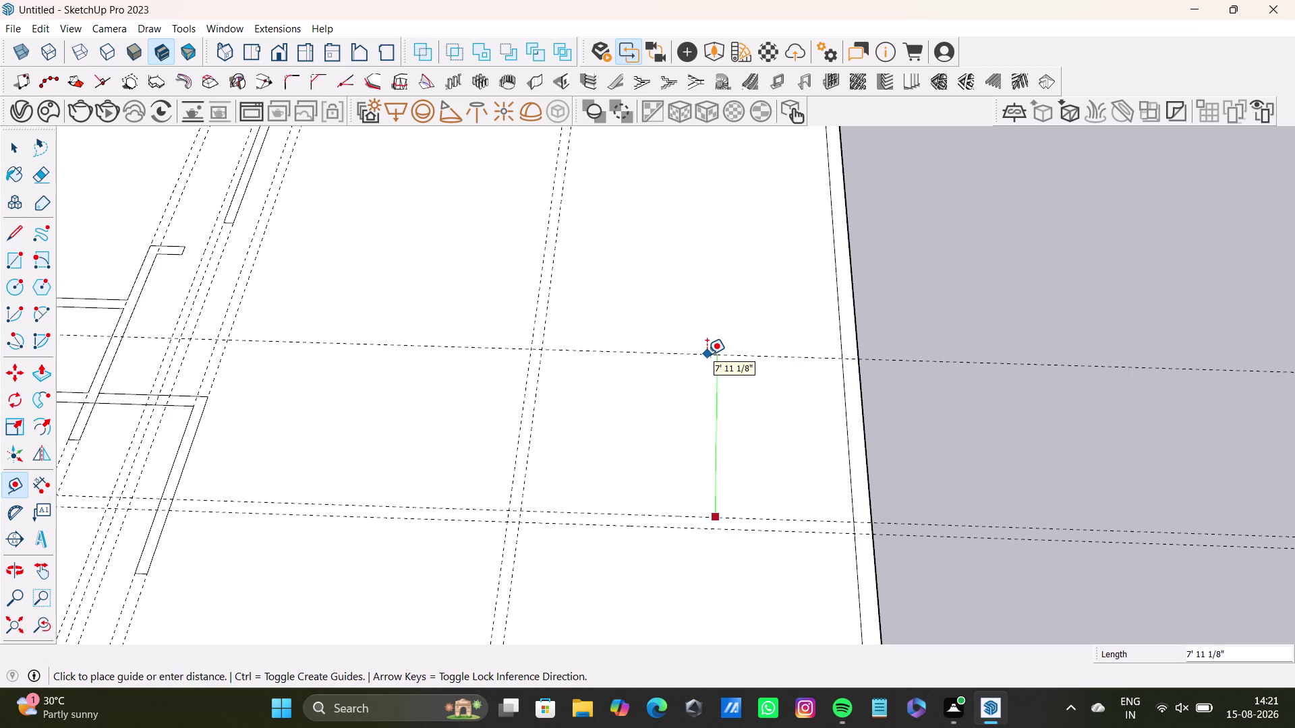
key(9)
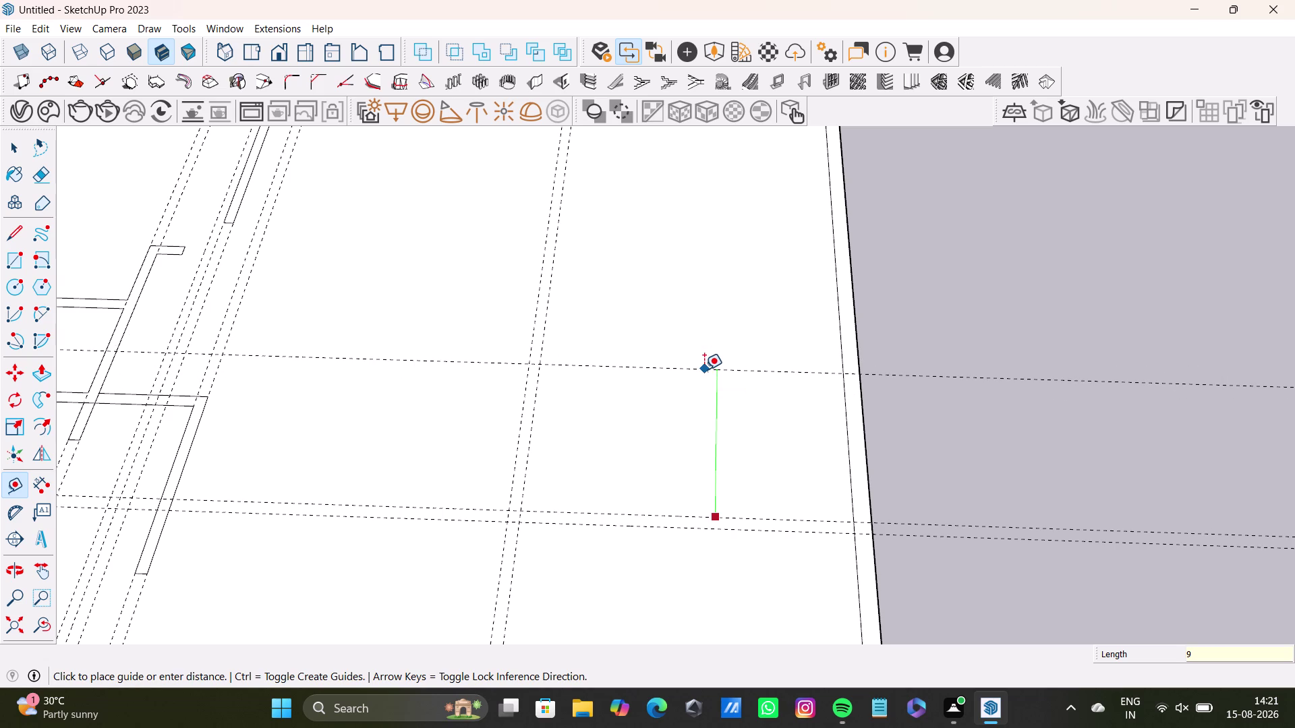
key(apostrophe)
key(0)
key(shift+quotedbl)
key(BackSpace)
key(BackSpace)
key(Return)
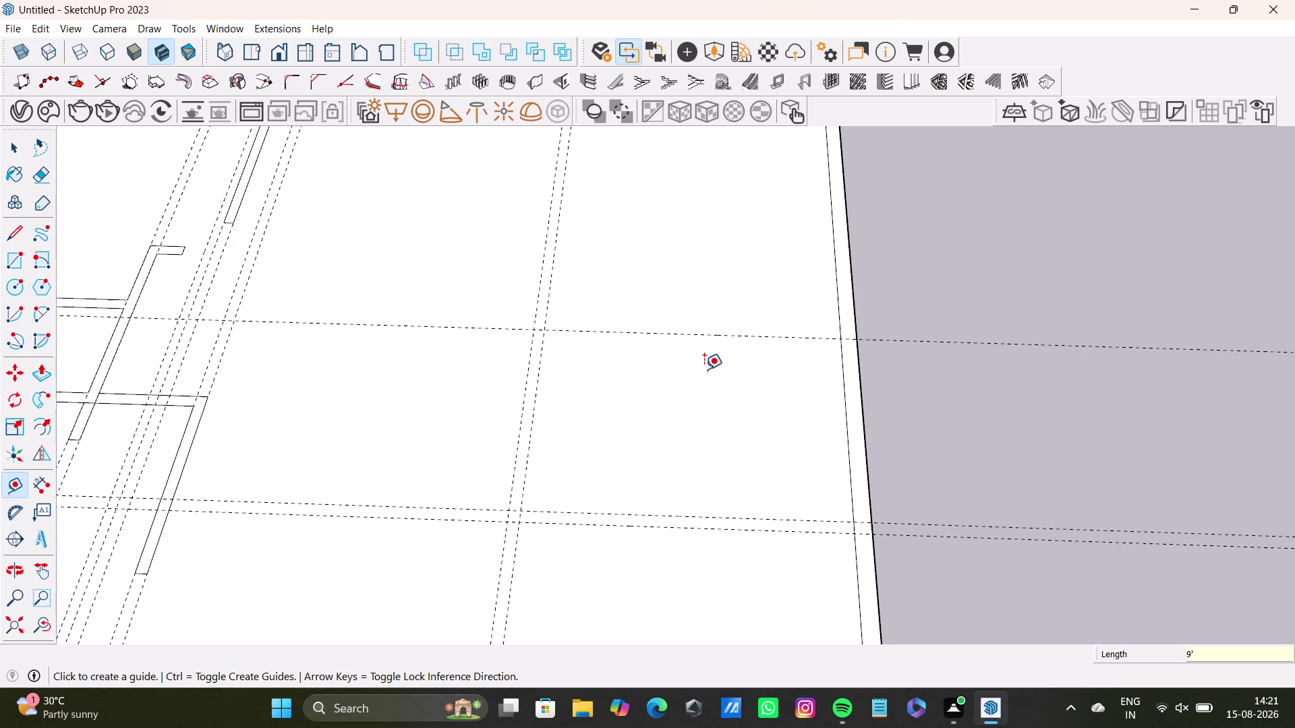
Add a guide 6" from the new upper guide.
click(679, 335)
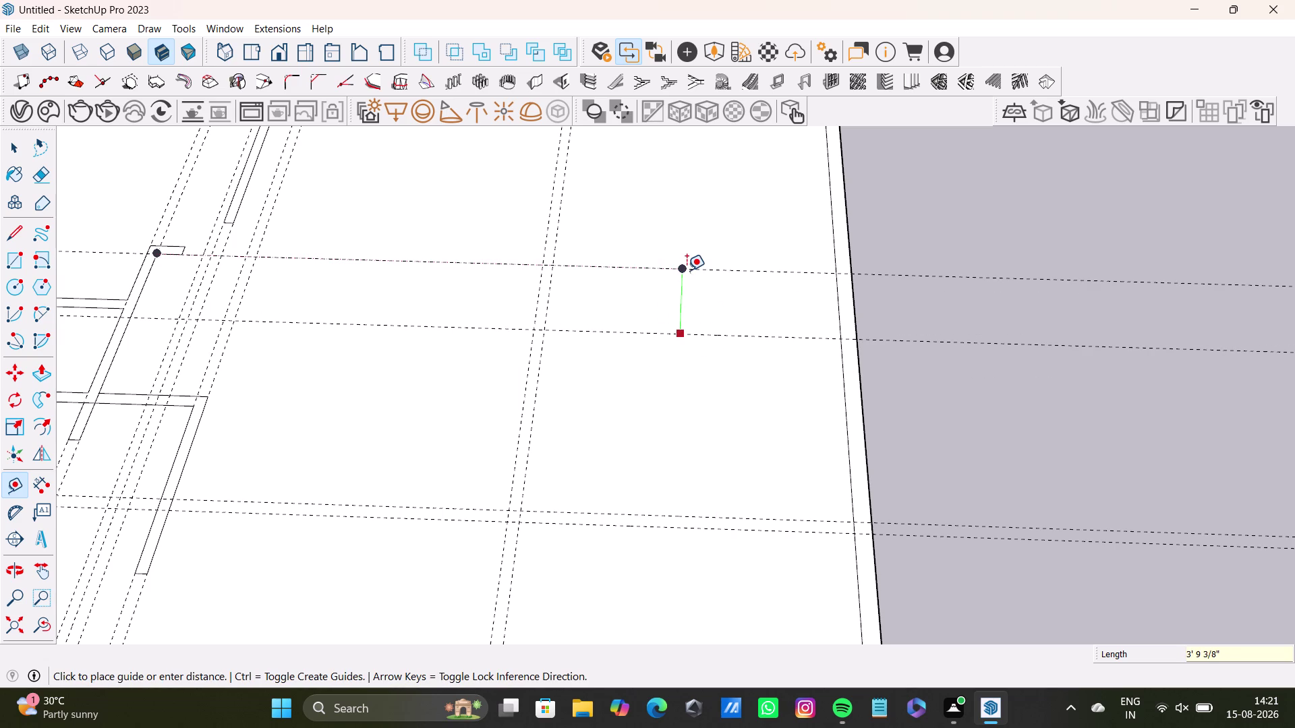
key(9)
key(BackSpace)
text(6")
key(Return)
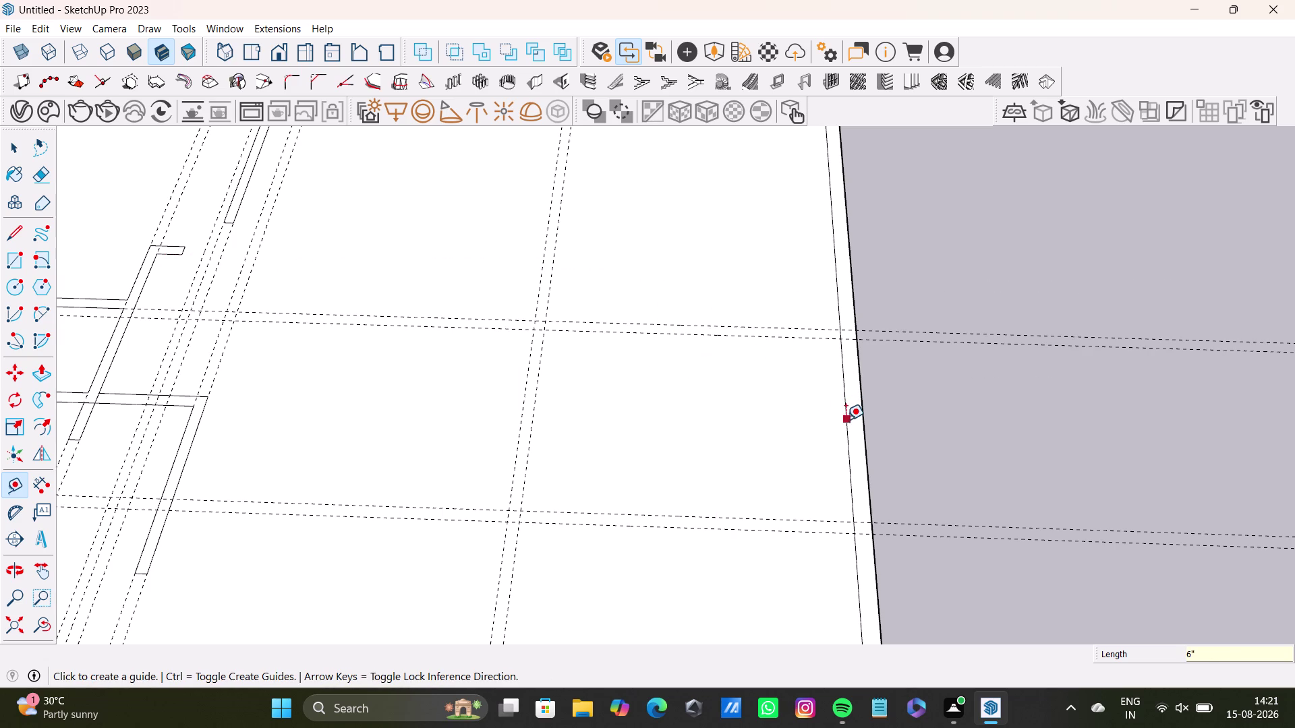
Place a vertical guide 5' in from the right edge, then undo it and two earlier guides.
click(845, 420)
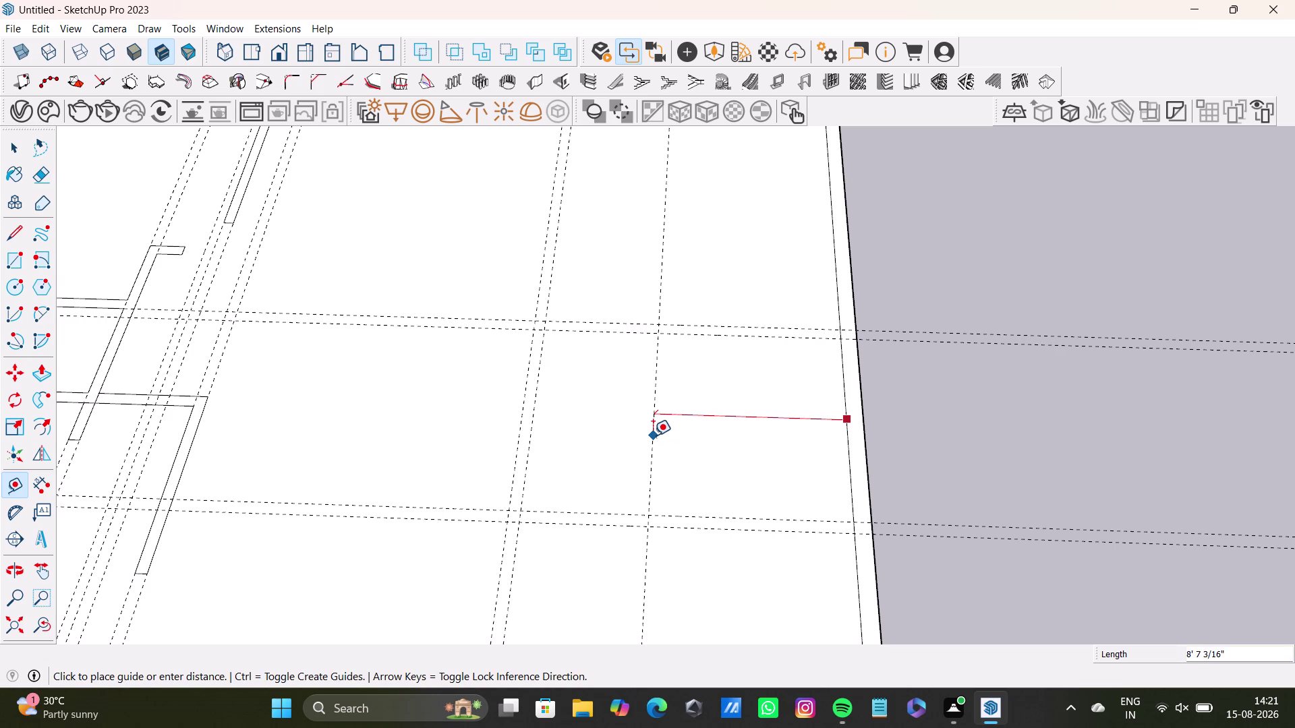
key(5)
key(apostrophe)
key(Return)
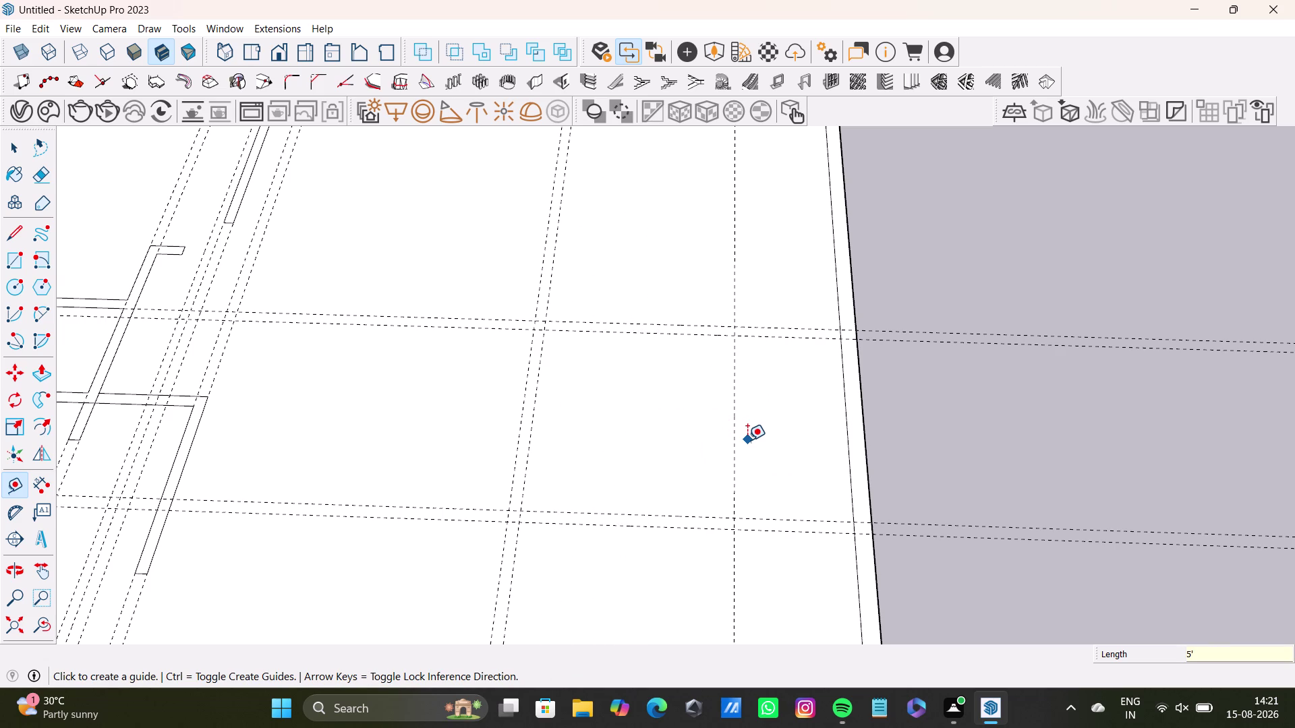
key(ctrl+z)
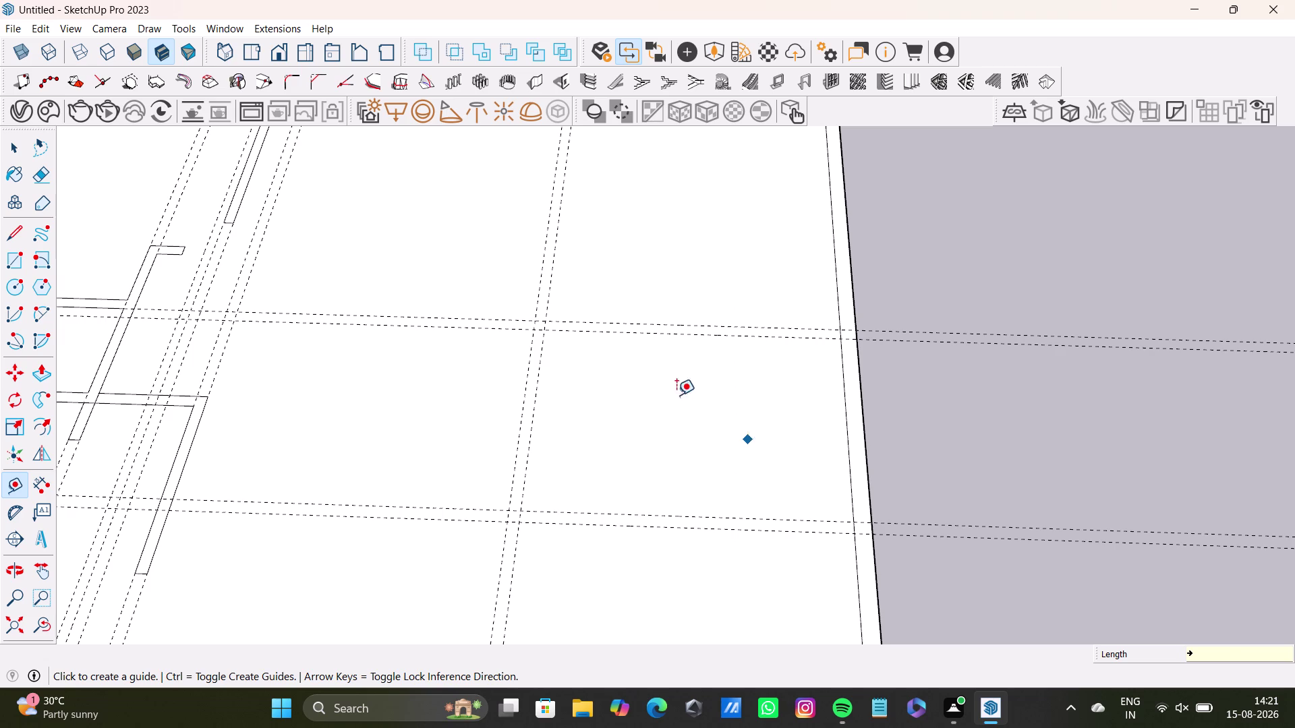
key(ctrl+z)
key(ctrl+z)
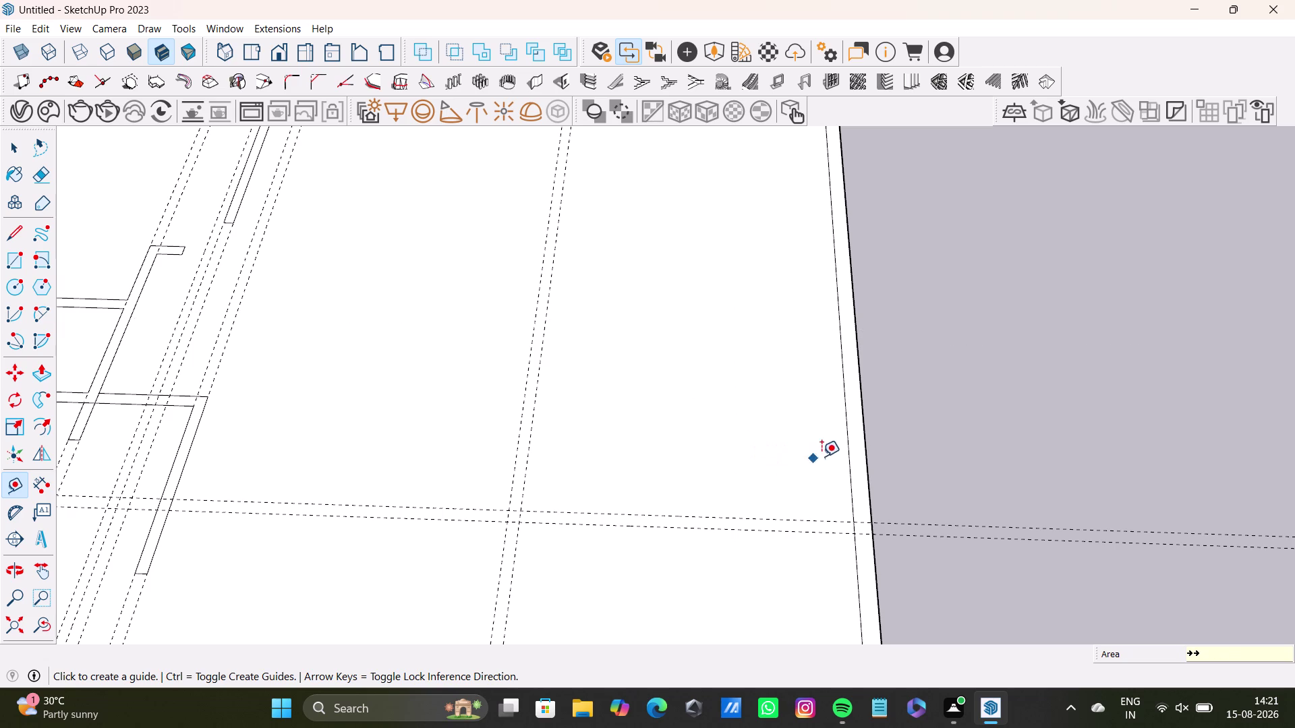
Place a guide 5' above the lower guide and another 6" from it.
click(768, 520)
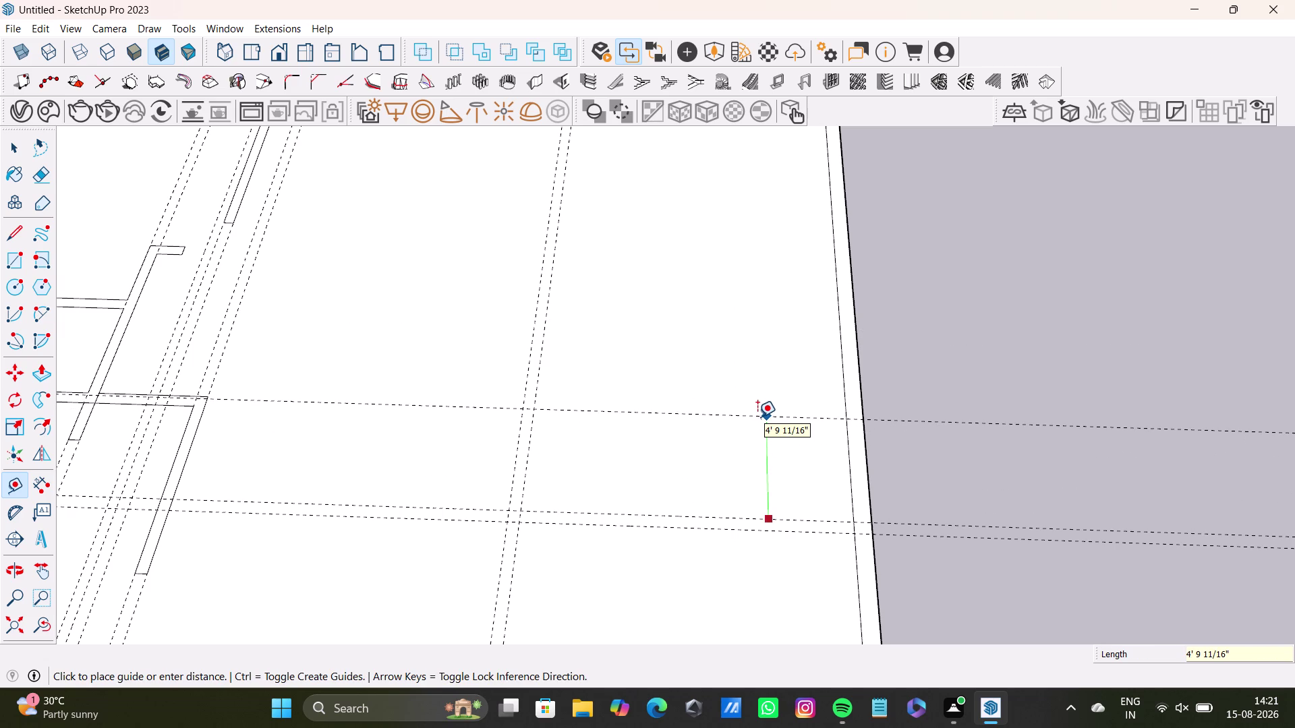
text(5')
key(Return)
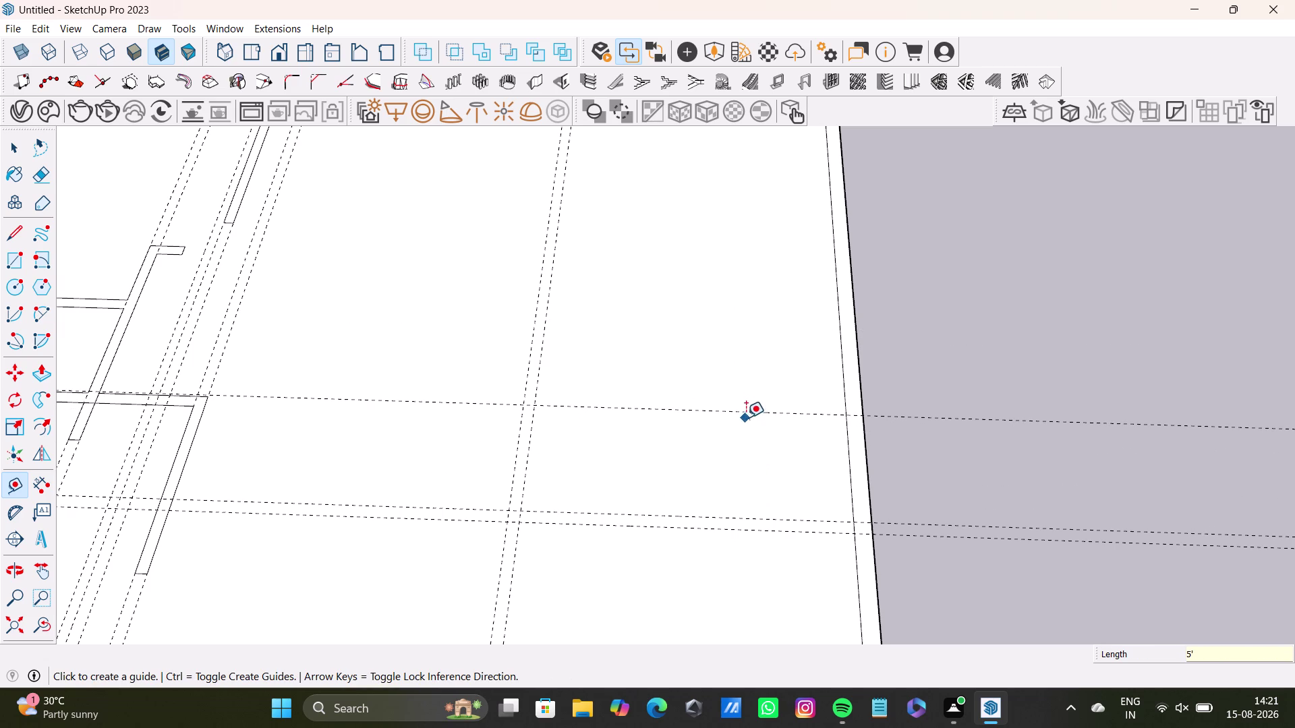
click(835, 415)
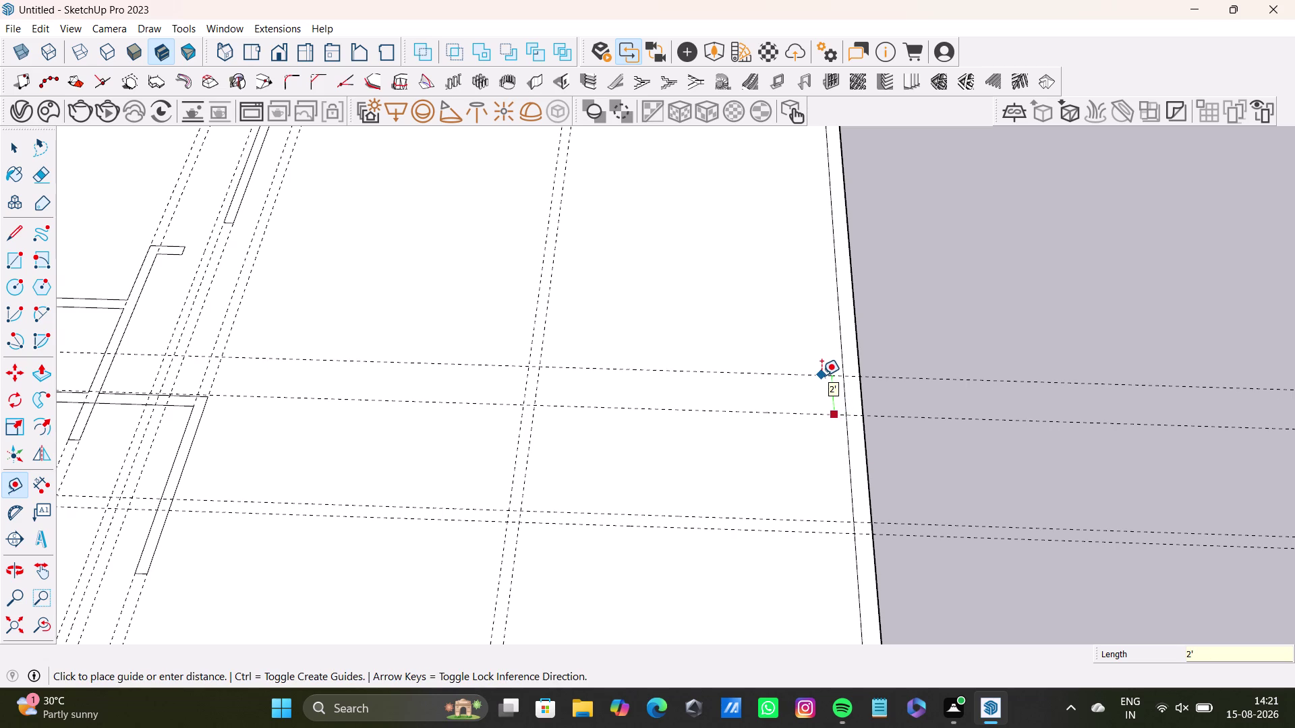
key(6)
key(shift+quotedbl)
key(Return)
Place a vertical guide 9' in from the right edge and a parallel one 6" beside it.
drag(846, 451, 835, 453)
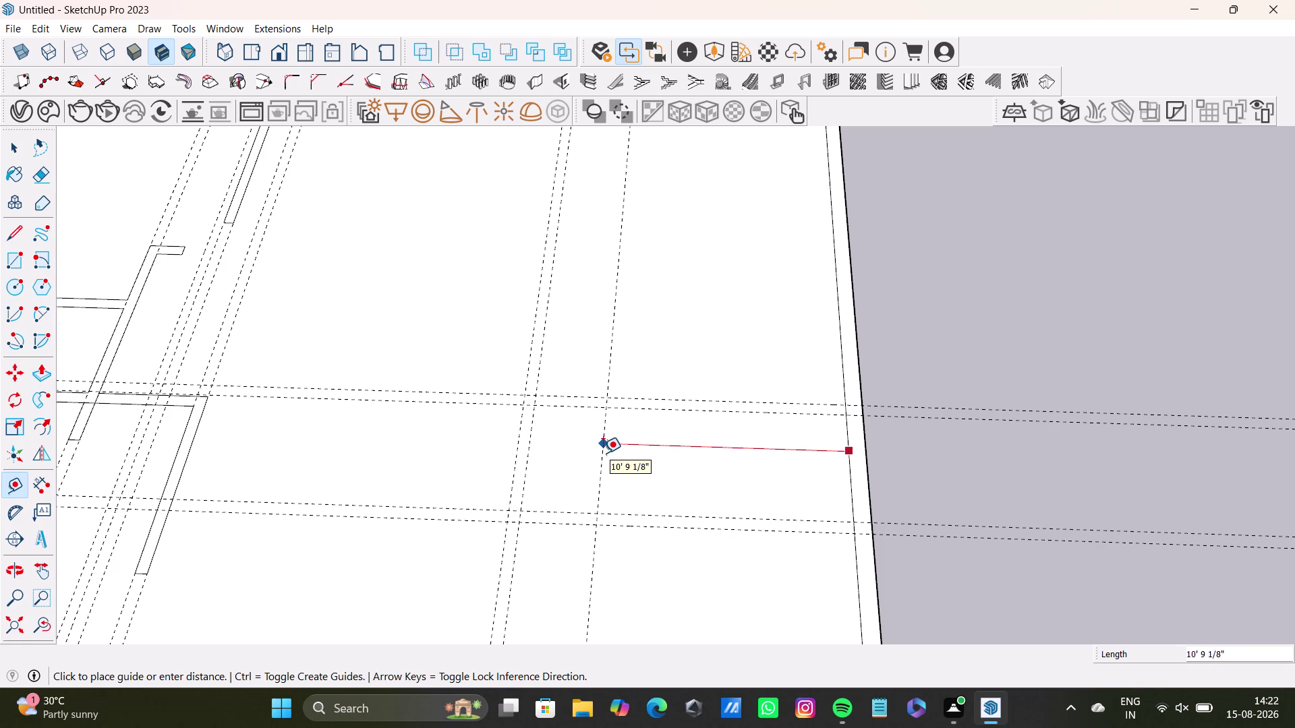
text(9')
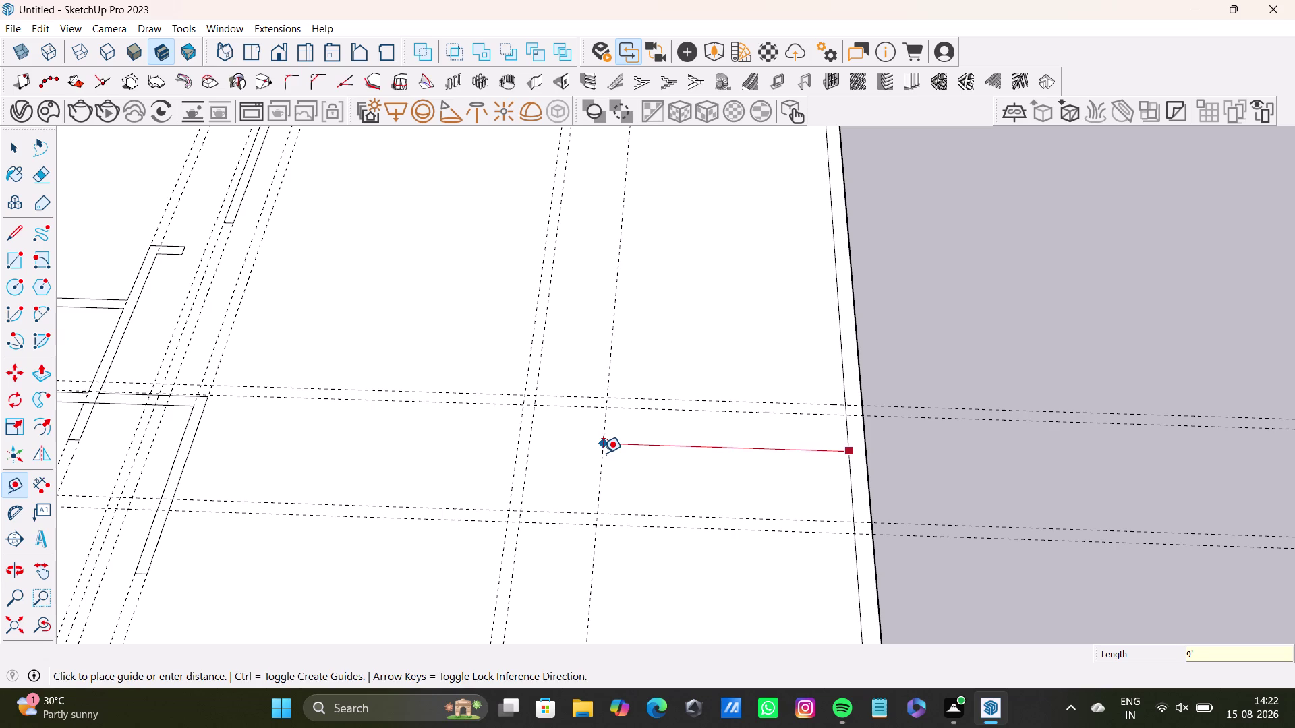
key(Return)
click(639, 462)
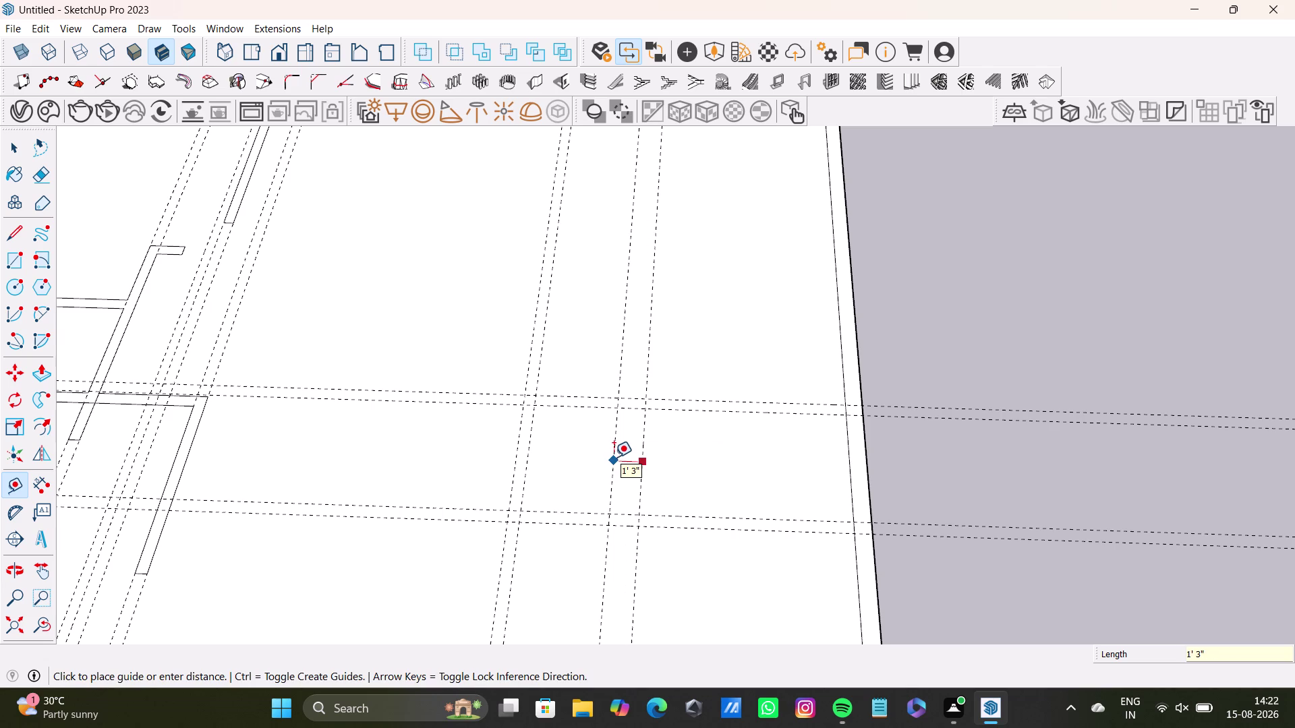
key(6)
key(shift+quotedbl)
key(Return)
Undo a 5' guide attempt, then add another vertical guide 6" from the vertical pair.
click(629, 473)
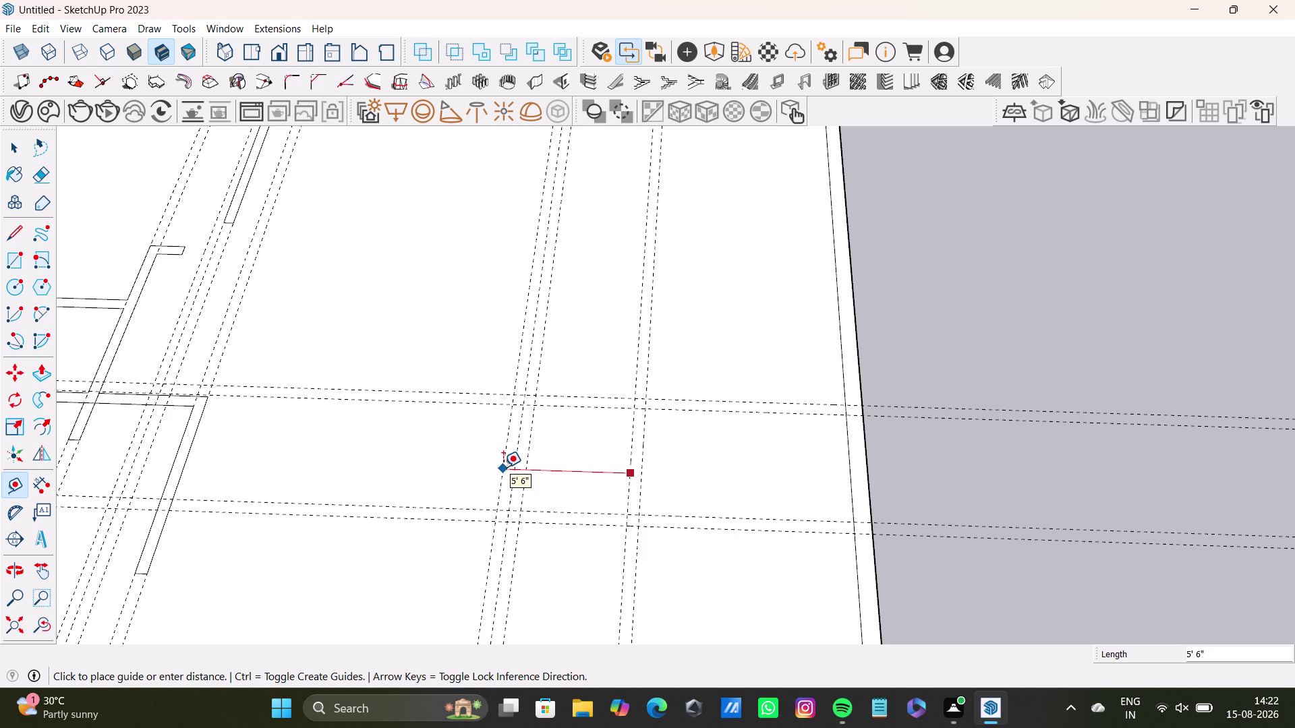
key(5)
key(apostrophe)
key(Return)
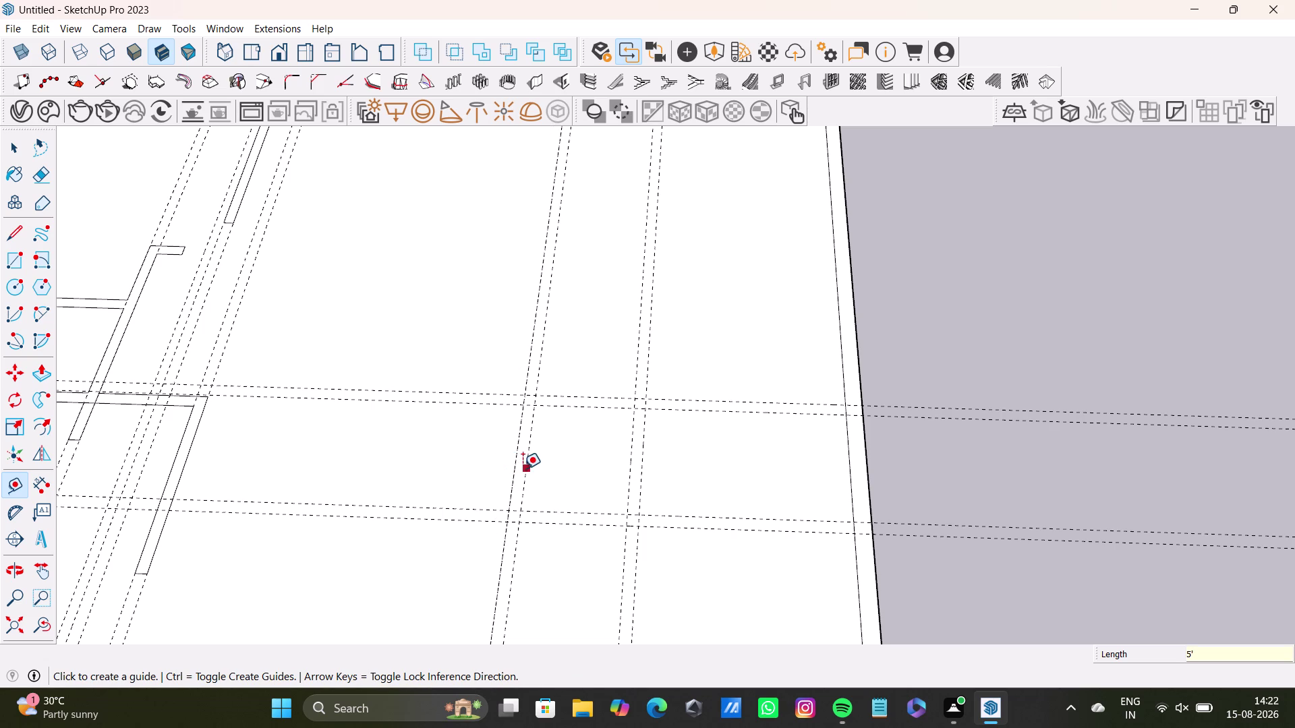
key(ctrl+z)
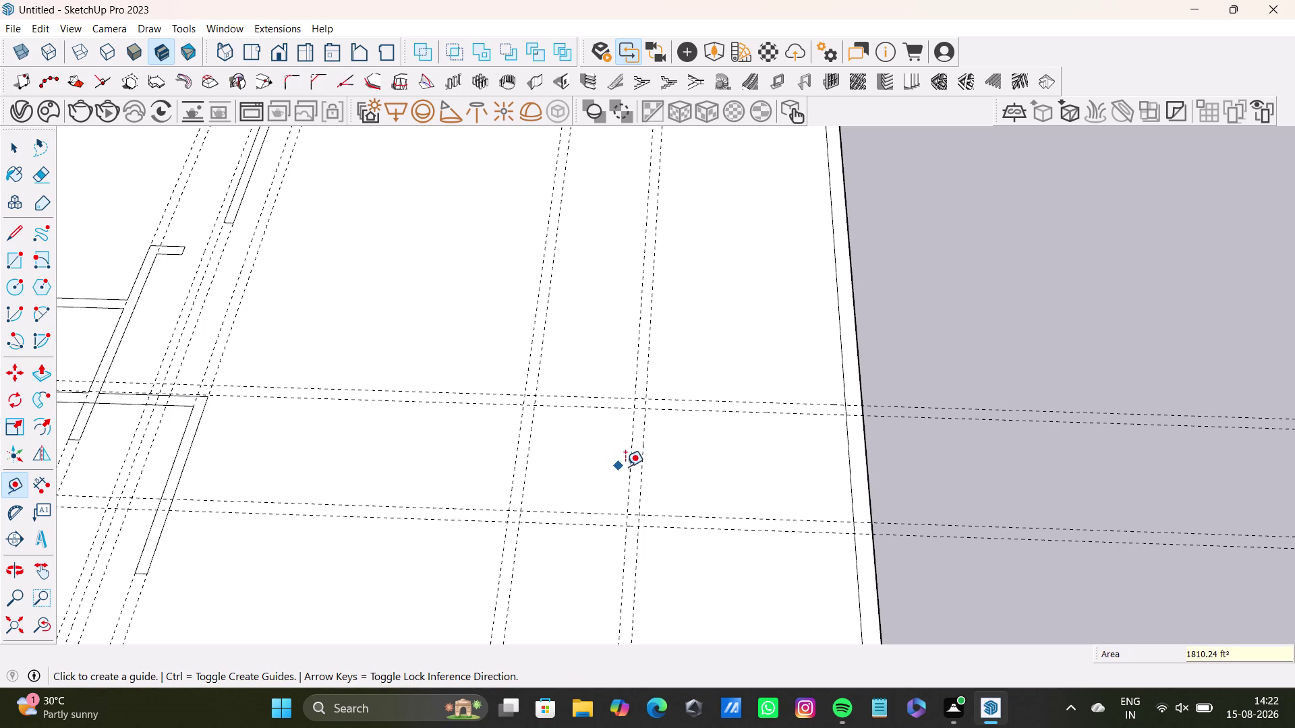
drag(626, 472, 599, 473)
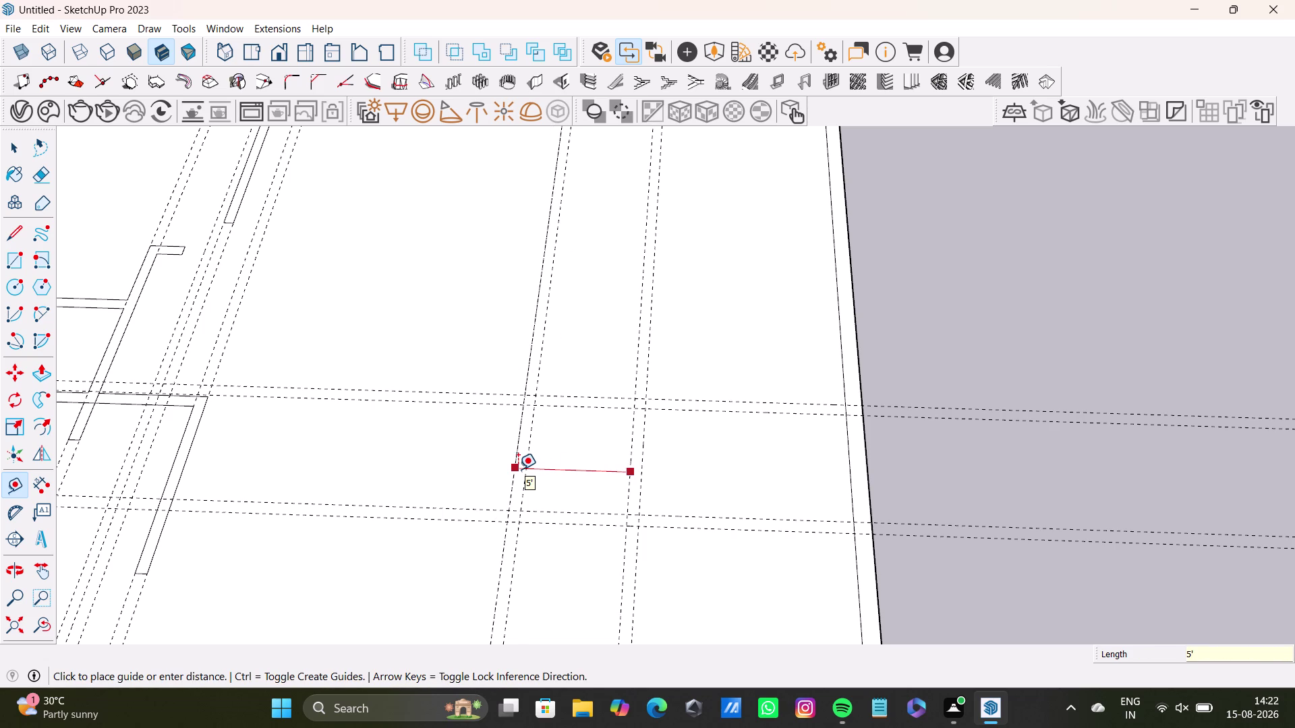
key(space)
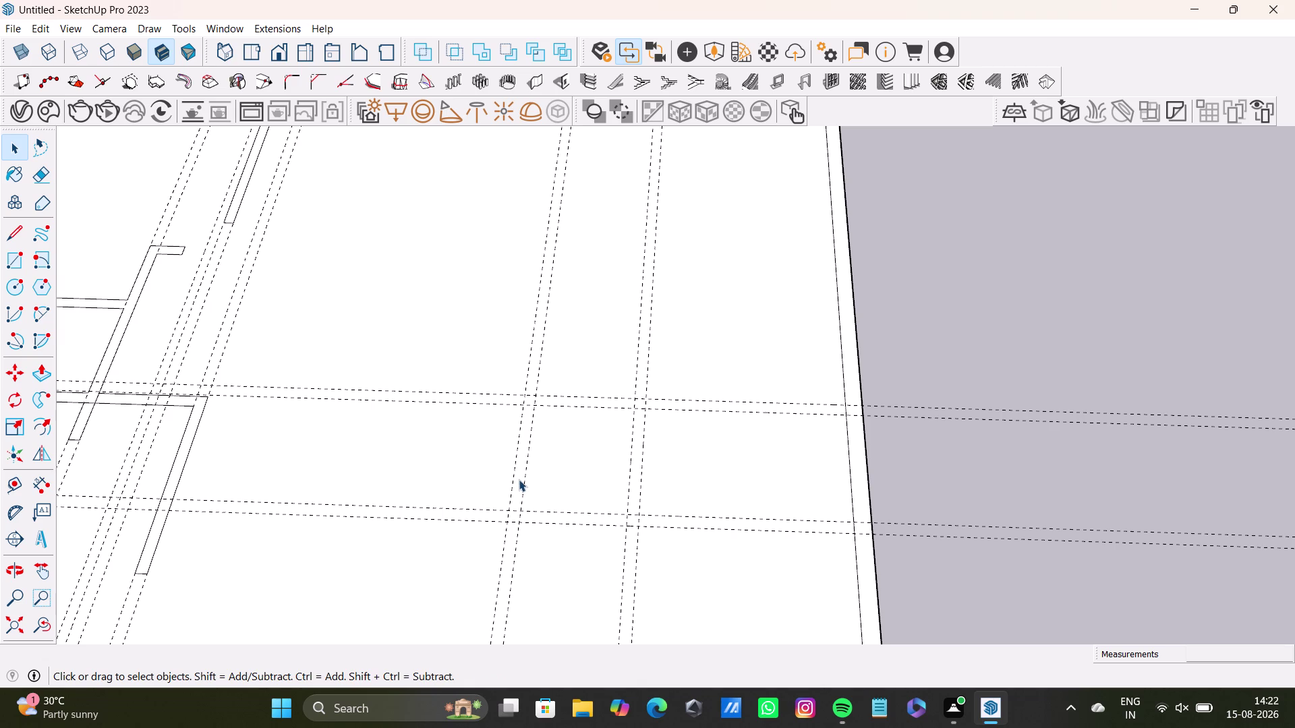
key(t)
key(Return)
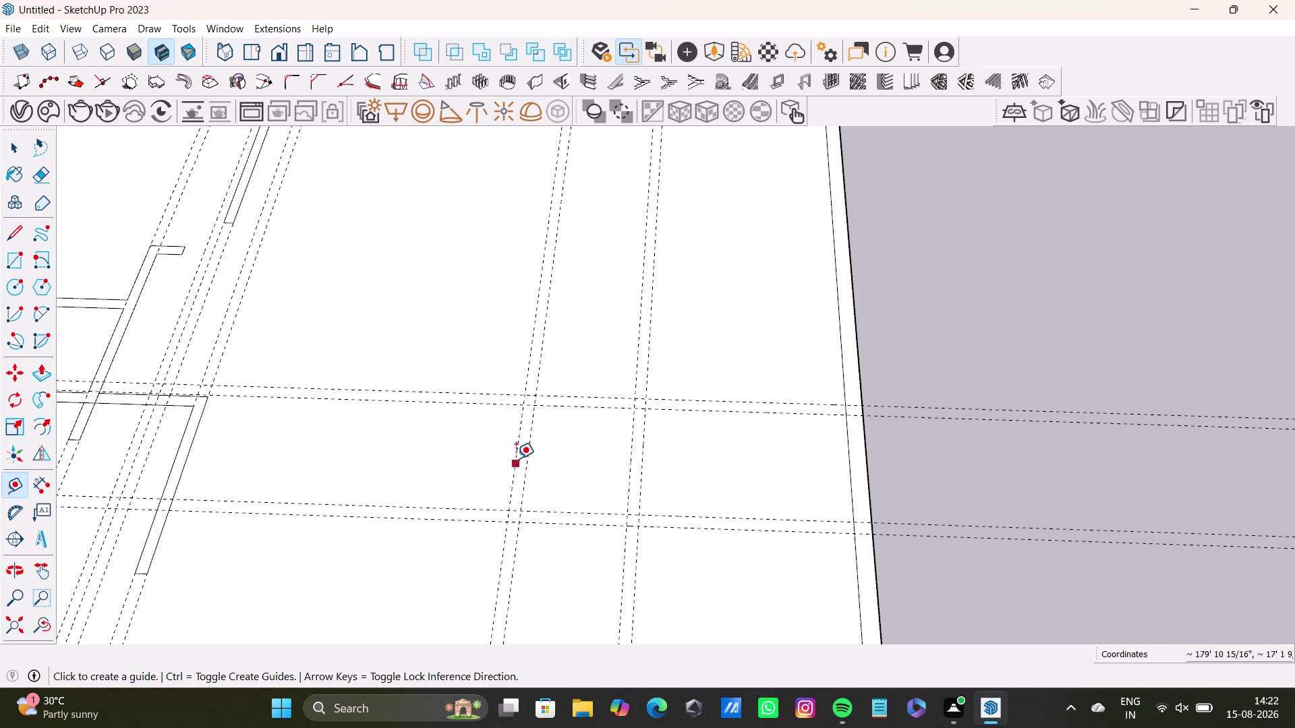
click(512, 468)
key(6)
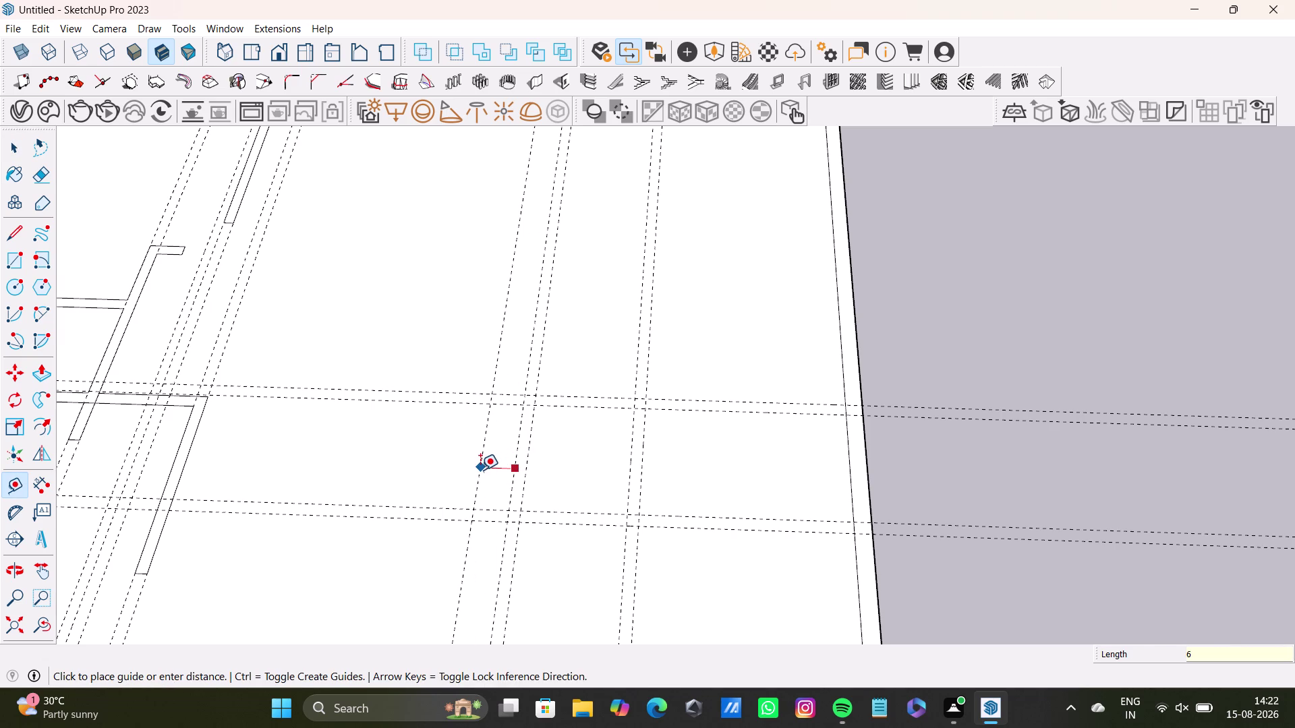
key(shift+quotedbl)
key(Return)
scroll(down, 3)
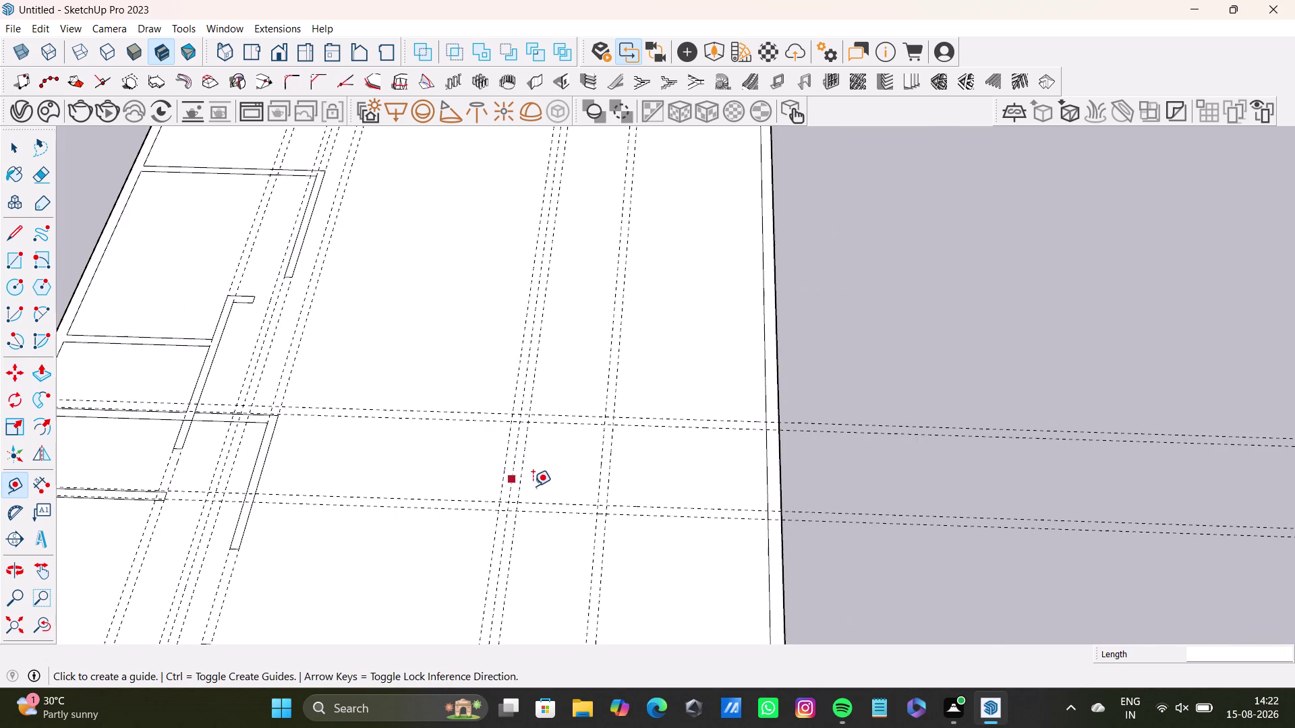
Add a horizontal guide 4'3" out from the existing horizontal guide across the slab's right part.
middle_drag(533, 487, 586, 384)
middle_drag(585, 415, 573, 519)
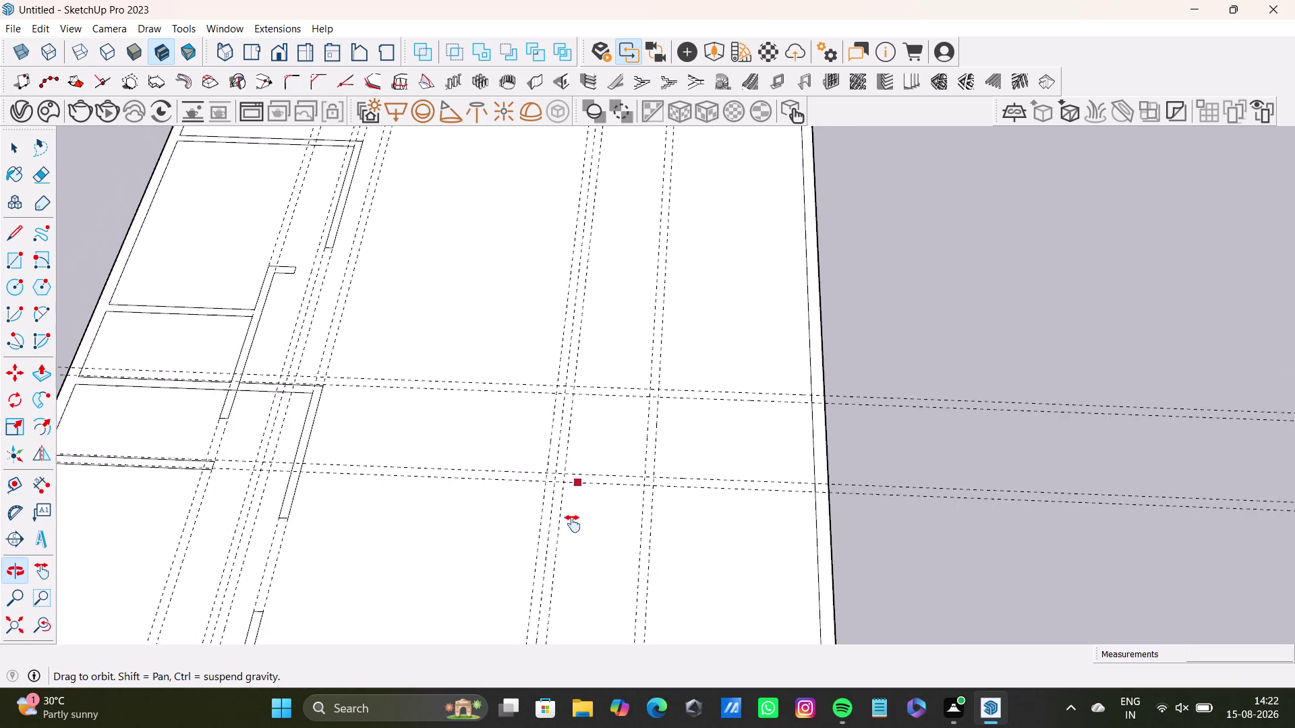
middle_drag(573, 518, 566, 568)
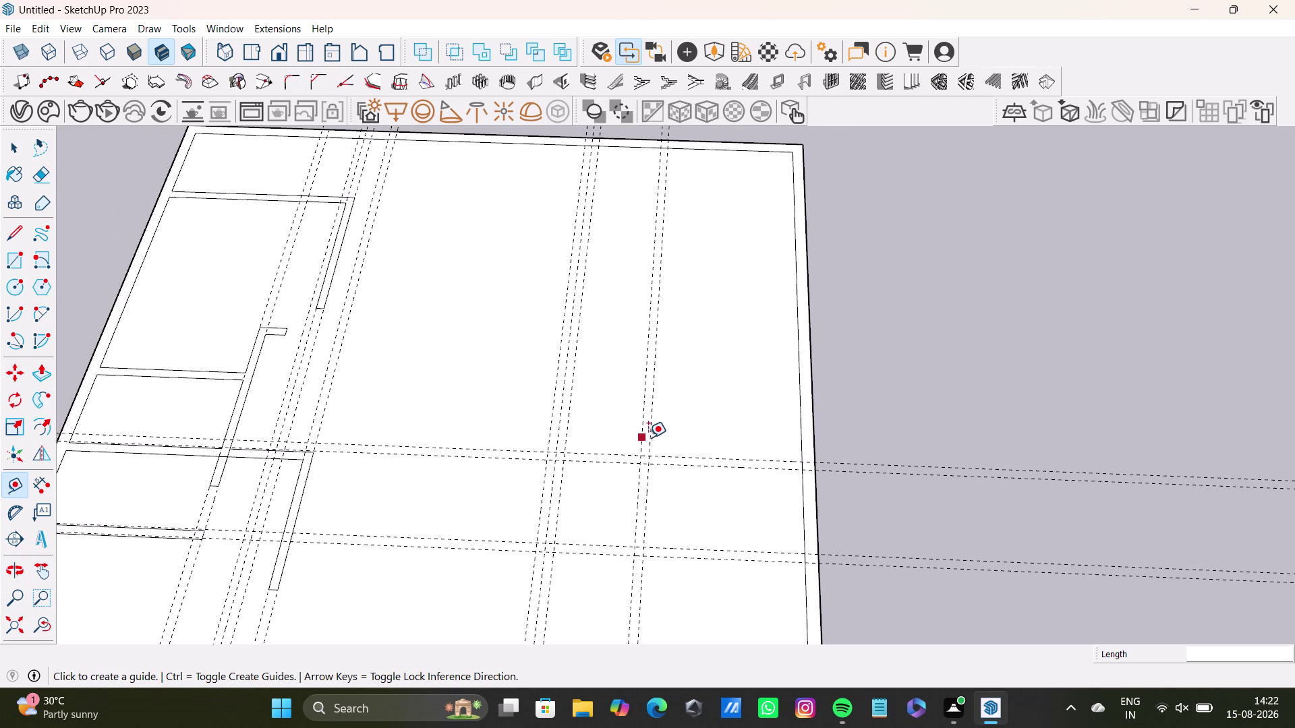
click(733, 455)
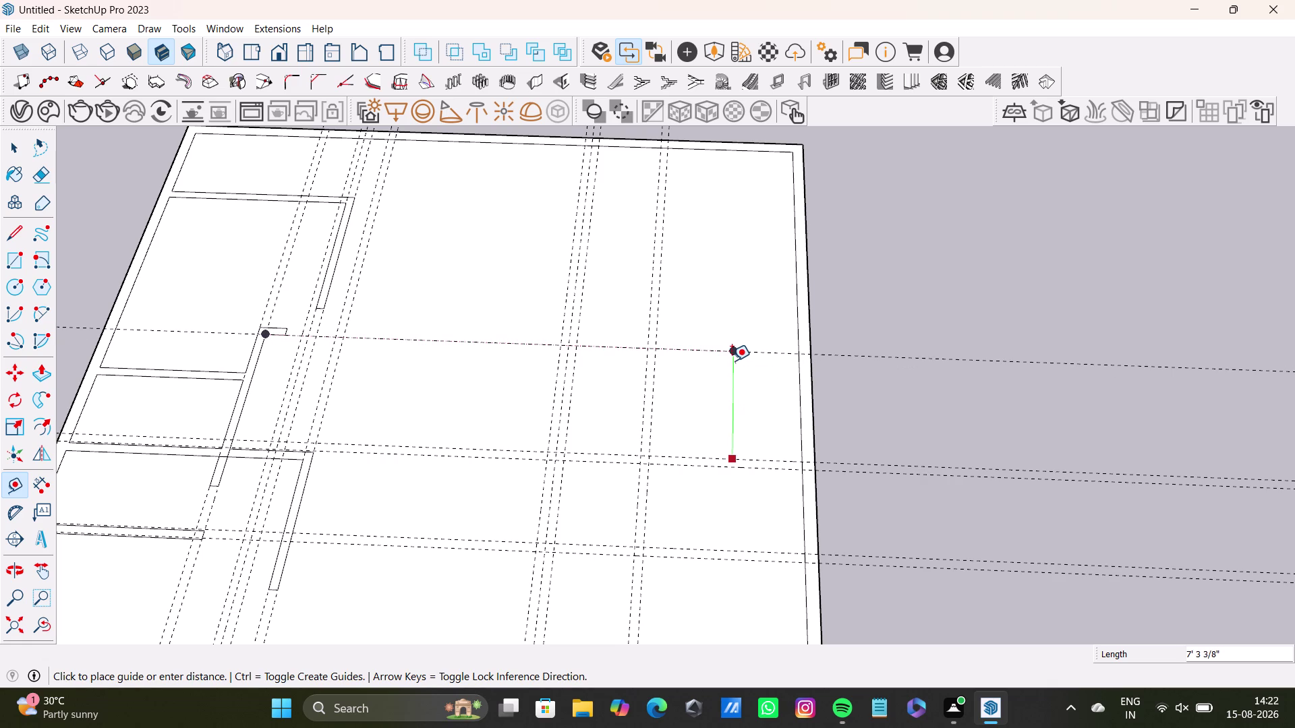
key(4)
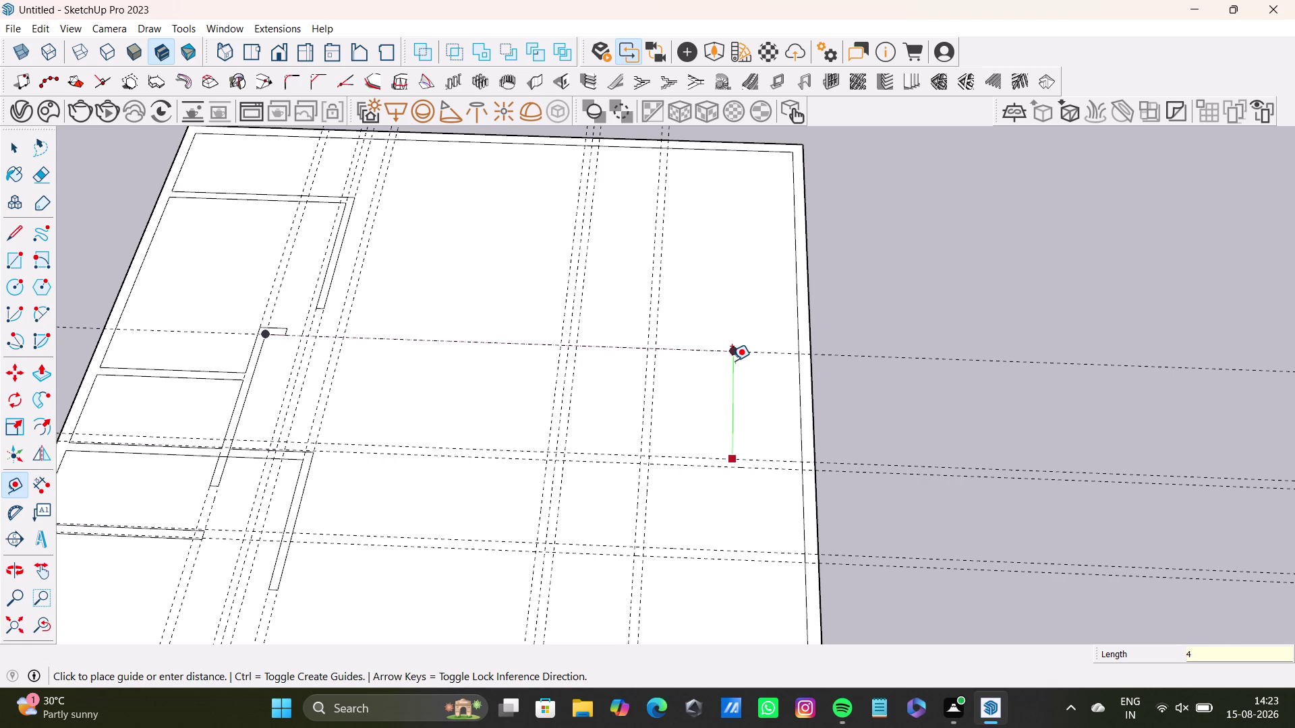
key(apostrophe)
key(3)
key(shift+quotedbl)
key(Return)
Add a companion horizontal guide 6" from the new one, then stop placing guides.
click(733, 391)
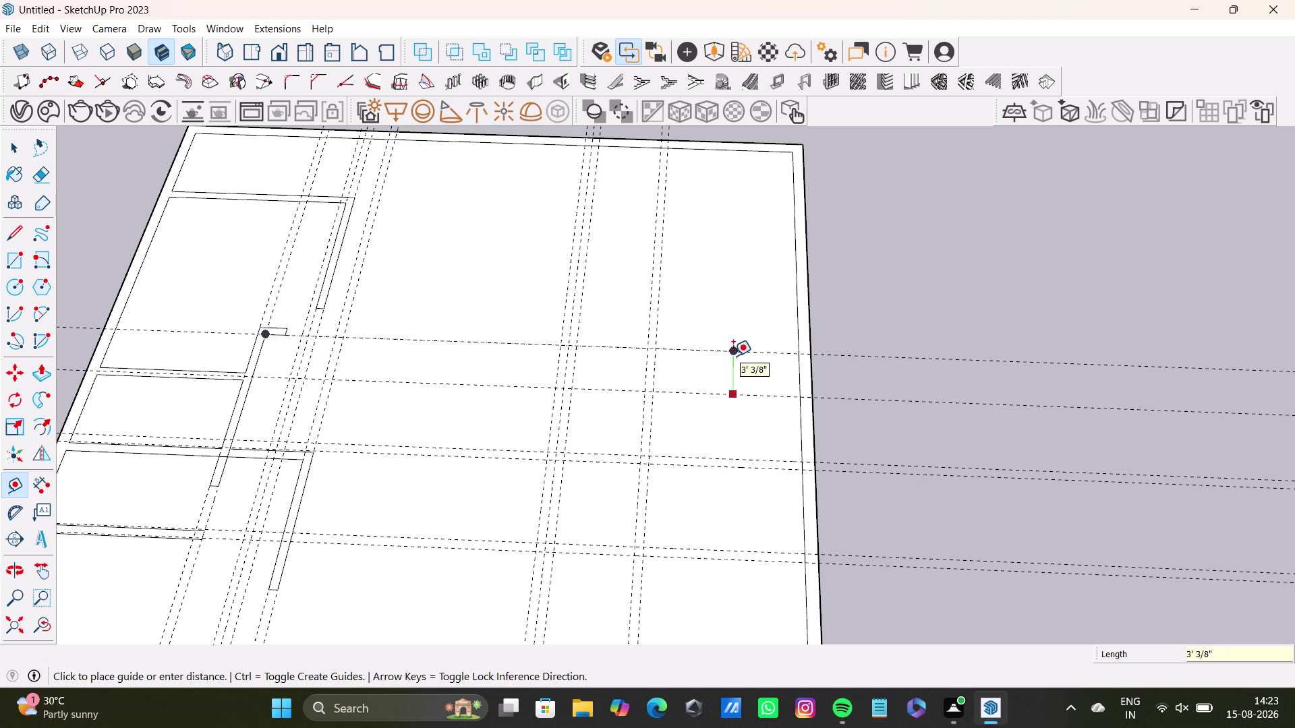
key(6)
key(shift+quotedbl)
key(Return)
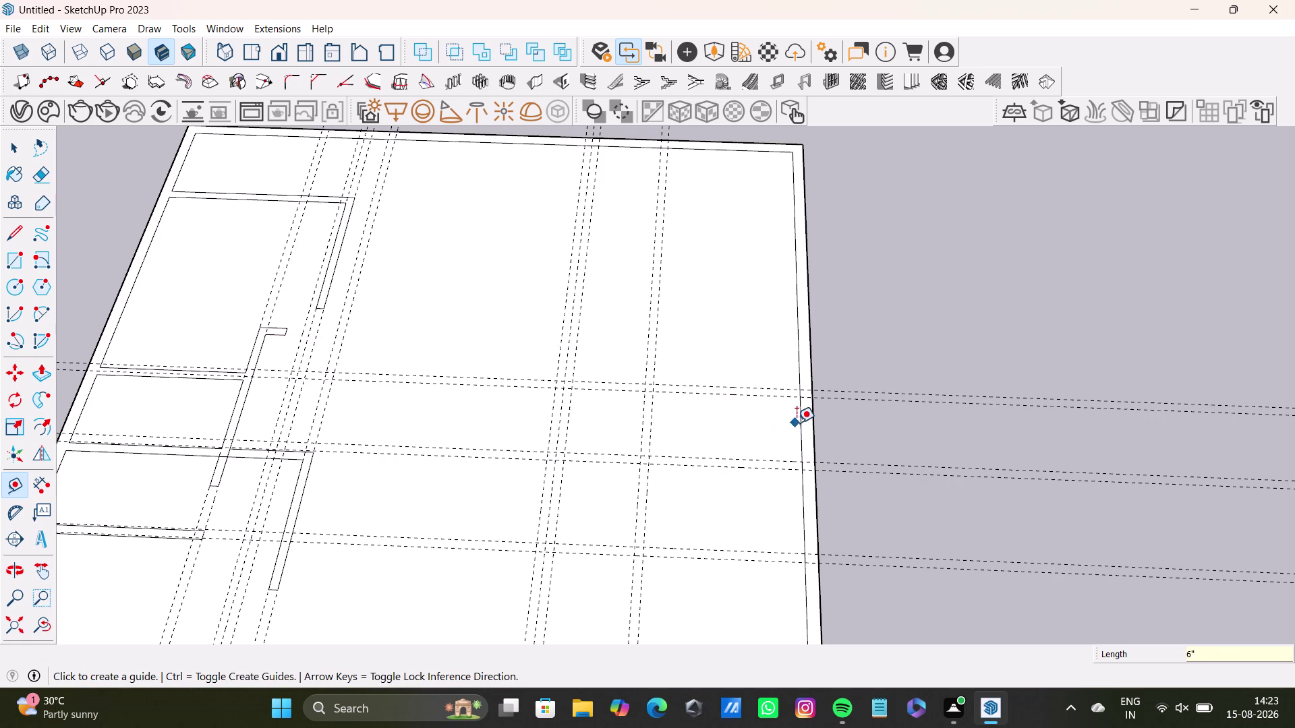
click(797, 423)
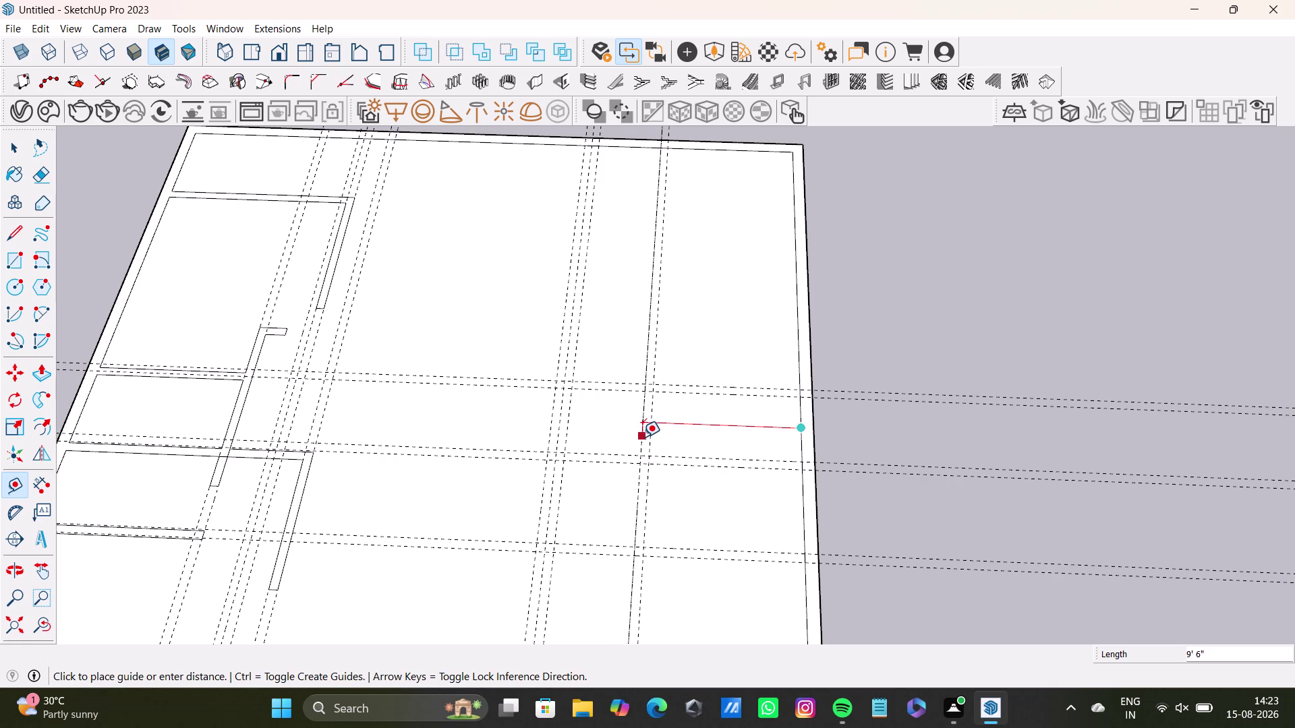
key(space)
scroll(up, 3)
Place a horizontal guide pair near the slab's far edge, offset 13'9" and then 6".
middle_drag(687, 308, 687, 405)
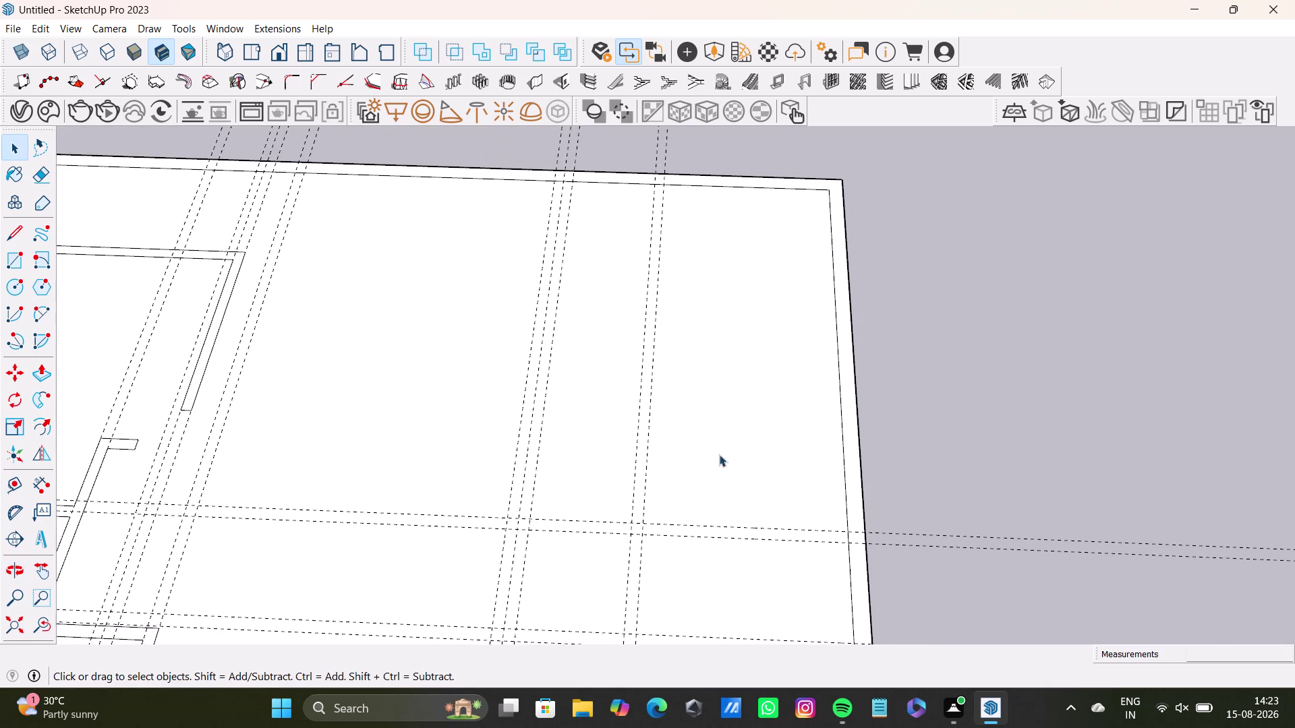
key(t)
click(757, 527)
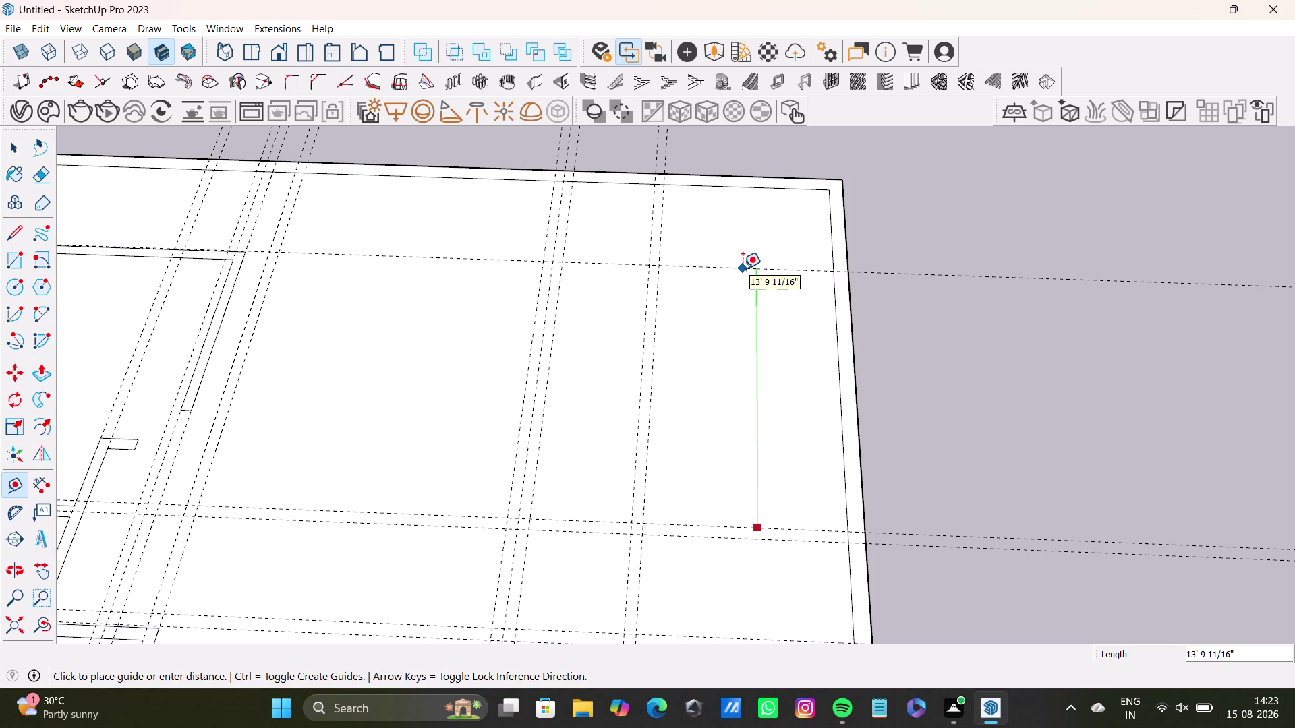
click(743, 268)
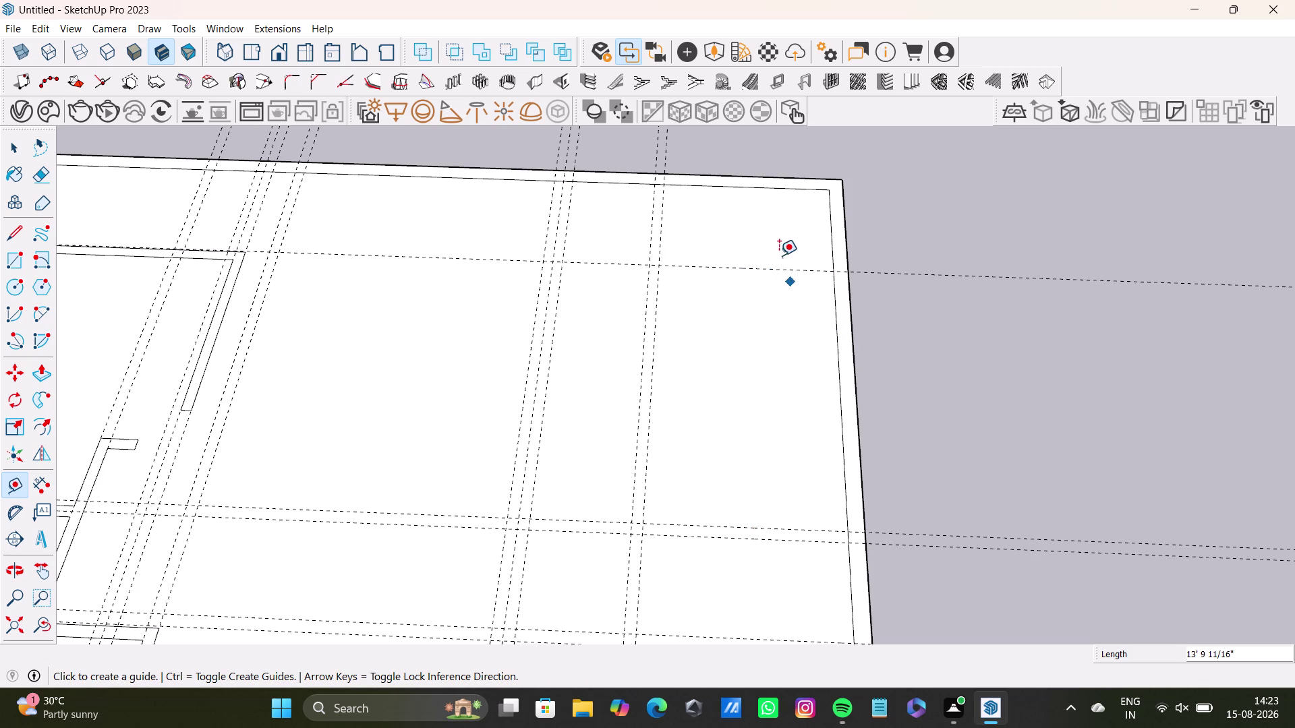
click(782, 268)
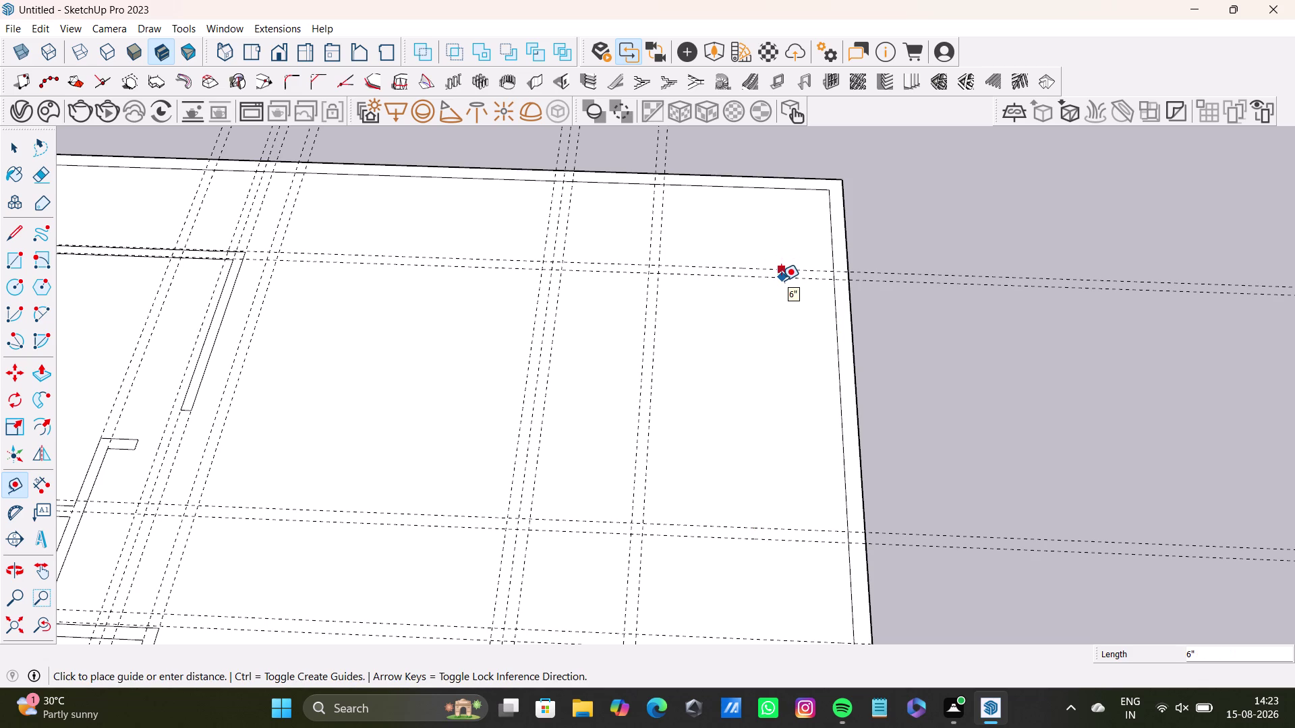
click(781, 281)
Add a vertical guide 10'10" in from the slab's right edge.
click(840, 387)
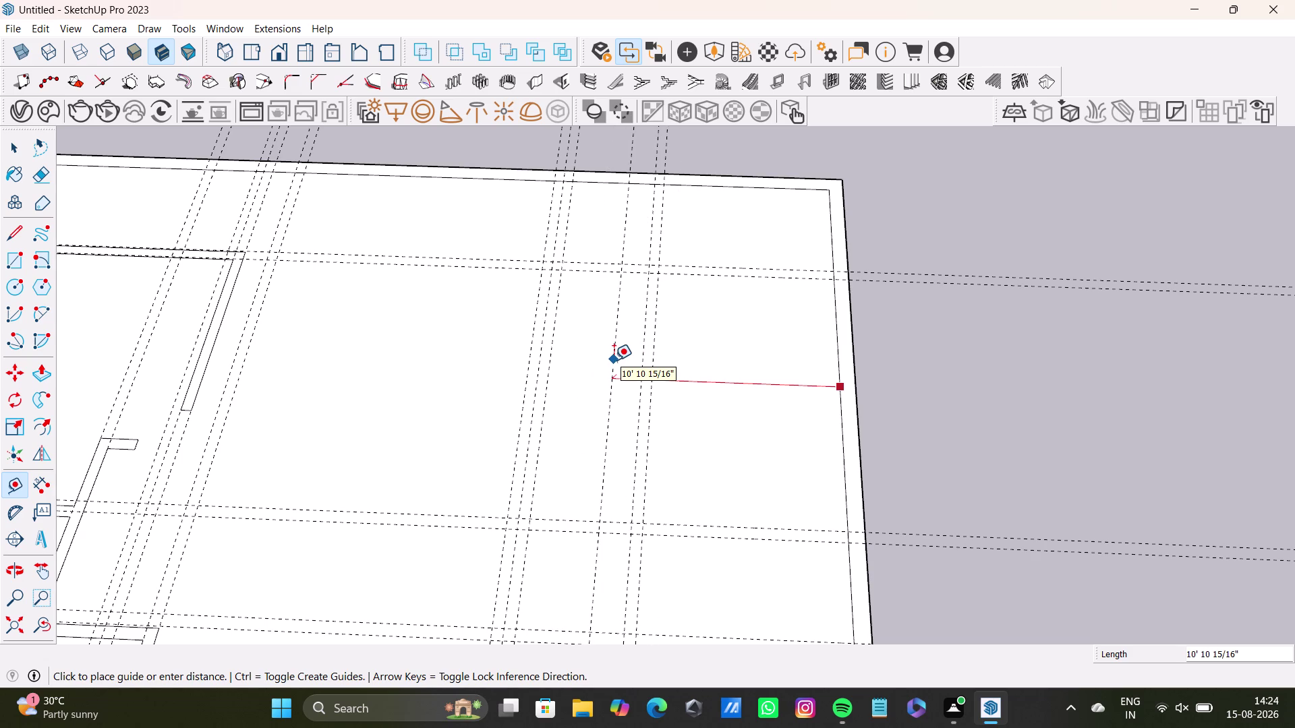
text(1)
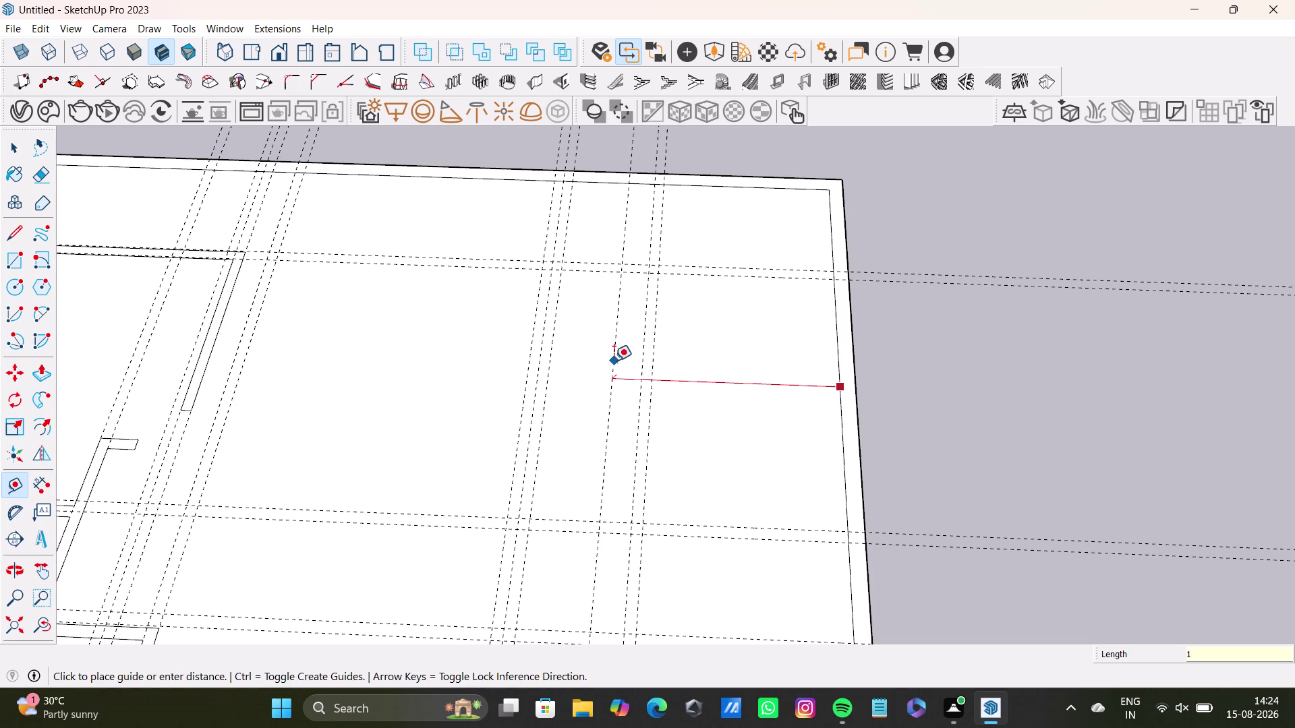
text(0')
text(1)
text(0")
key(Return)
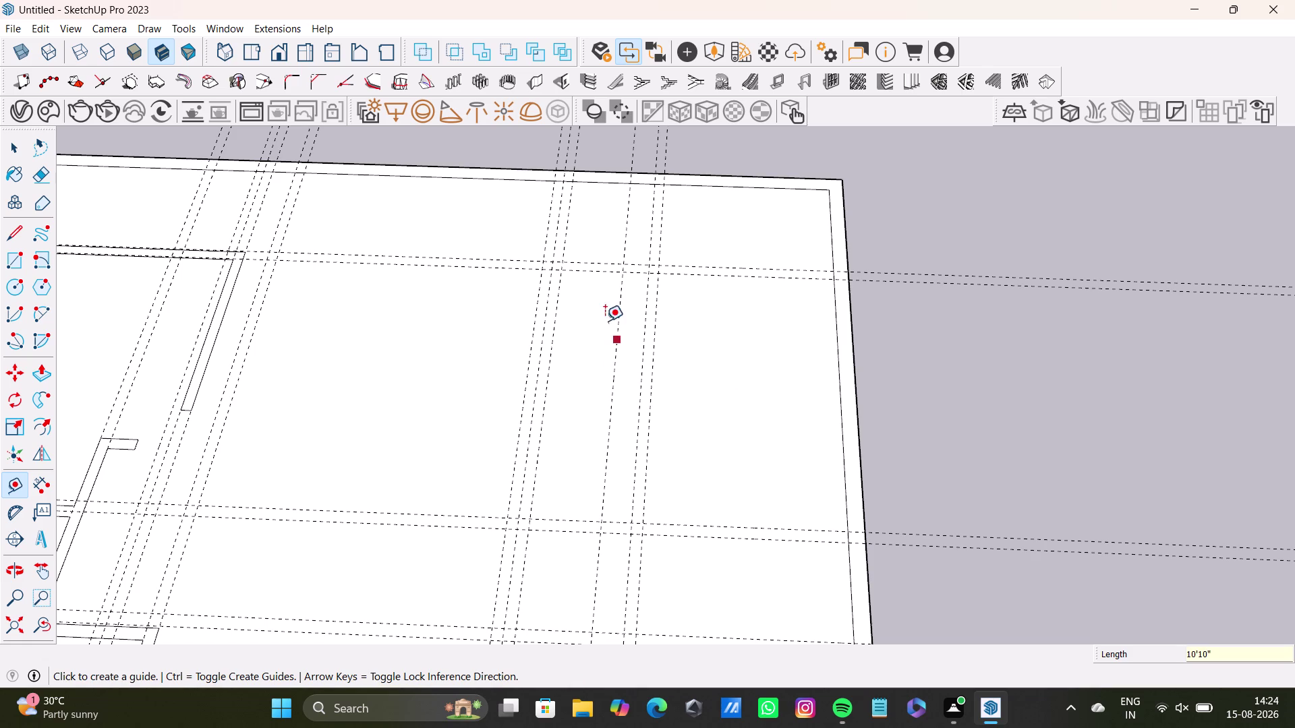
Add a companion vertical guide 6" from the 10'10" guide, redoing it once after an undo.
scroll(down, 3)
click(614, 374)
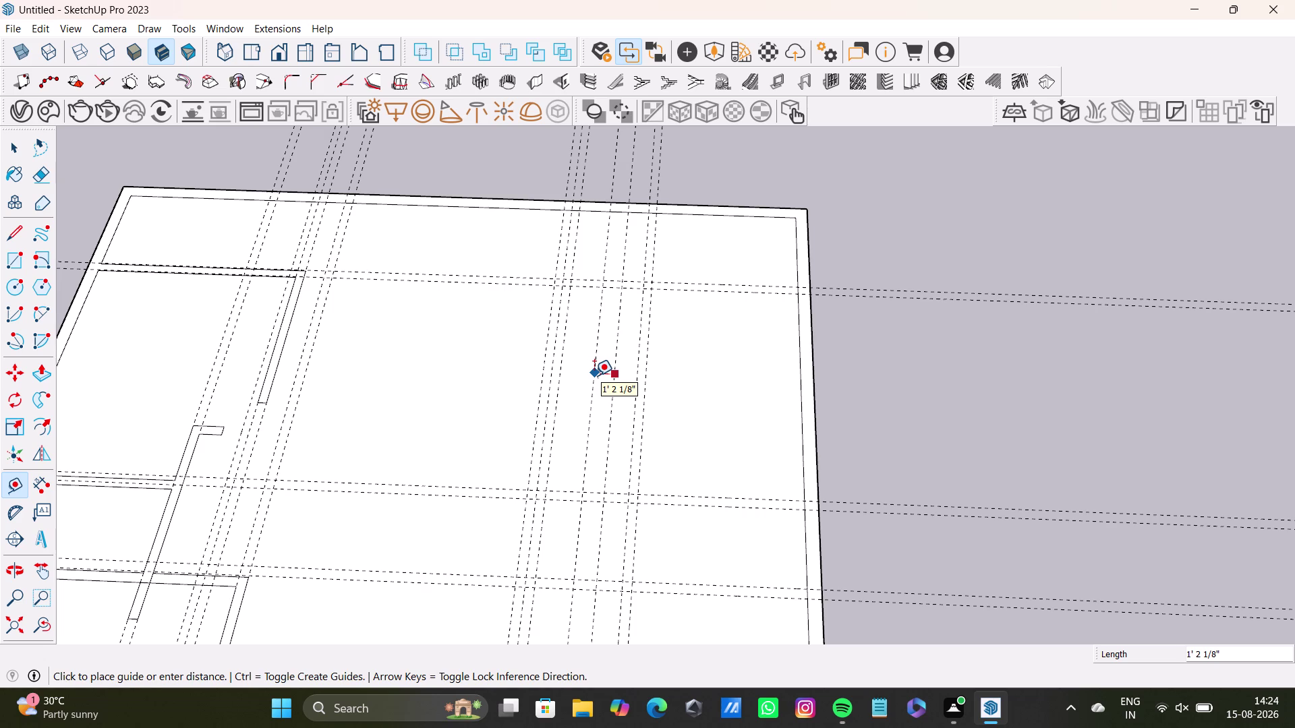
key(1)
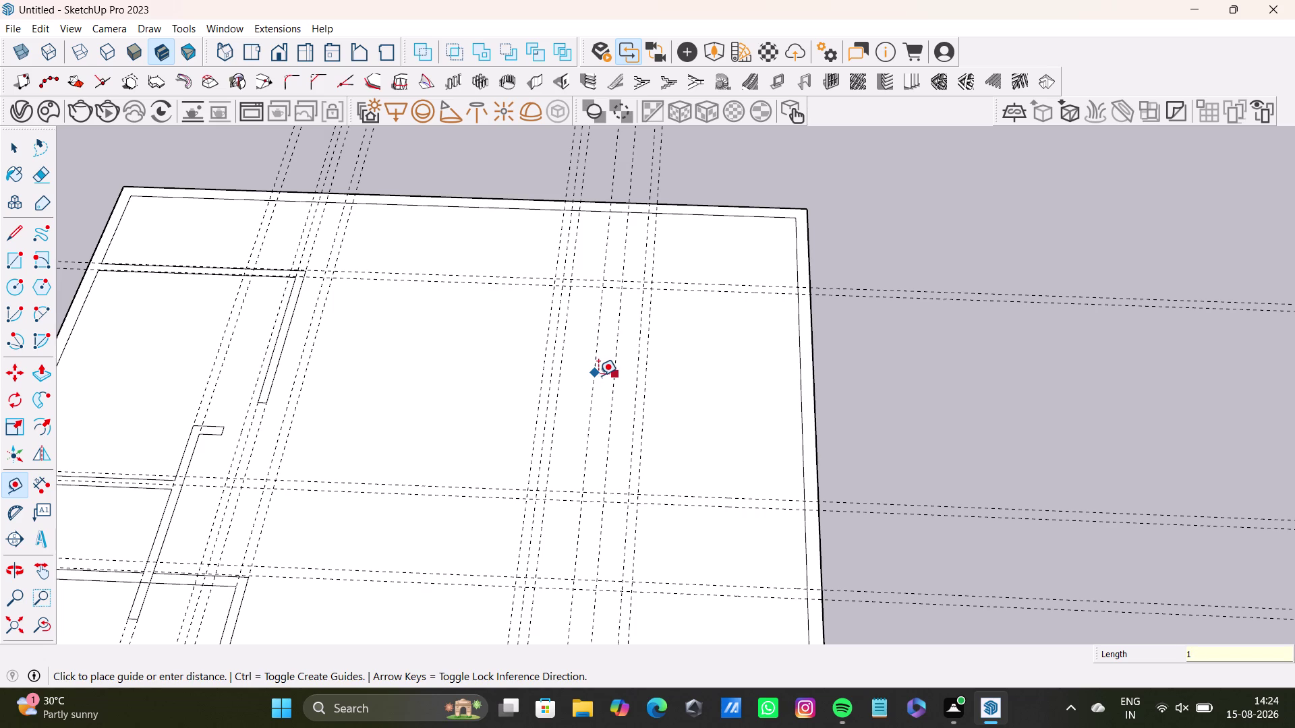
key(BackSpace)
text(6")
key(Return)
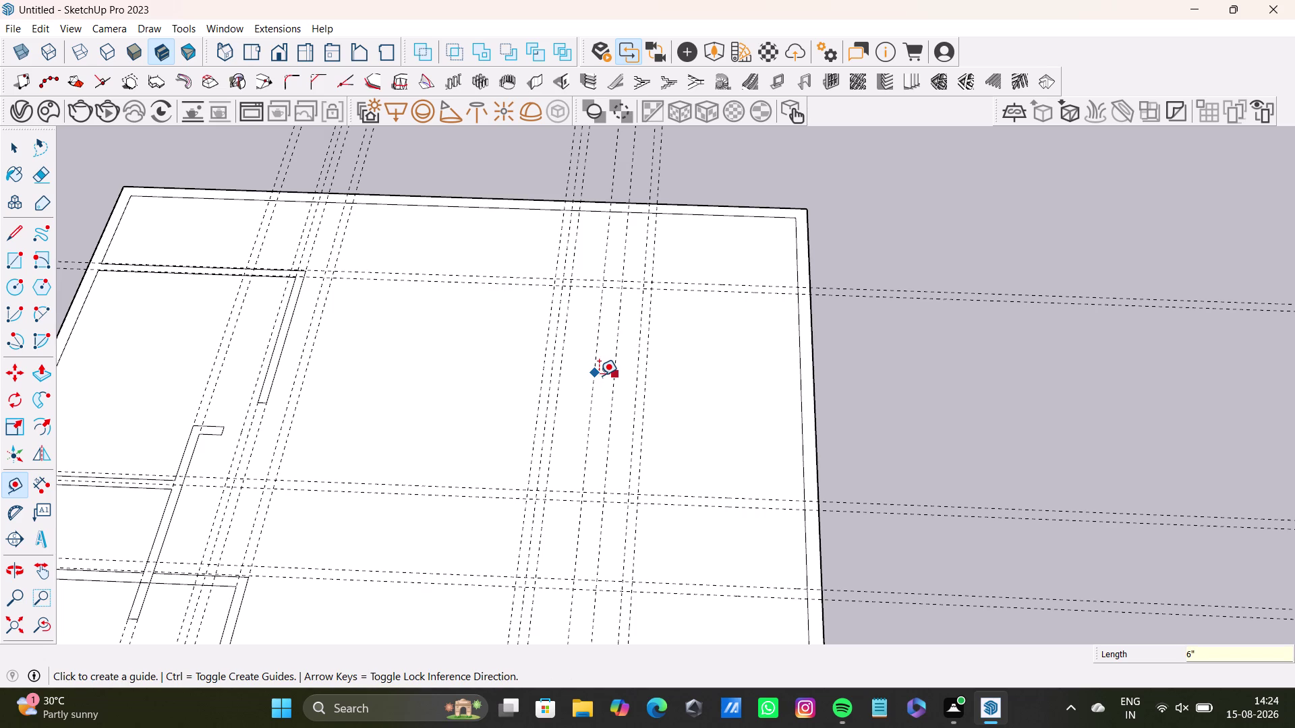
key(ctrl+z)
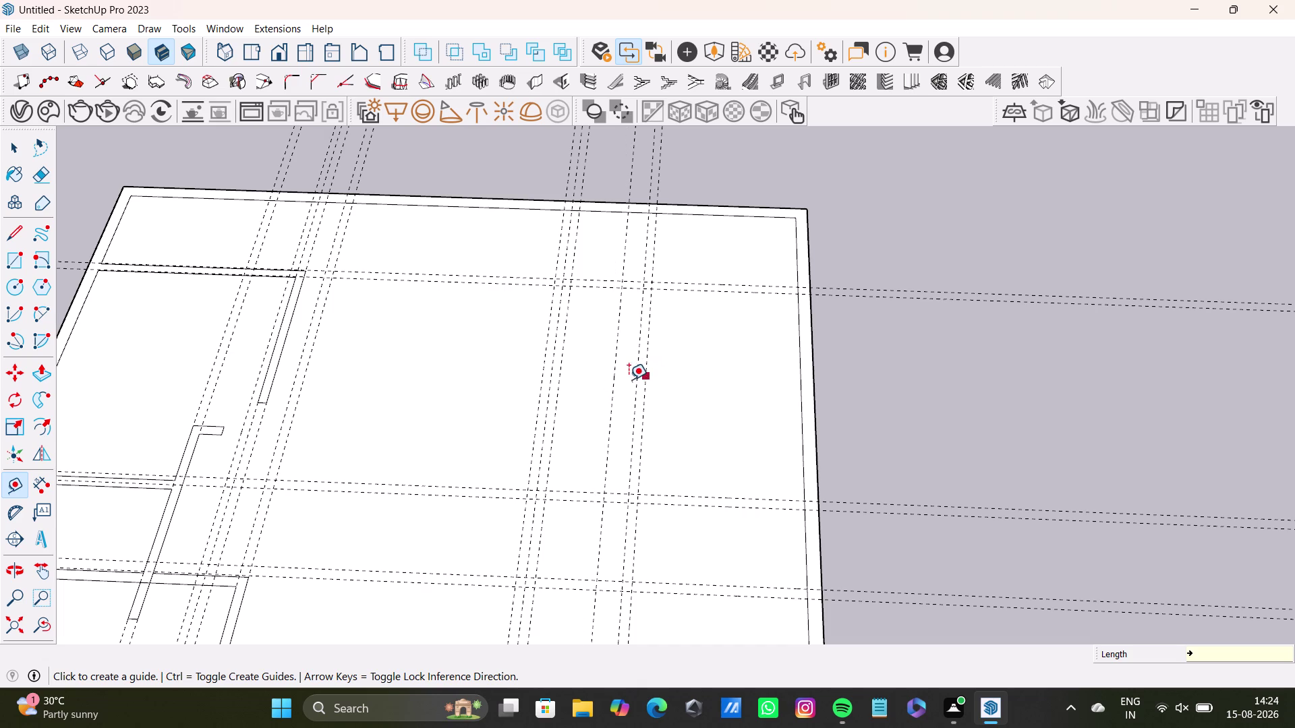
click(611, 379)
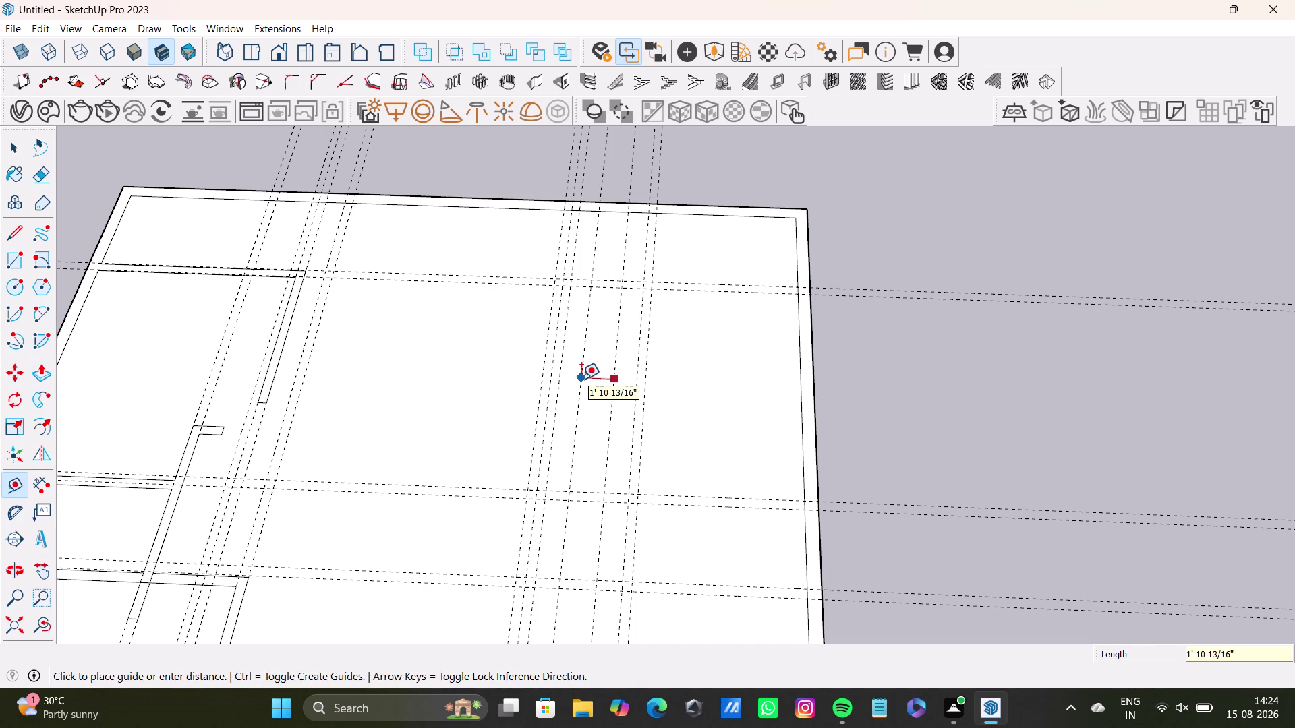